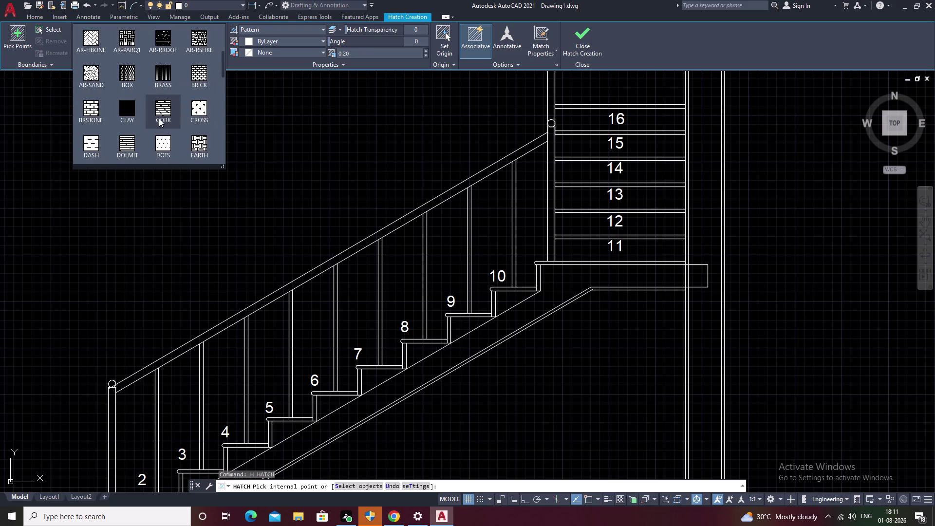
Abandon the hatch in the section without applying any pattern, ending the HATCH command.
scroll(up, 3)
scroll(down, 3)
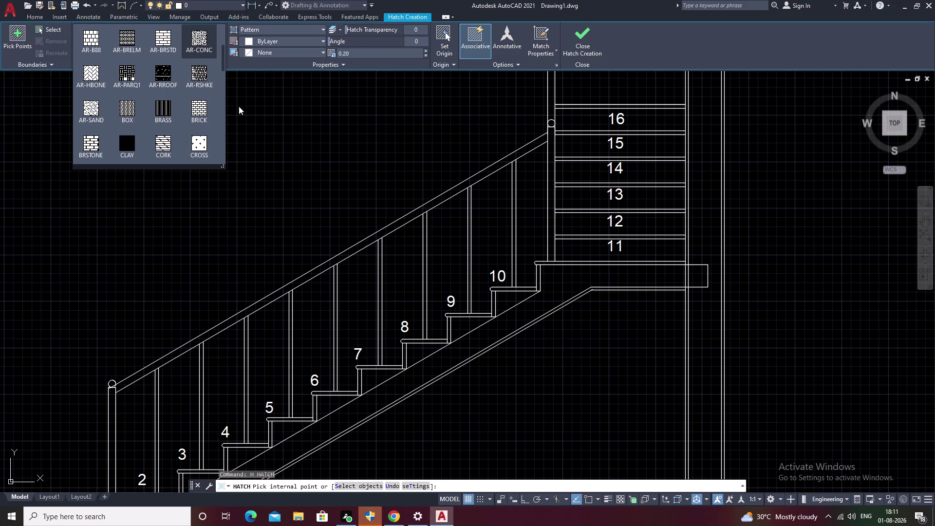
scroll(up, 3)
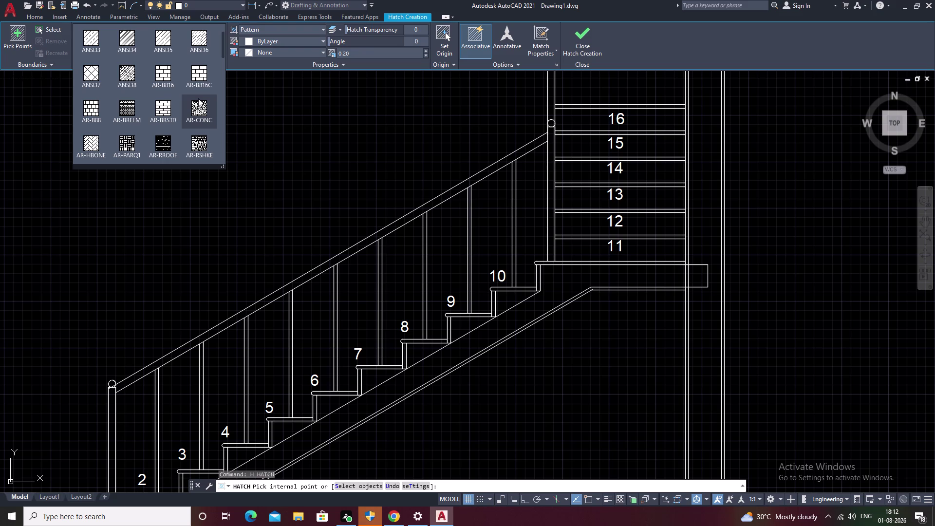
key(Escape)
scroll(down, 3)
scroll(down, 3)
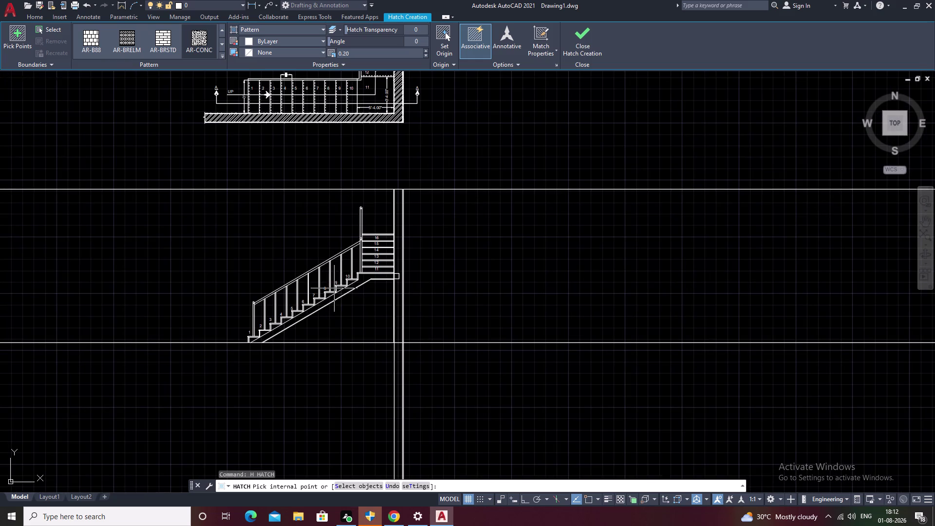
middle_drag(374, 273, 378, 302)
key(Escape)
Trim the wall line out of the landing slab with a TR fence cut.
scroll(up, 3)
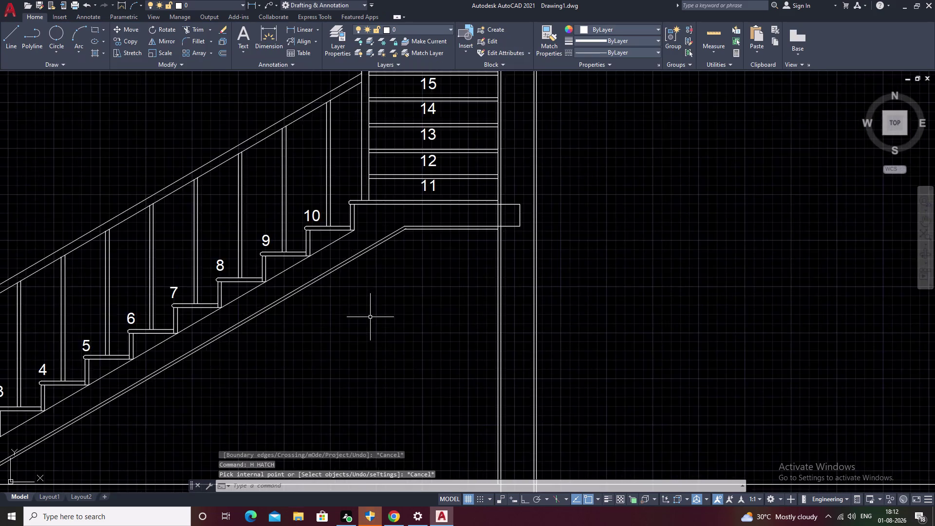
scroll(up, 3)
middle_drag(263, 328, 514, 330)
scroll(down, 3)
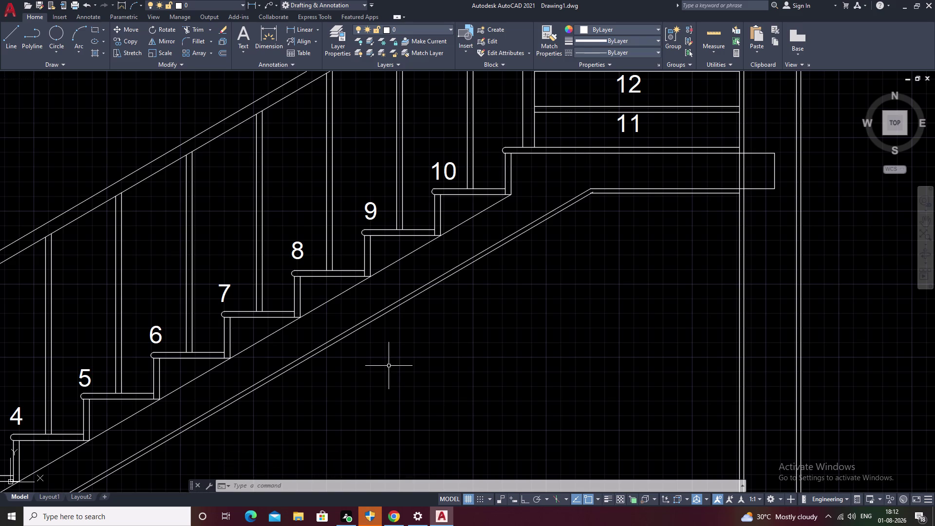
key(Escape)
middle_drag(505, 334, 336, 421)
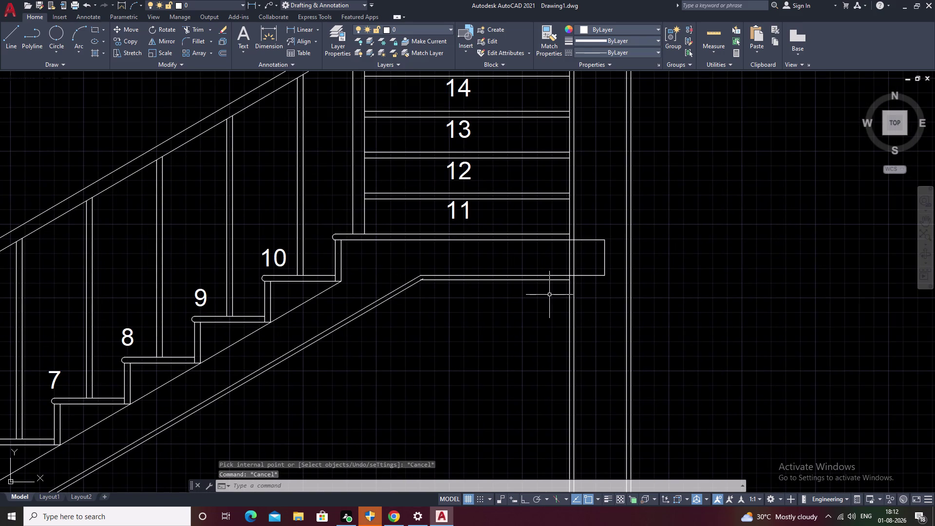
scroll(up, 3)
text(TR)
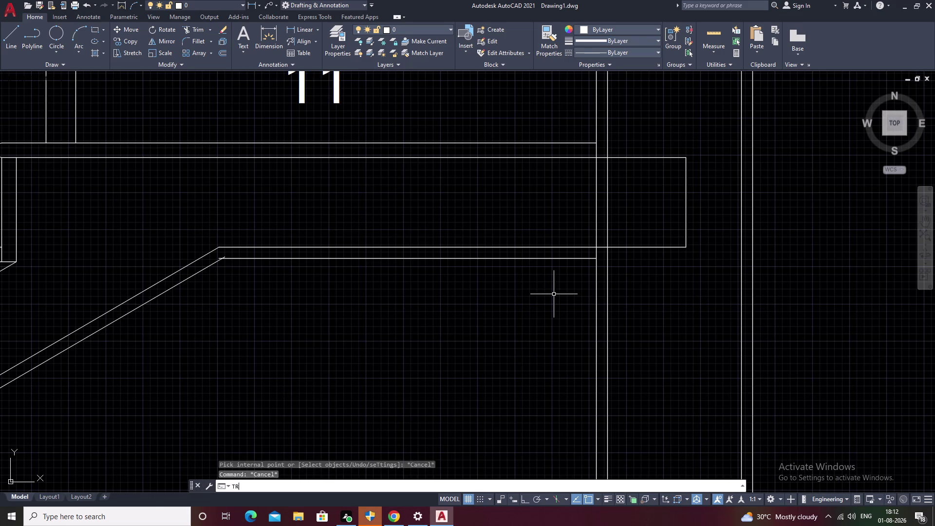
key(space)
drag(645, 197, 499, 208)
scroll(down, 3)
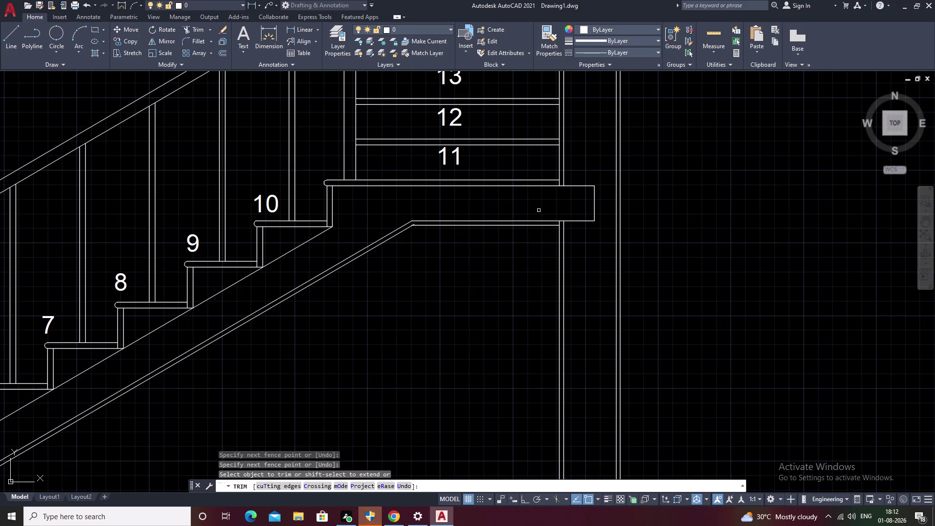
key(Escape)
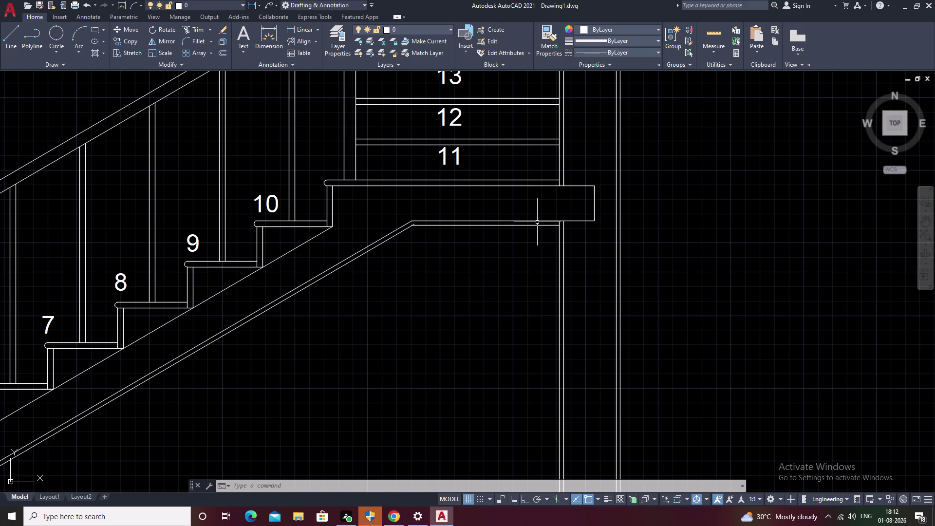
scroll(down, 3)
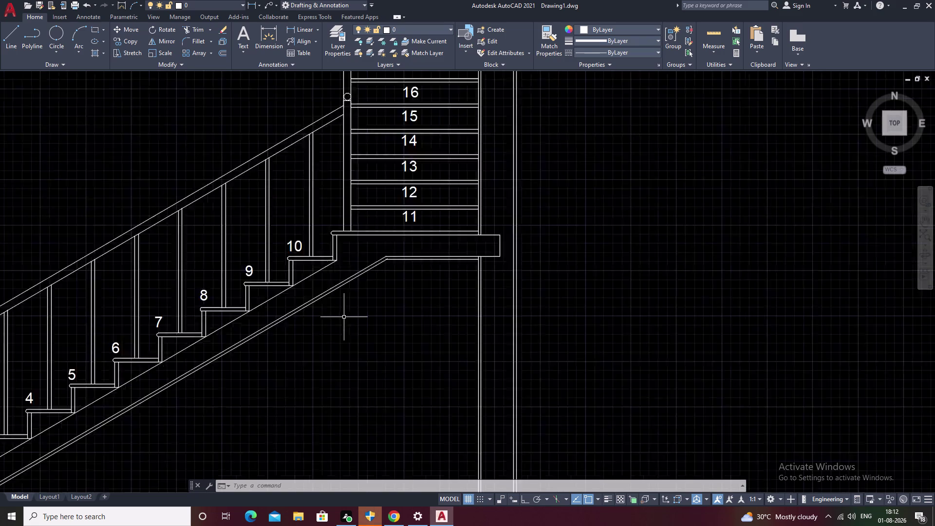
middle_drag(439, 315, 508, 313)
key(Escape)
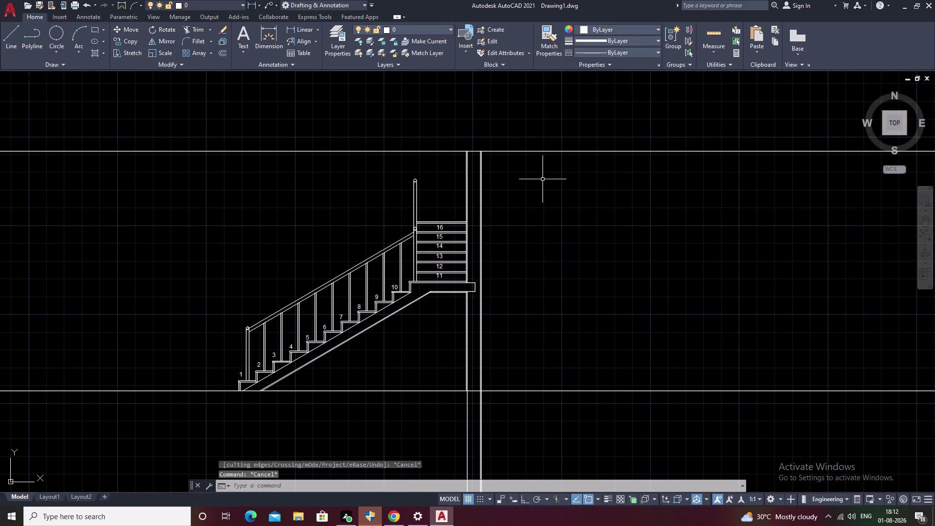
Trim the overhead construction line beyond the wall and the wall lines below the floor.
text(TR)
key(space)
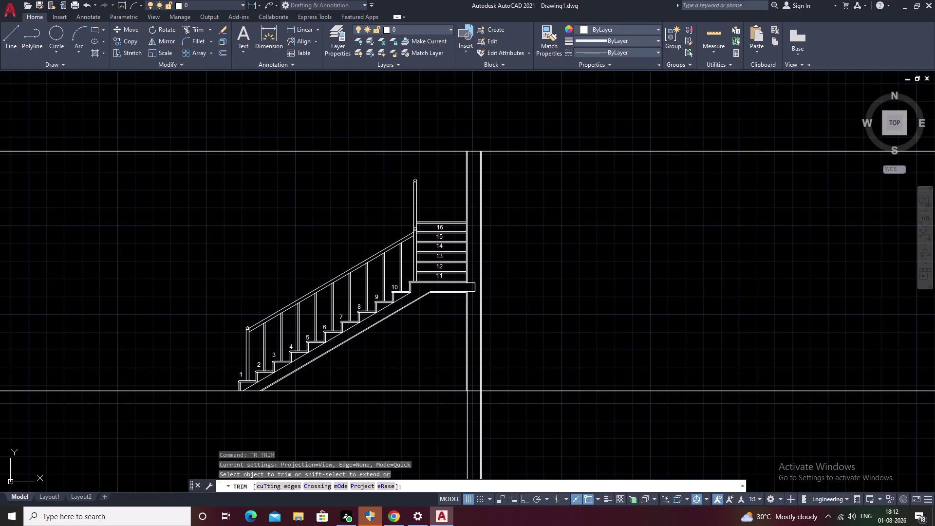
drag(360, 125, 334, 155)
drag(614, 131, 610, 207)
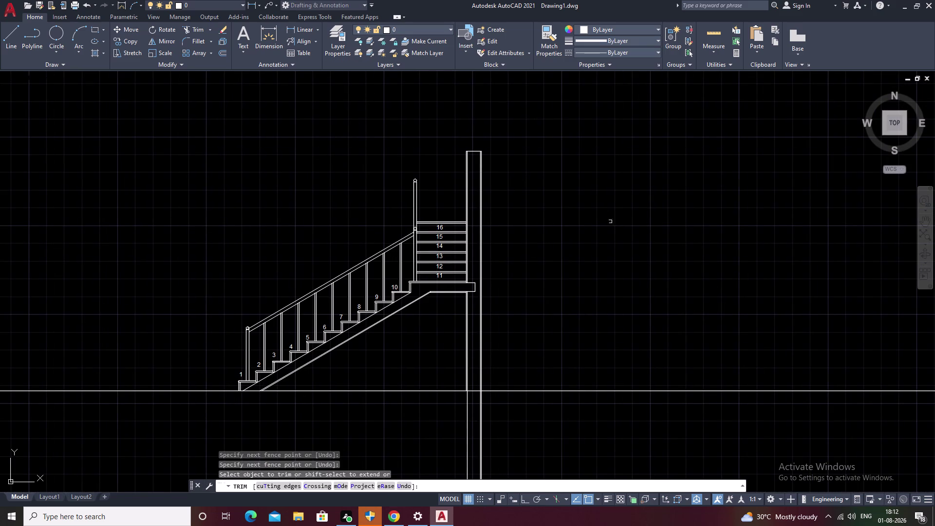
drag(394, 447, 402, 442)
drag(422, 436, 525, 428)
drag(655, 425, 281, 413)
key(Escape)
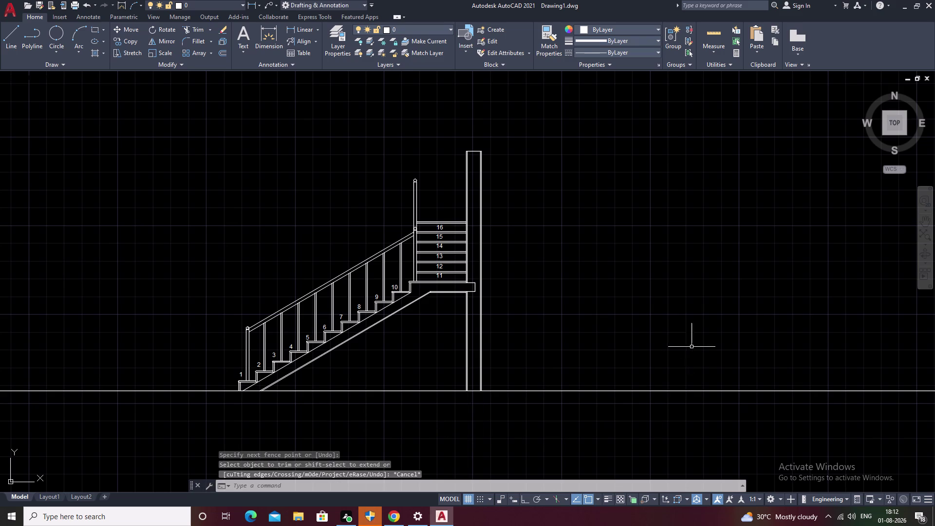
Start and cancel another TRIM and a LINE command.
text(TR)
key(space)
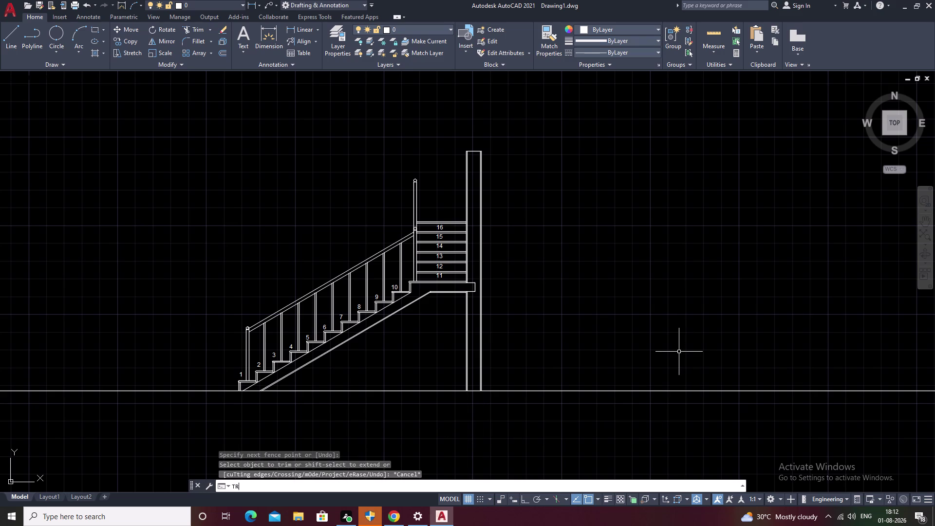
key(Escape)
text(L)
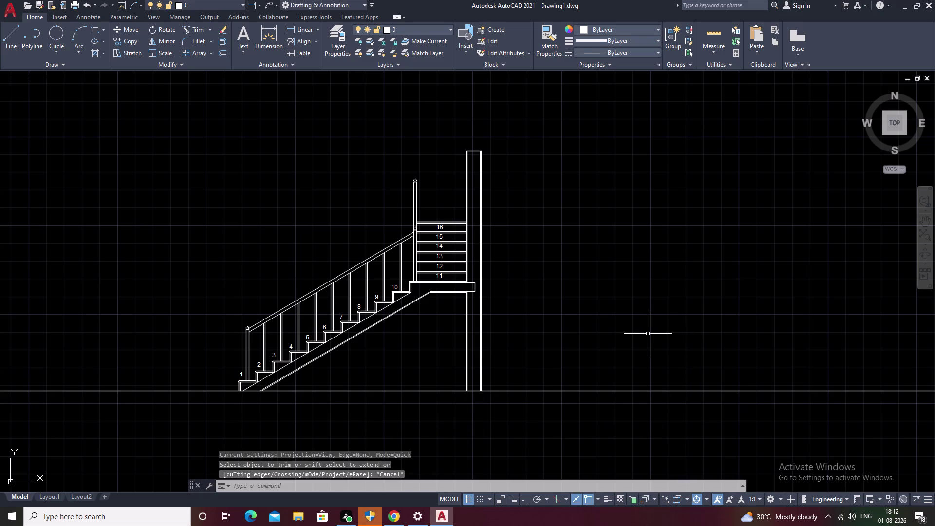
key(space)
key(Escape)
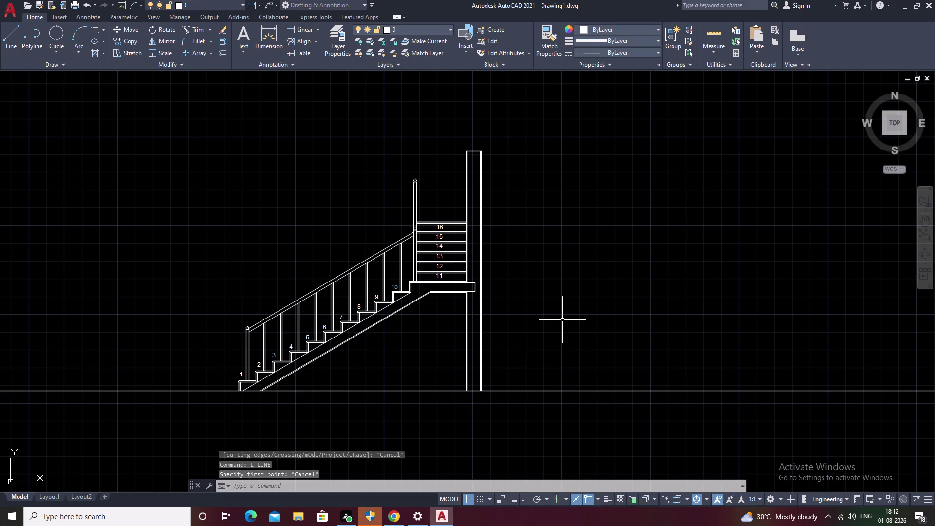
Place vertical construction lines just left of the stair and right of the wall.
text(XL V)
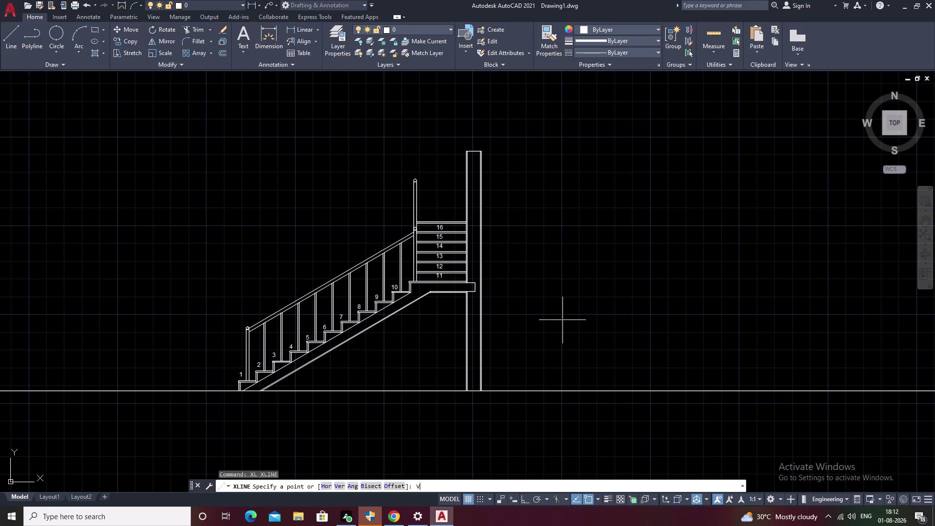
key(space)
click(562, 379)
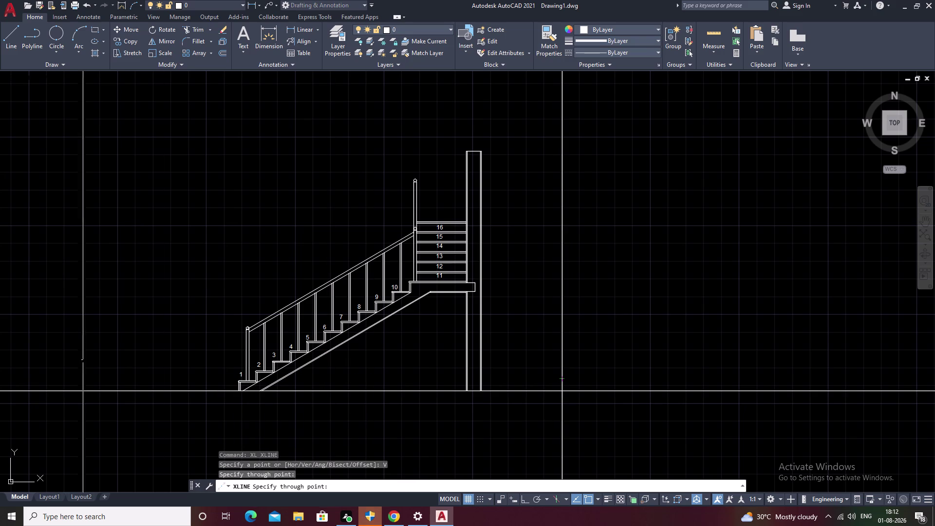
click(158, 362)
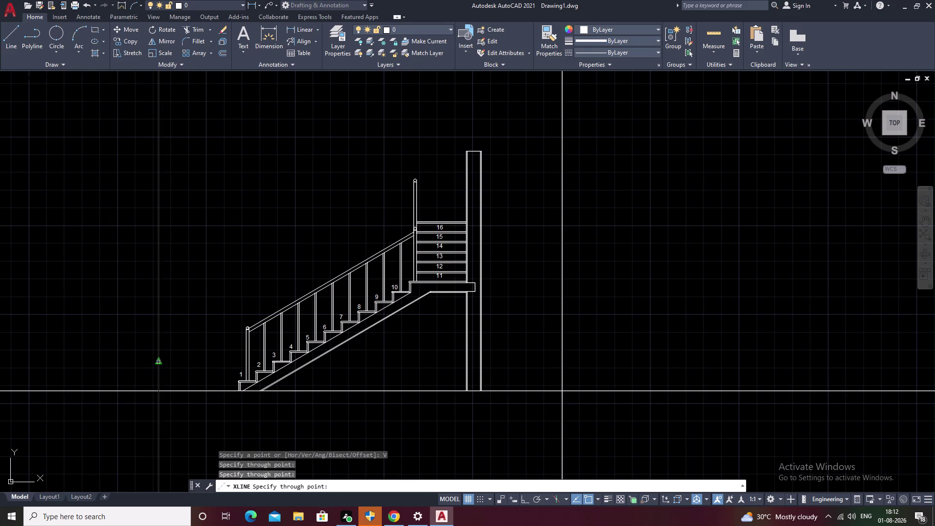
key(Escape)
Trim the floor line at both guides and remove the two vertical guides.
text(TR)
key(space)
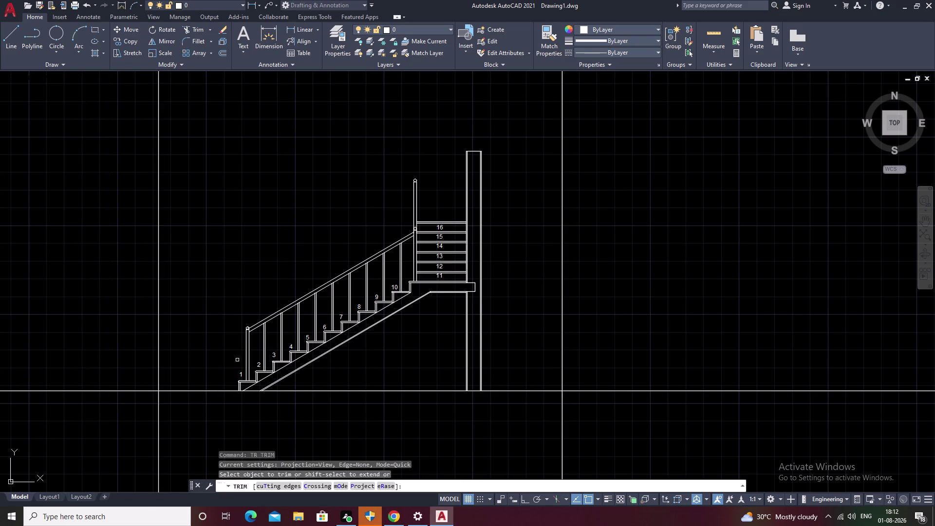
drag(190, 329, 99, 344)
drag(92, 356, 180, 438)
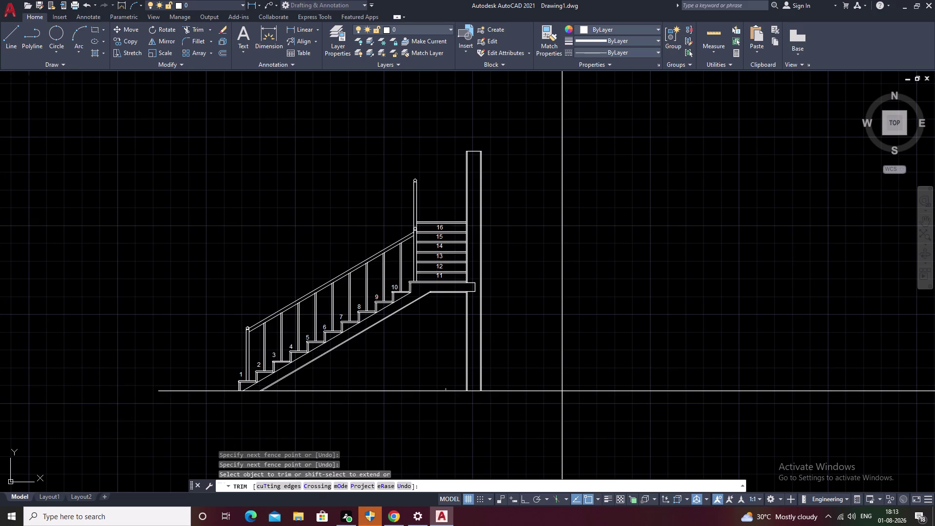
drag(598, 338, 558, 464)
drag(585, 345, 530, 347)
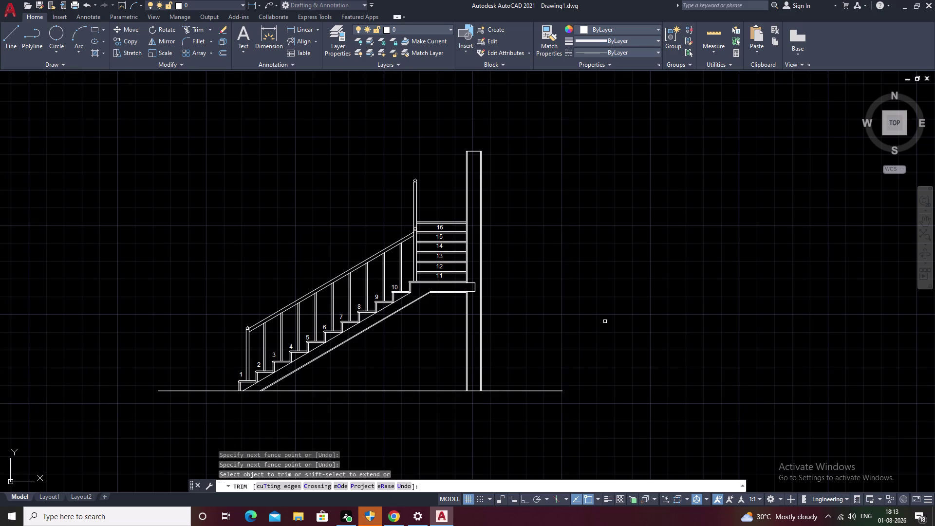
scroll(down, 3)
key(Escape)
Pan and zoom across the plan and section to review the shortened floor line.
middle_drag(598, 314, 565, 350)
scroll(up, 3)
middle_drag(476, 297, 480, 290)
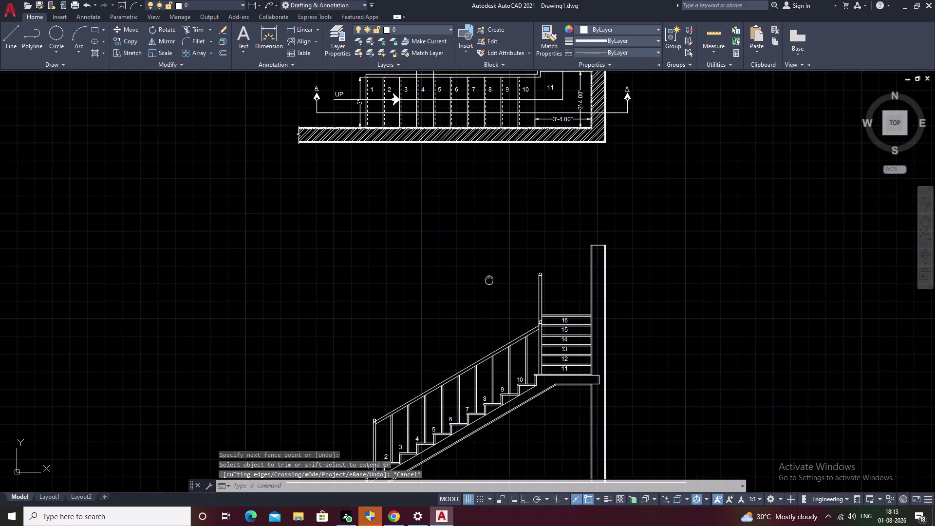
middle_drag(480, 290, 533, 235)
scroll(up, 3)
middle_drag(492, 279, 522, 207)
middle_drag(485, 248, 511, 186)
middle_drag(496, 200, 502, 187)
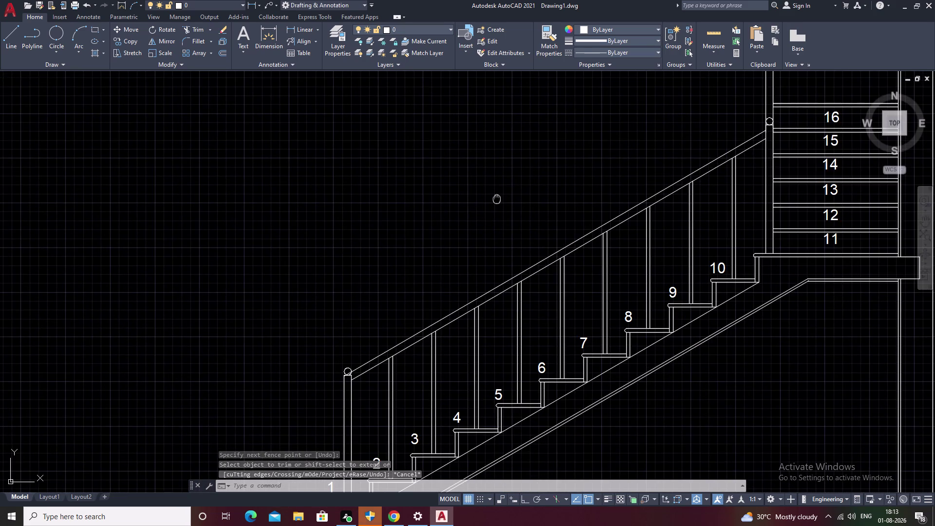
middle_drag(503, 188, 519, 158)
middle_drag(497, 211, 513, 177)
middle_drag(503, 241, 519, 210)
scroll(down, 3)
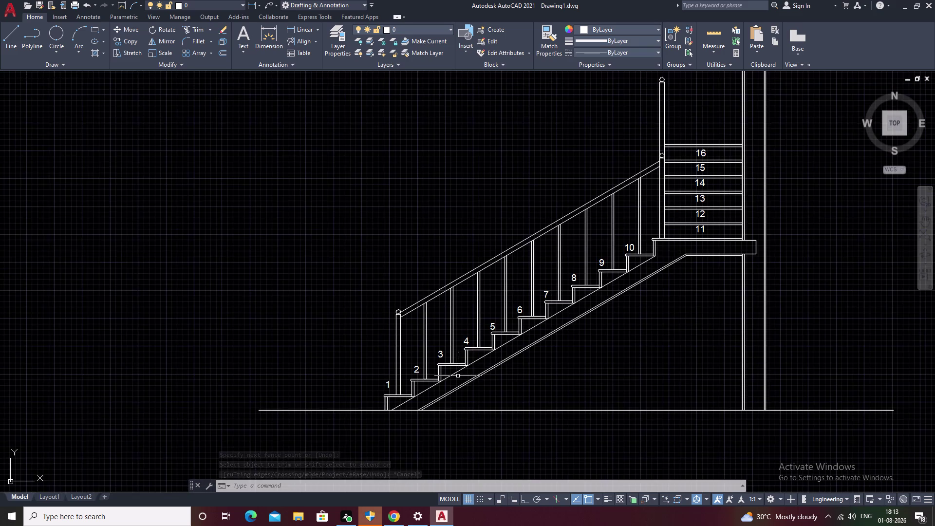
middle_drag(457, 375, 383, 421)
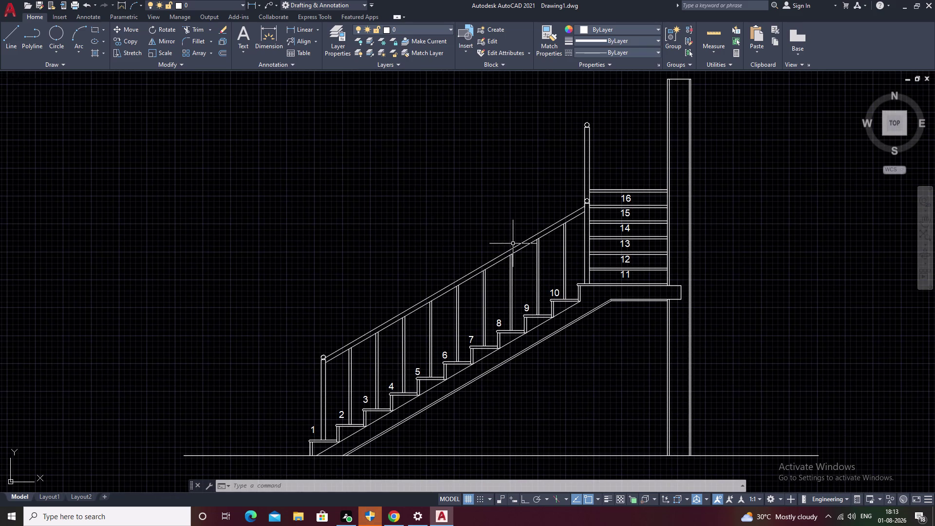
middle_drag(512, 244, 491, 269)
scroll(up, 3)
scroll(down, 3)
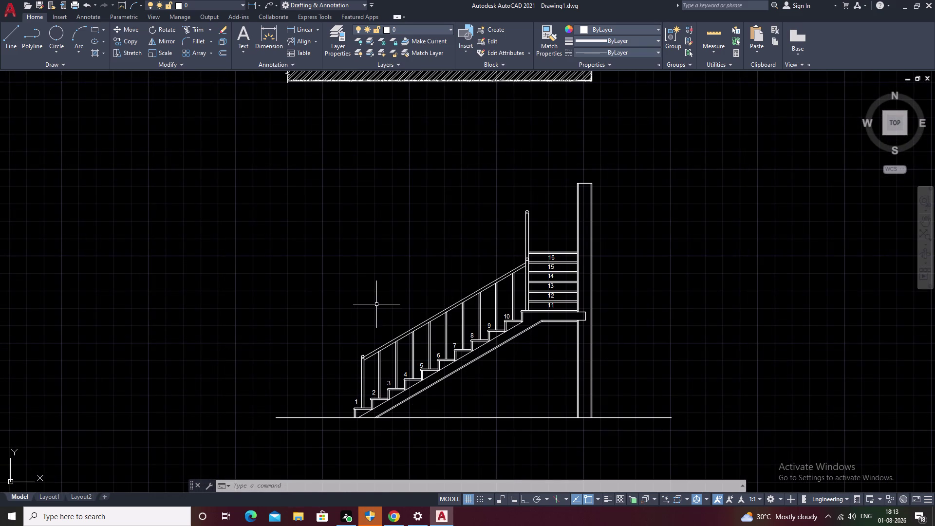
click(317, 17)
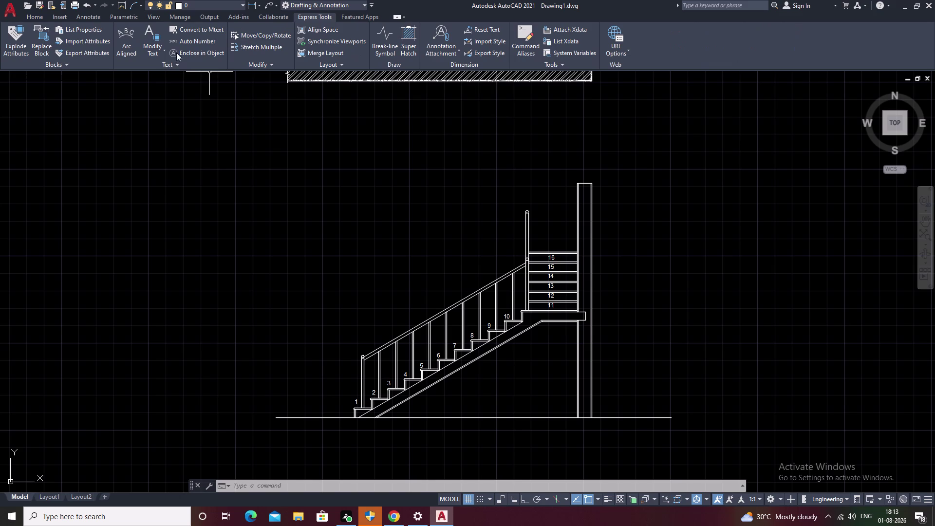
Select step numbers 1 through 5 with Enclose in Object.
click(186, 51)
scroll(up, 3)
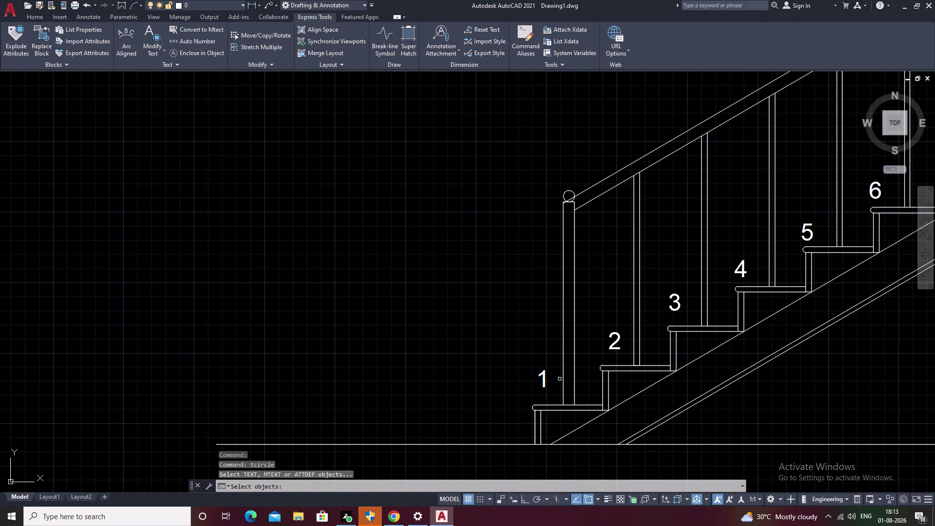
click(543, 378)
click(619, 336)
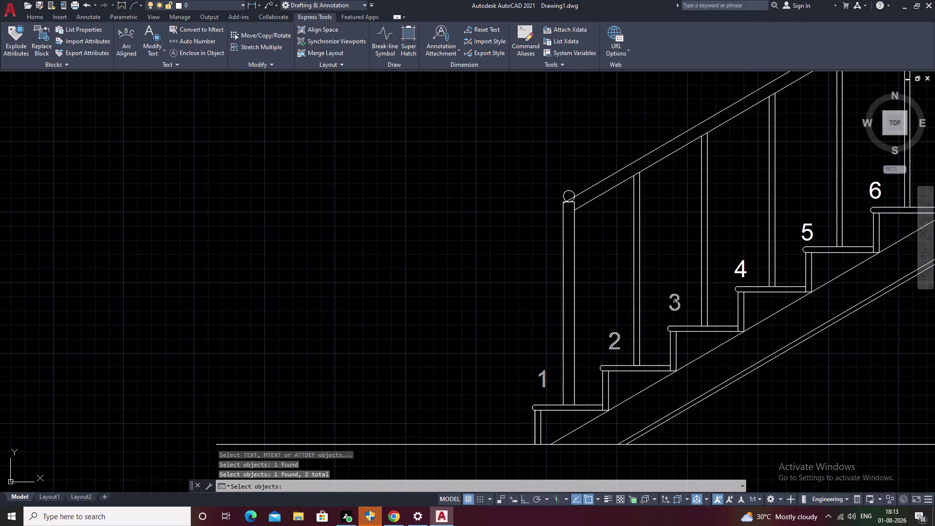
click(679, 298)
middle_drag(679, 298, 416, 404)
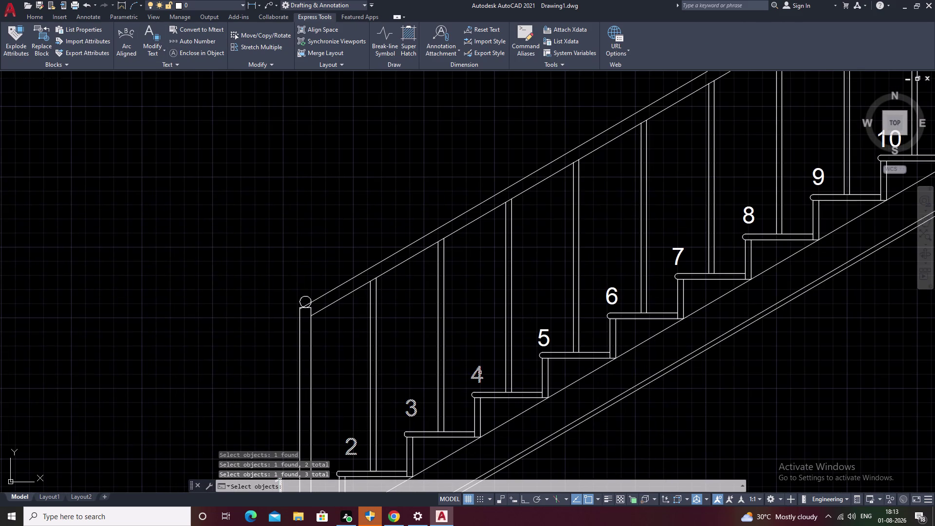
click(480, 373)
click(548, 340)
right_click(547, 339)
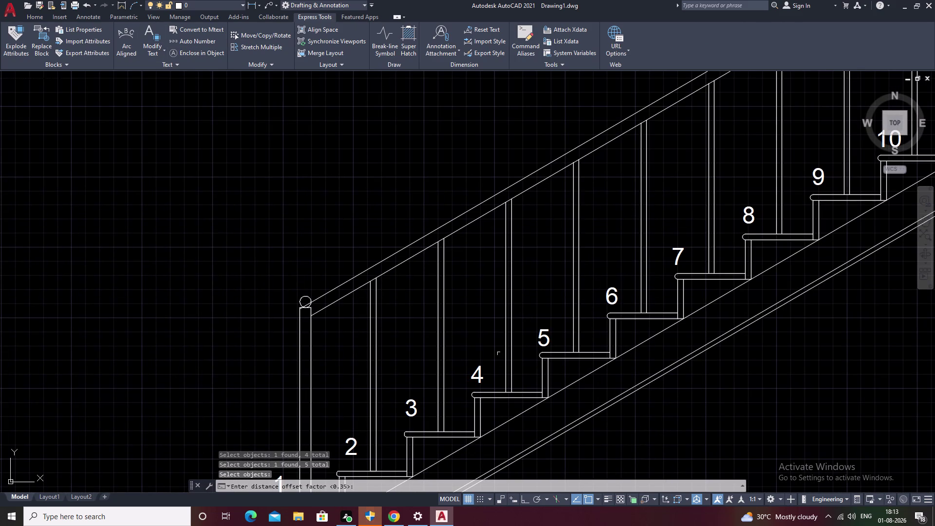
Enclose the picked numbers in variable-size circles at the default offset and view them.
key(space)
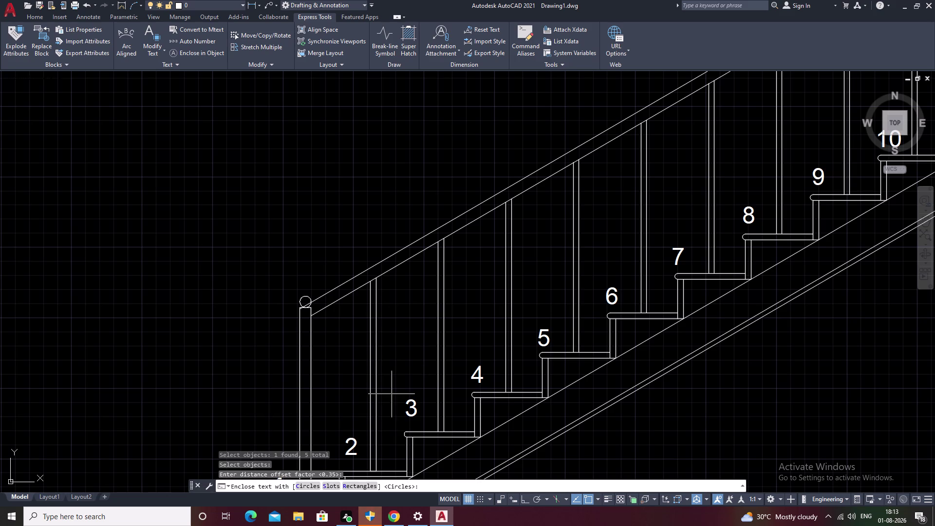
text(C)
key(space)
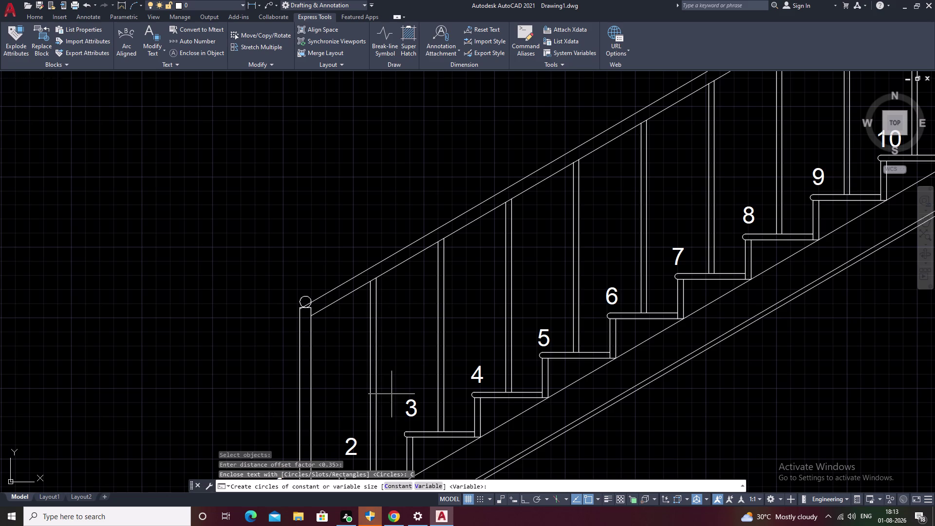
text(V)
key(space)
middle_drag(391, 394, 167, 472)
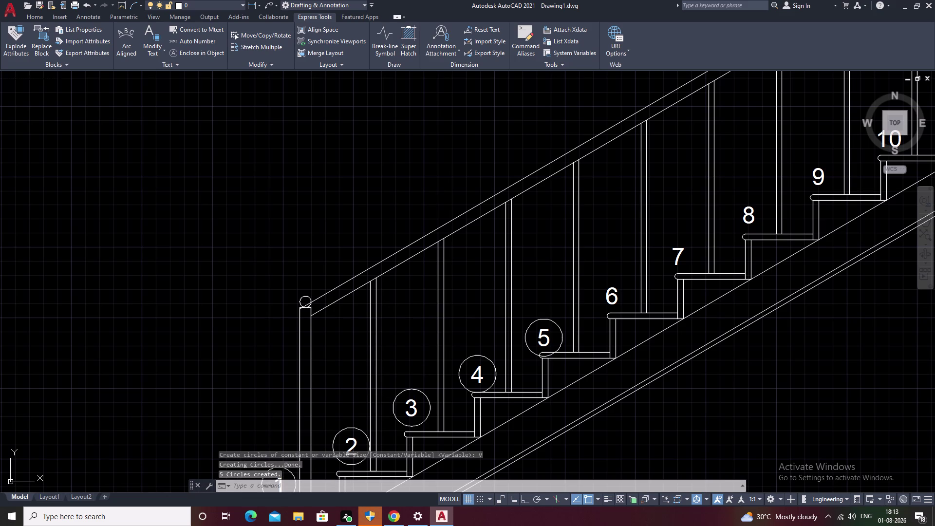
middle_drag(166, 472, 155, 475)
middle_drag(574, 367, 456, 381)
scroll(up, 3)
middle_drag(429, 343, 435, 333)
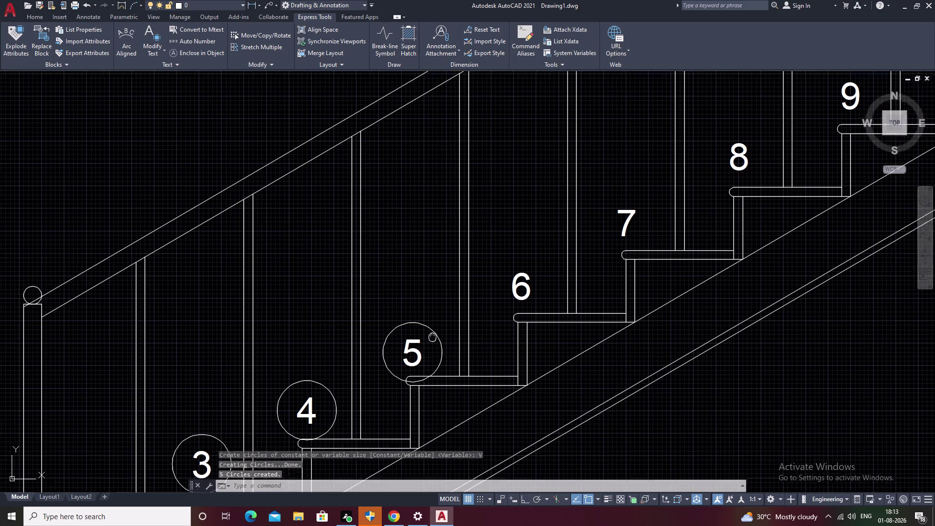
middle_drag(434, 333, 477, 253)
scroll(down, 3)
middle_drag(381, 344, 291, 392)
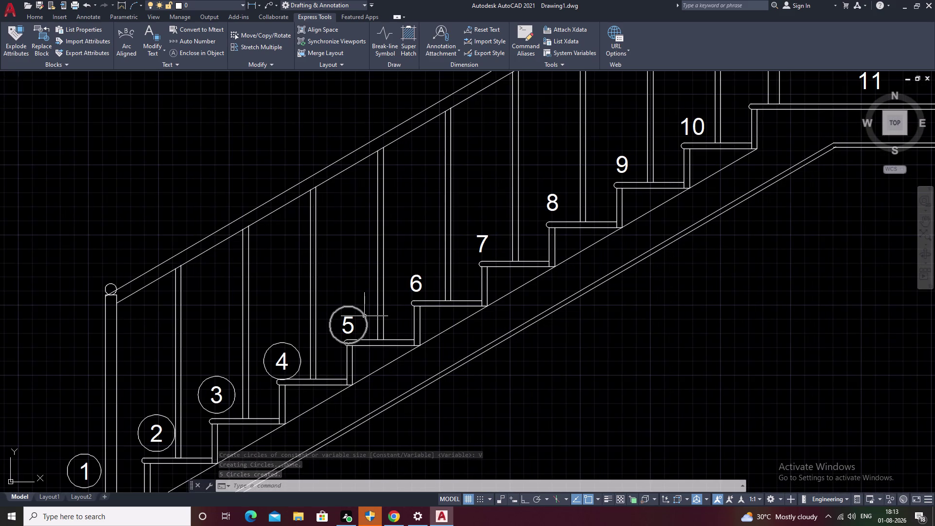
key(Escape)
drag(366, 304, 345, 325)
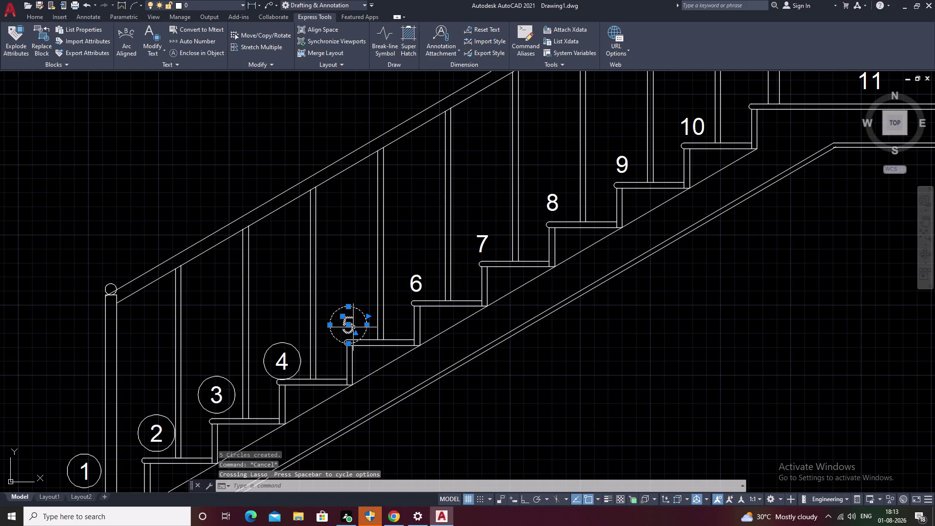
text(M)
key(space)
click(348, 327)
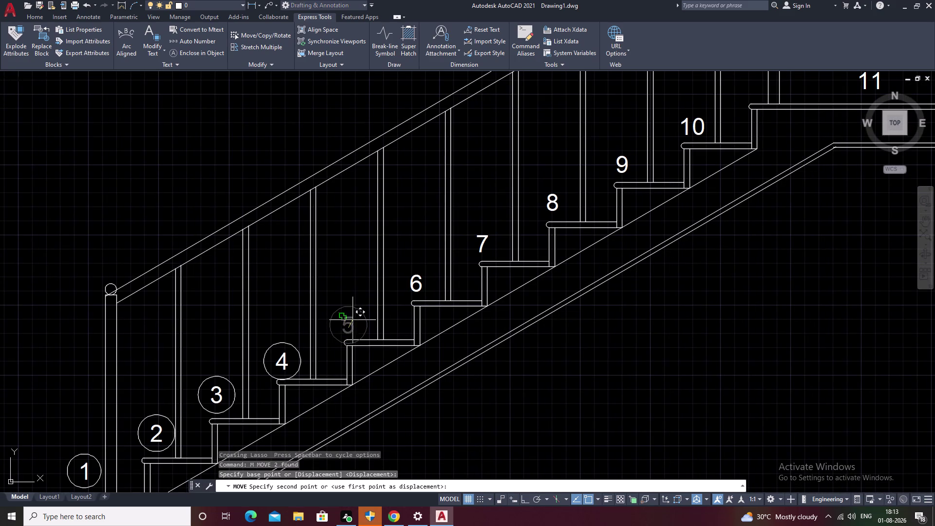
click(352, 319)
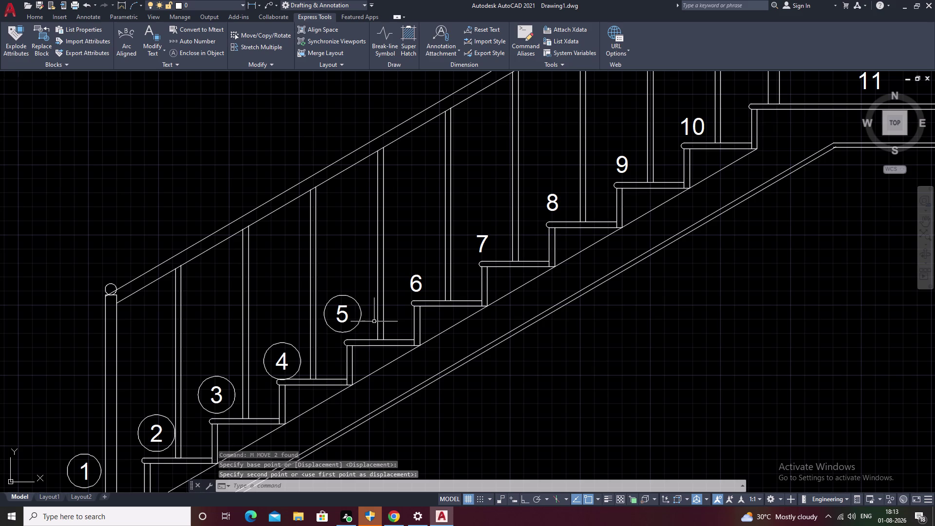
click(355, 318)
drag(361, 289, 337, 323)
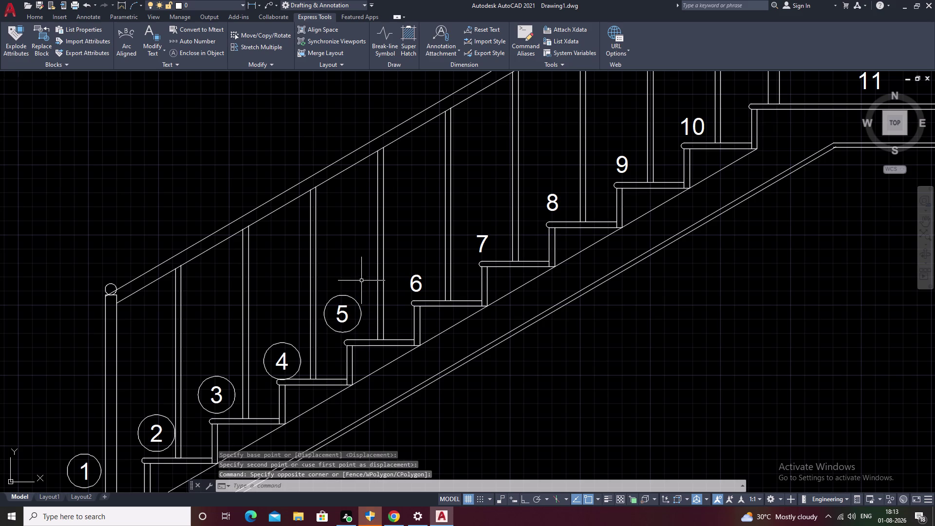
drag(361, 280, 332, 318)
text(M)
key(space)
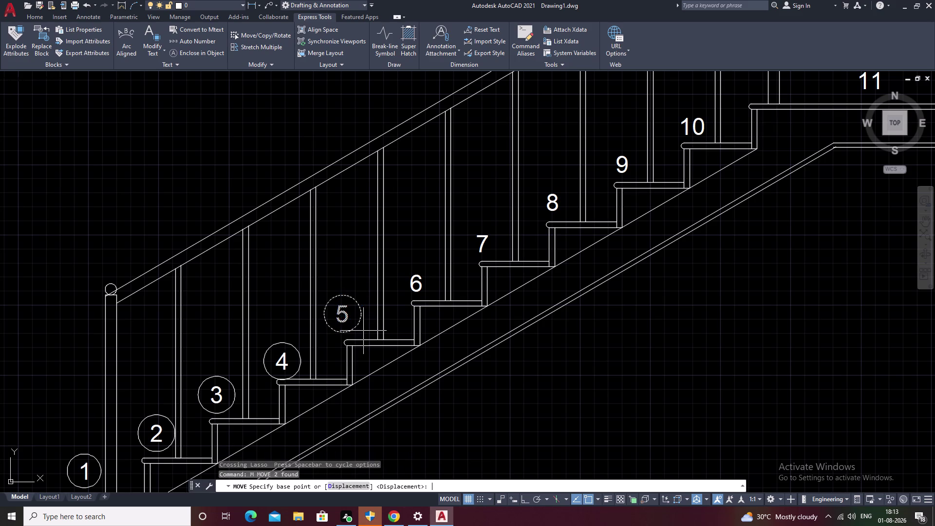
key(F8)
click(344, 316)
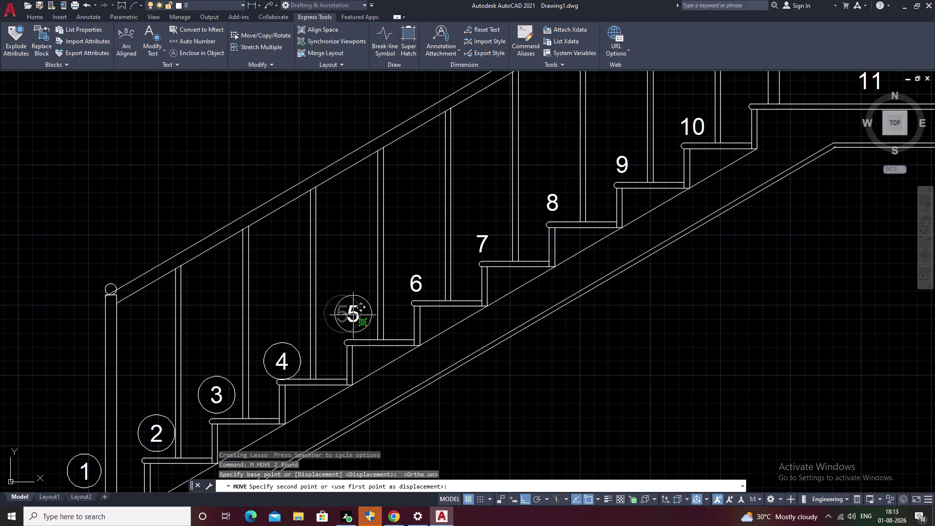
click(353, 315)
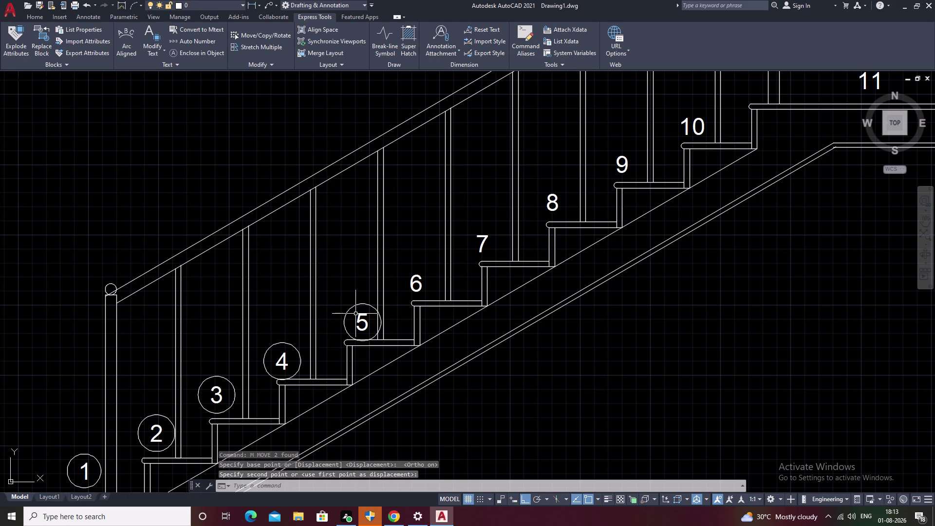
key(ctrl+z)
key(ctrl+z)
Undo the last action, then attempt picking step numbers 6–10 and cancel the failed selection.
key(ctrl+z)
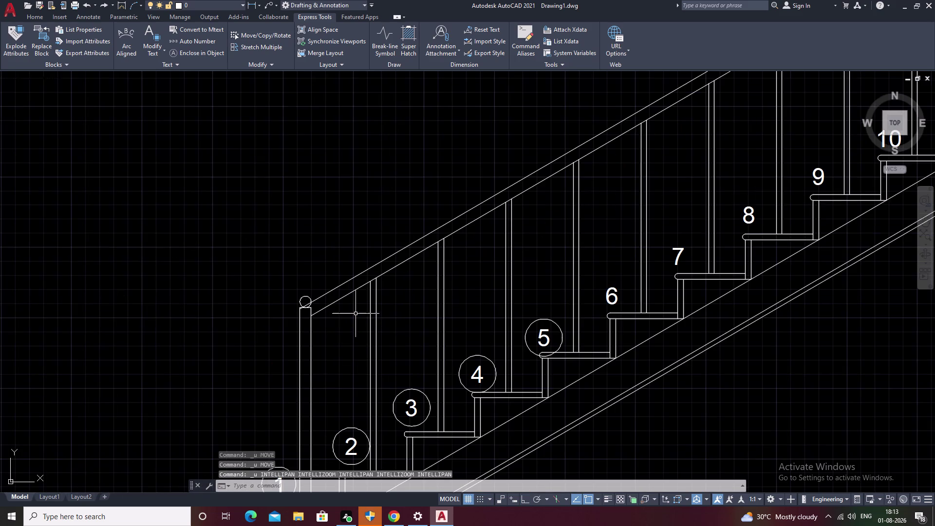
scroll(down, 3)
middle_drag(408, 332, 312, 402)
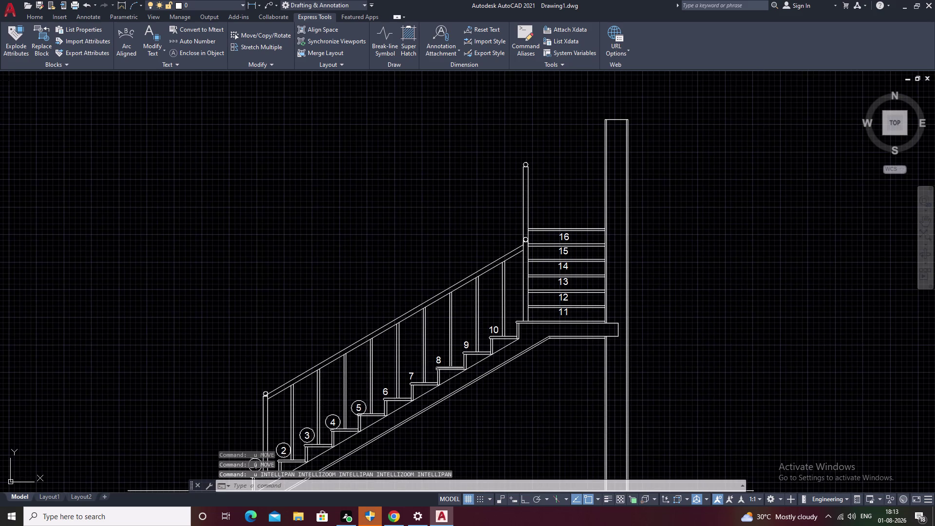
key(Escape)
scroll(up, 3)
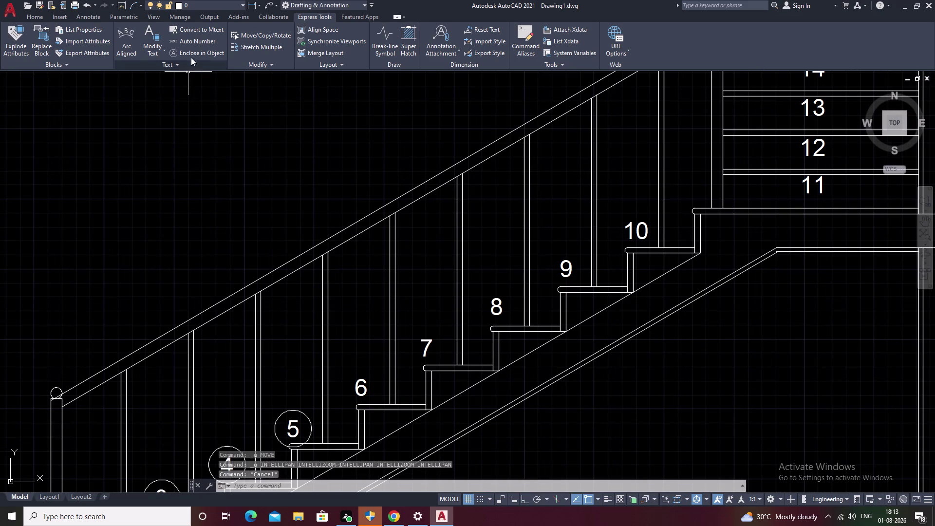
click(195, 51)
click(360, 384)
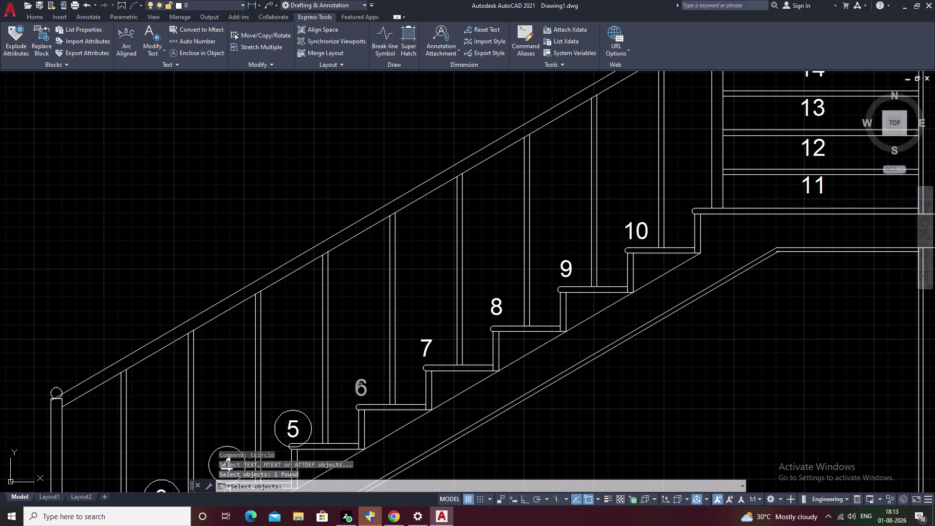
click(424, 348)
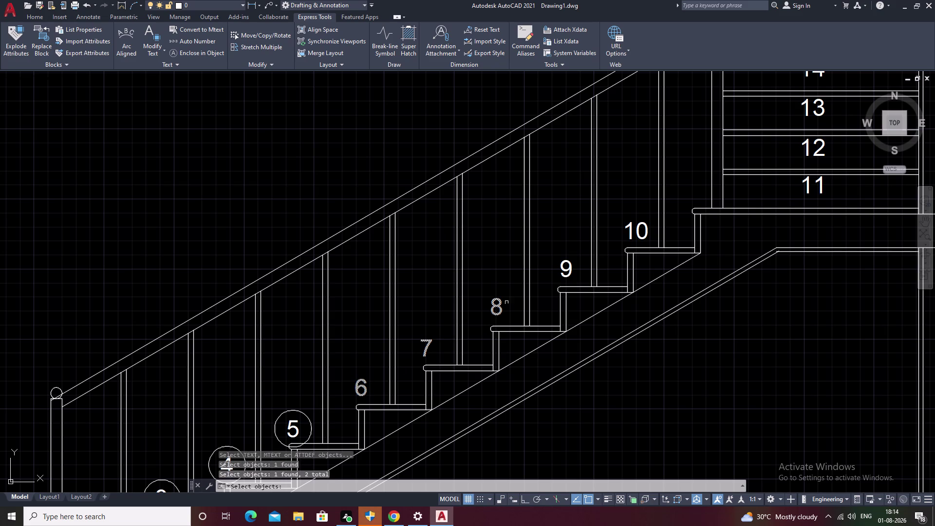
click(500, 302)
click(568, 265)
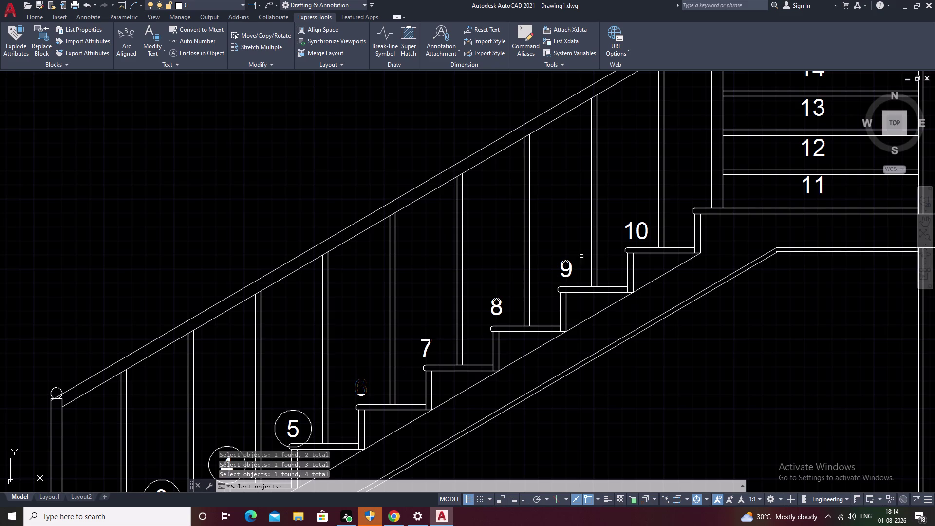
click(634, 228)
key(space)
key(space)
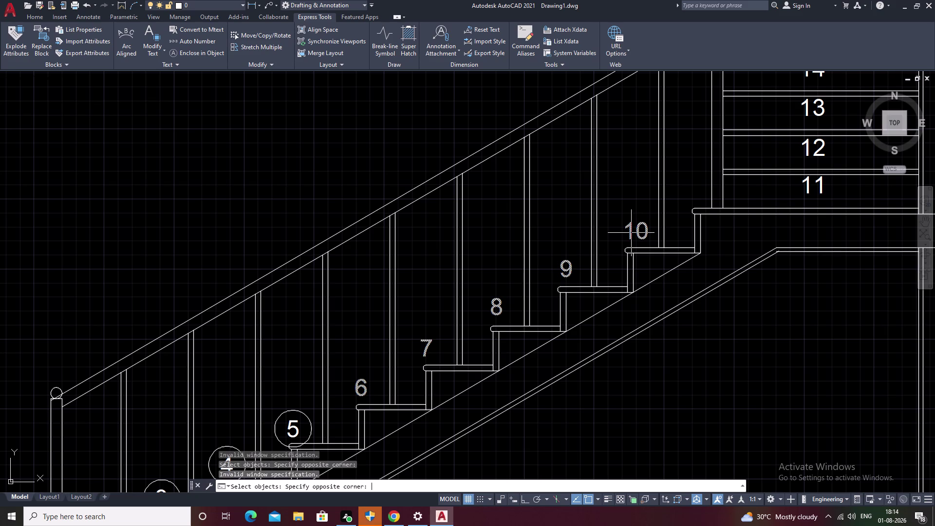
key(Escape)
Restart Enclose in Object and select step numbers 6 through 13 and 16.
middle_drag(518, 322, 416, 367)
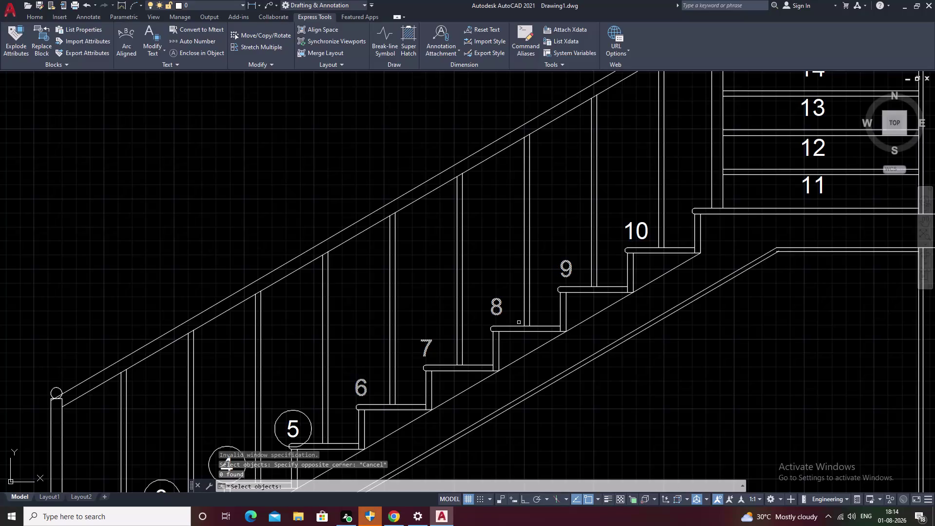
click(204, 55)
middle_drag(311, 354, 335, 280)
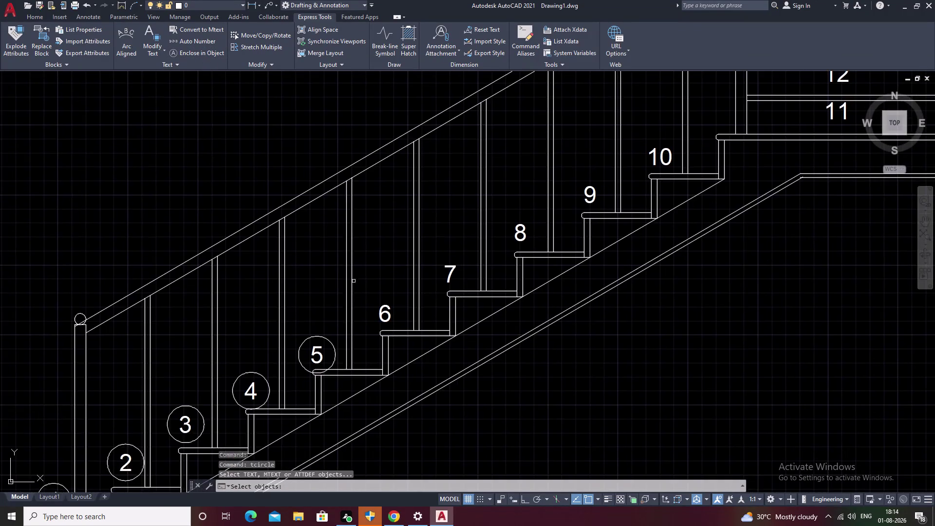
scroll(down, 3)
click(374, 299)
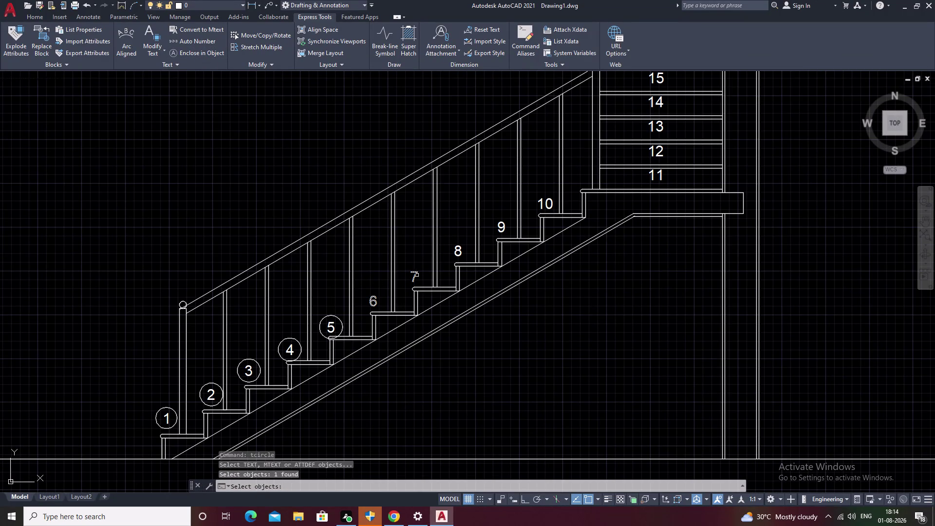
click(416, 274)
click(460, 251)
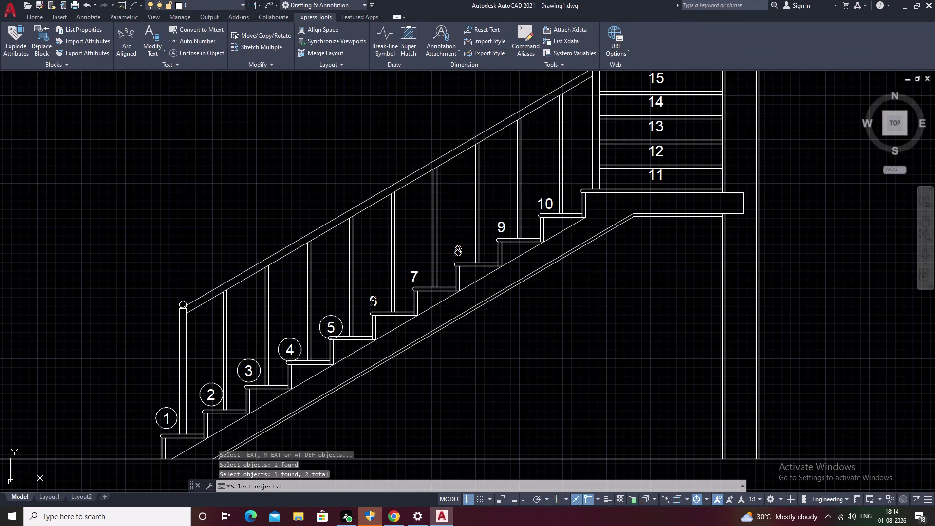
click(500, 227)
click(551, 199)
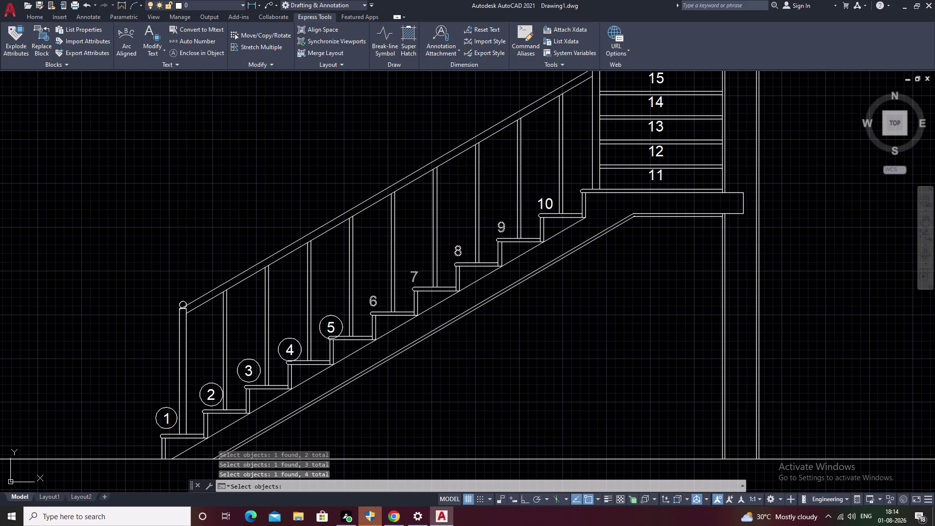
middle_drag(551, 199, 413, 287)
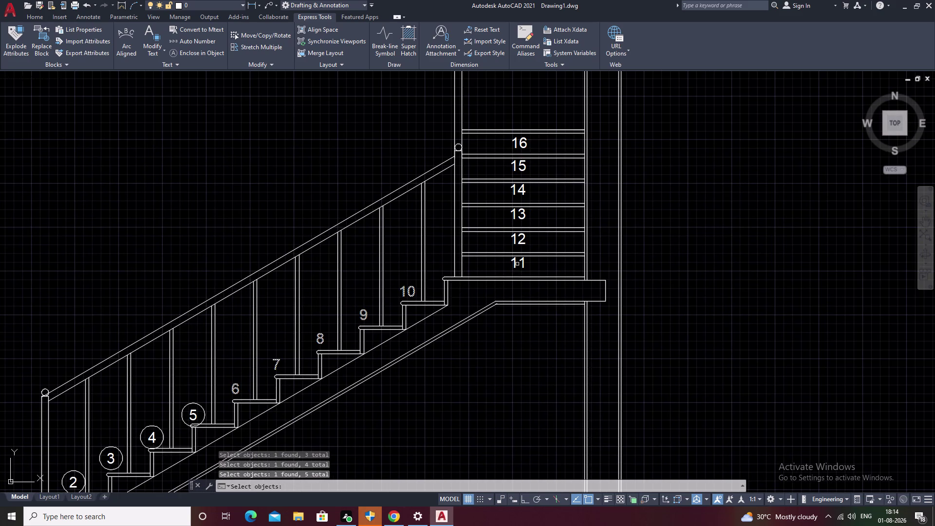
click(516, 265)
click(521, 240)
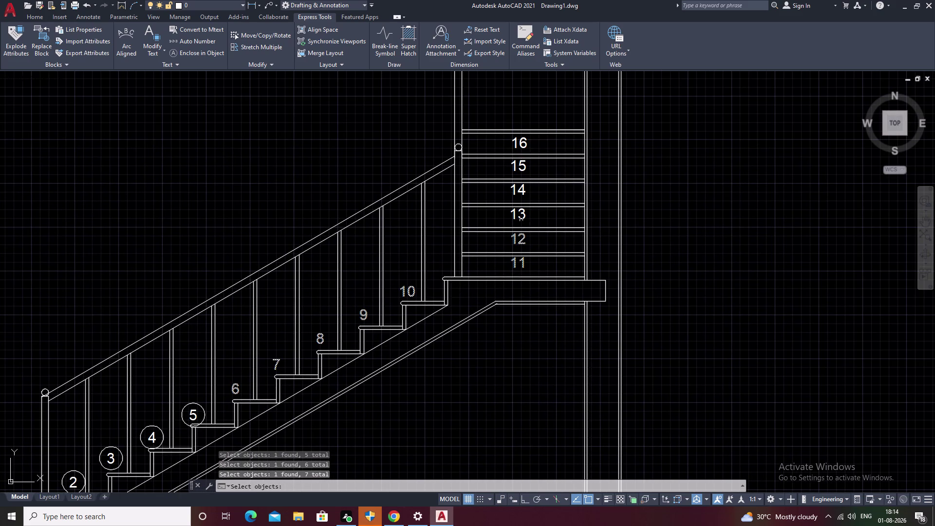
click(521, 216)
click(522, 144)
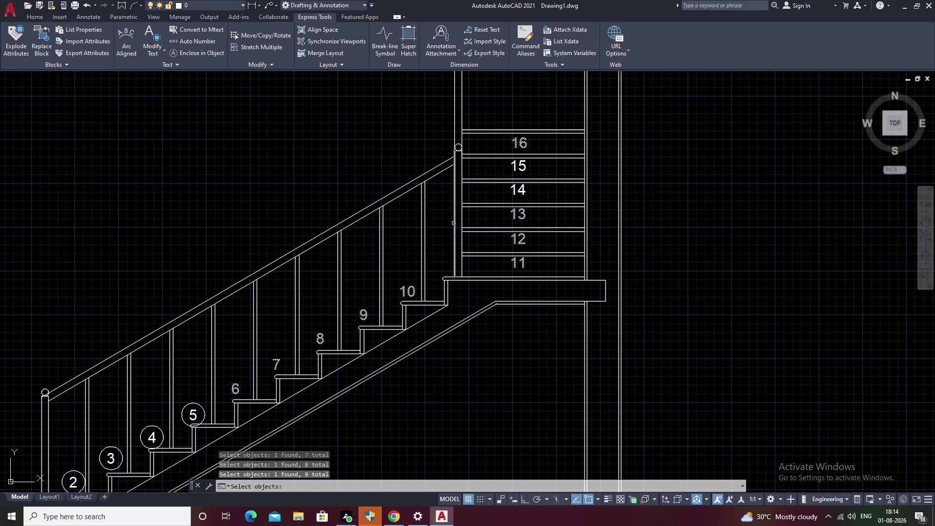
right_click(453, 223)
Enclose the selected numbers in variable-size circles at the default offset.
key(space)
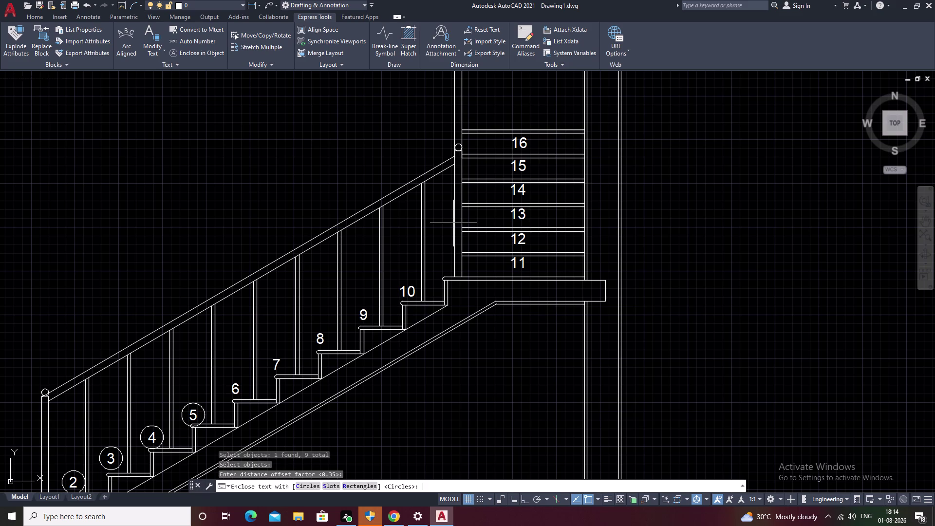
text(C)
key(space)
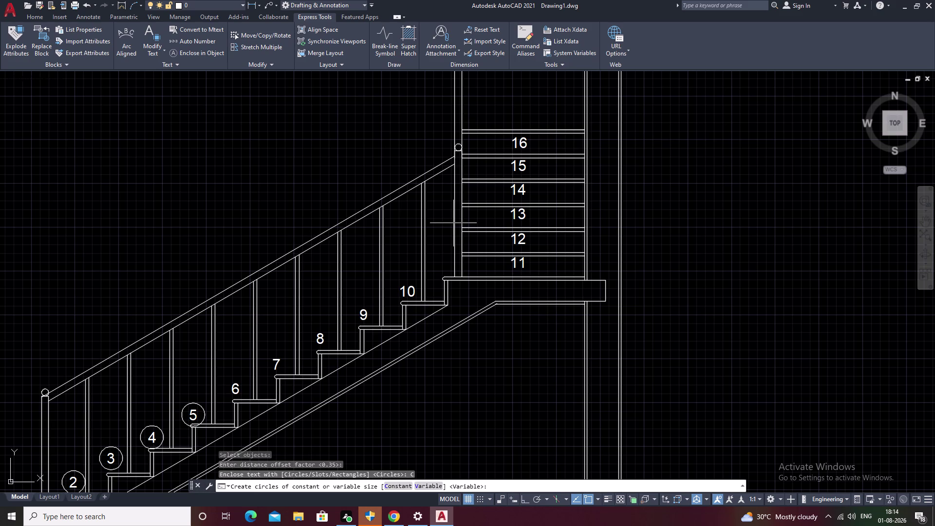
key(b)
key(BackSpace)
text(V)
key(space)
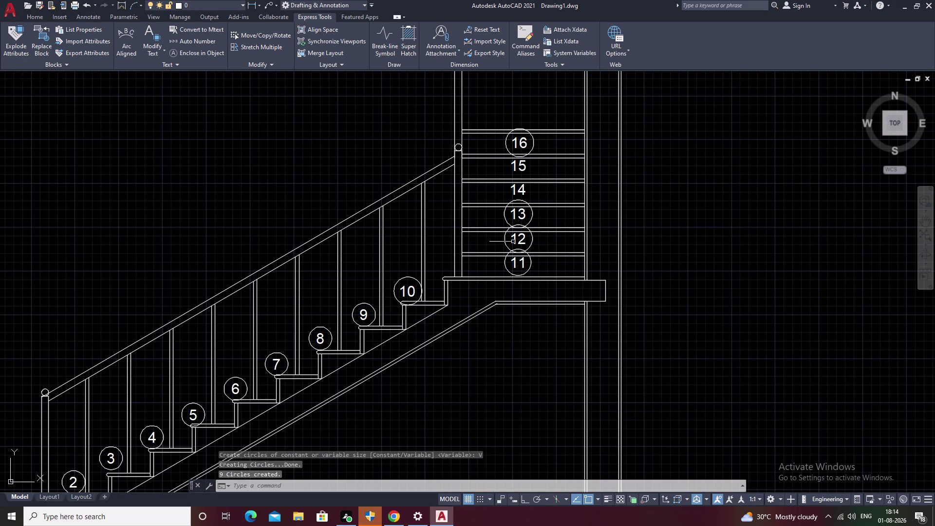
Undo the circles drawn around the staircase step numbers, leaving plain numbers.
scroll(up, 3)
scroll(up, 3)
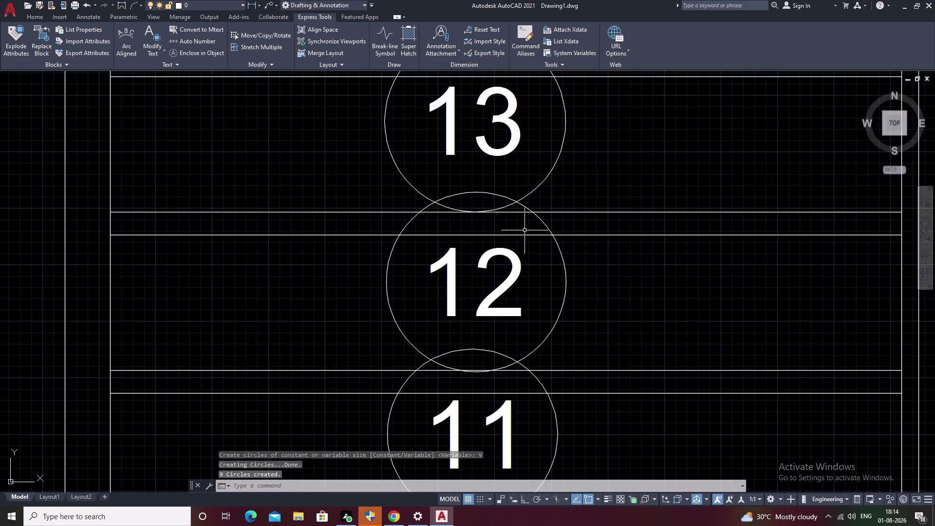
scroll(down, 3)
scroll(down, 3)
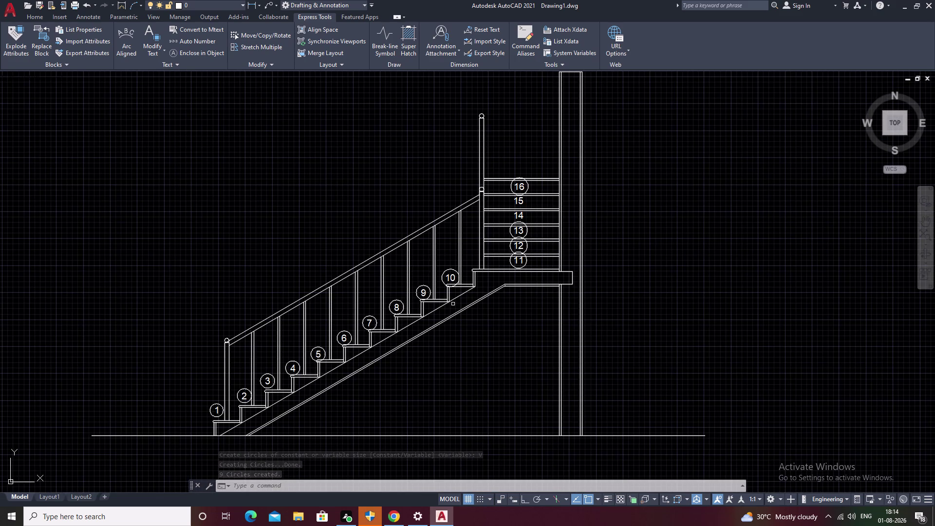
scroll(up, 3)
middle_drag(510, 187, 501, 218)
key(ctrl+z)
key(ctrl+z)
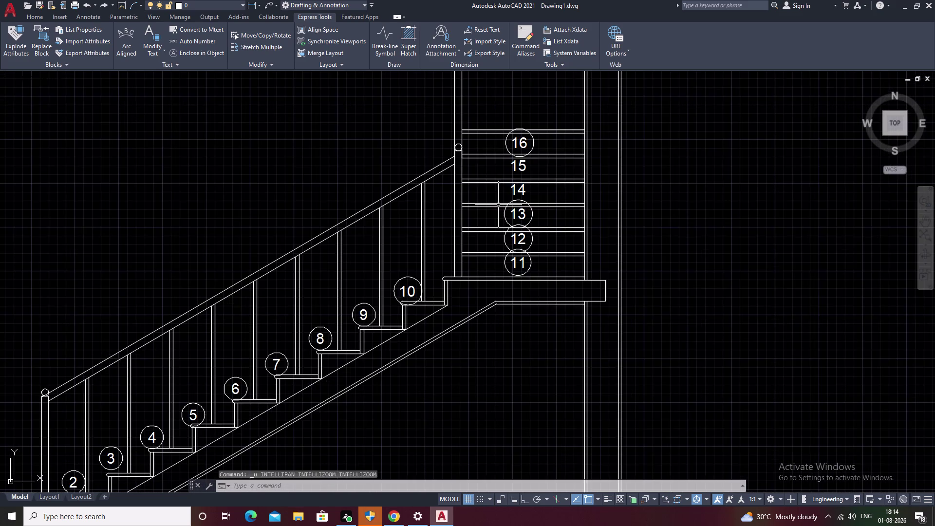
key(ctrl+z)
key(ctrl+z)
key(ctrl+z)
Pan and zoom the section to bring step numbers 11–16 into view.
scroll(up, 3)
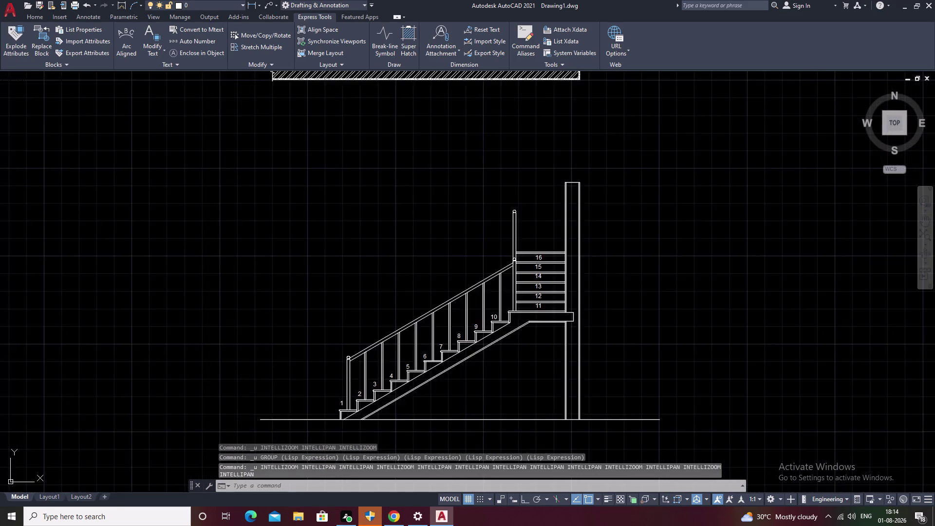
scroll(up, 3)
middle_drag(445, 346, 598, 304)
scroll(down, 3)
middle_drag(589, 311, 554, 382)
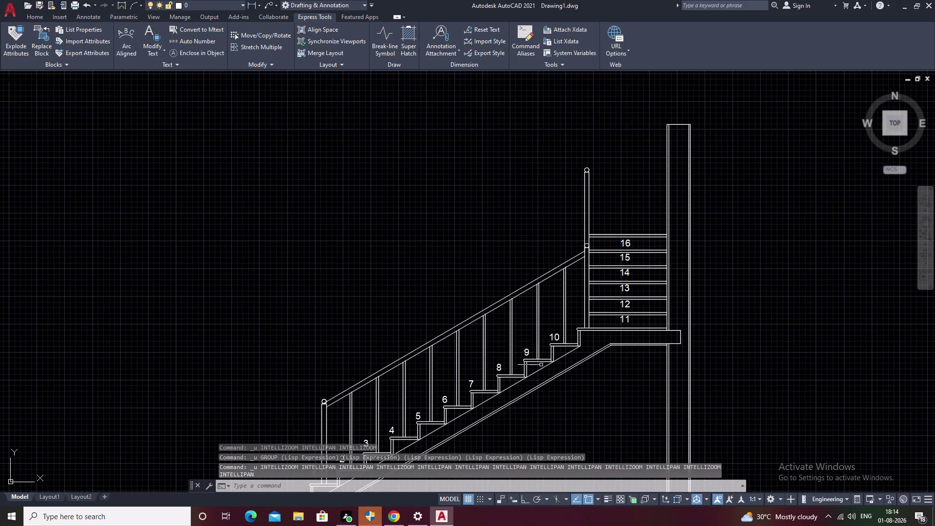
scroll(up, 3)
middle_drag(760, 288, 575, 375)
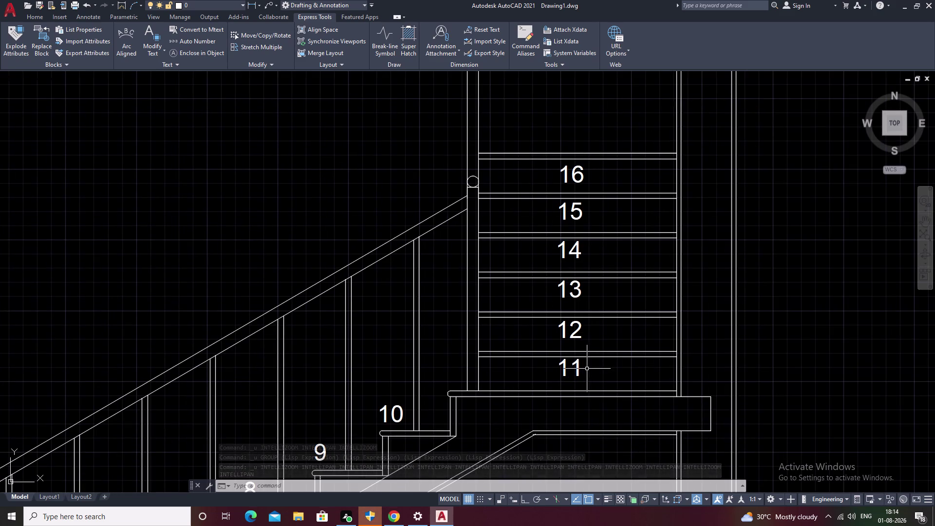
Select step numbers 11–16 and start a move, then cancel it and undo.
click(576, 368)
click(572, 329)
click(580, 326)
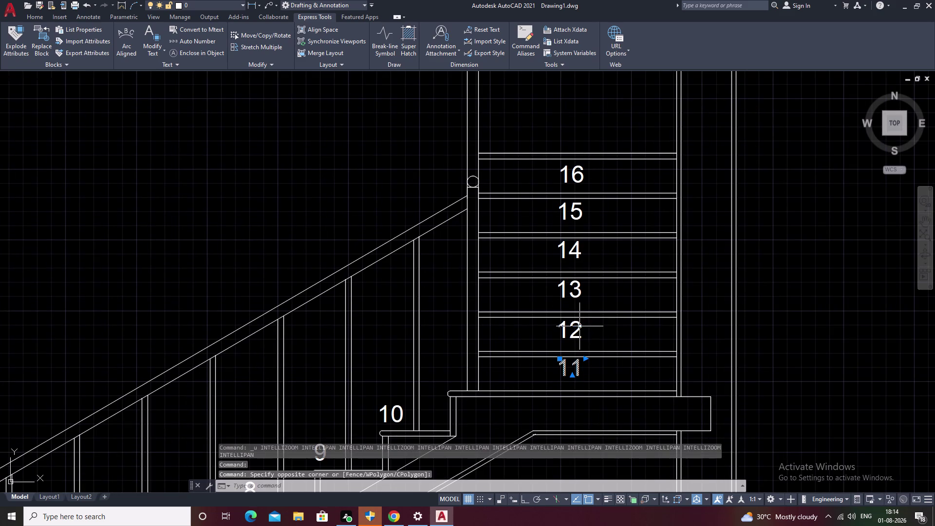
click(579, 325)
click(580, 290)
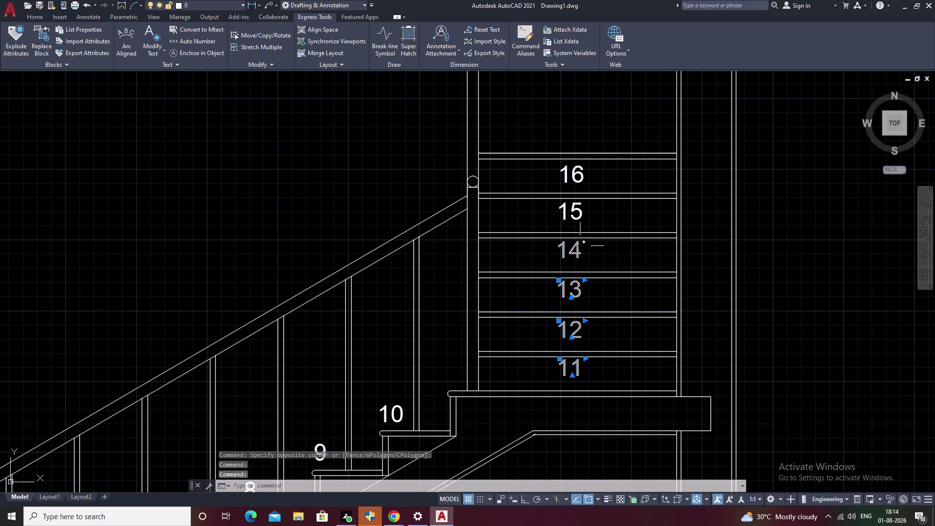
click(577, 253)
click(579, 215)
click(579, 180)
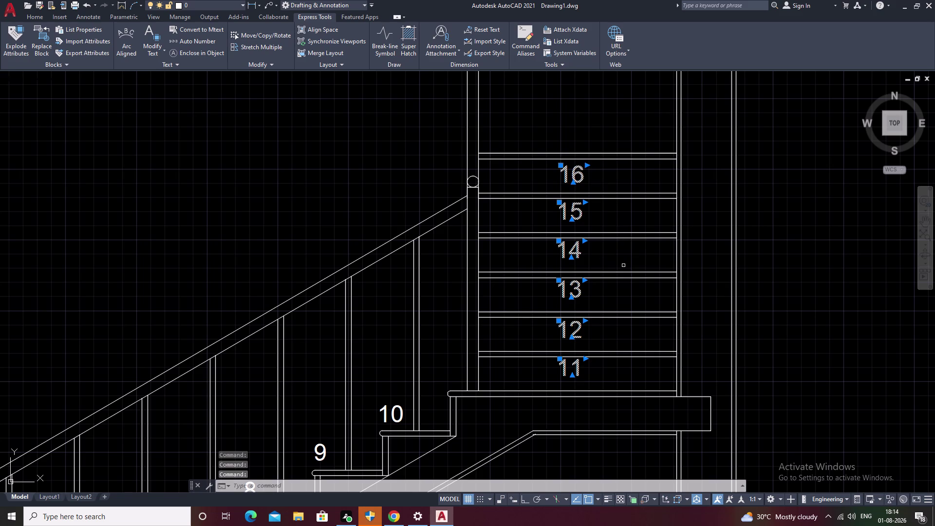
right_click(623, 270)
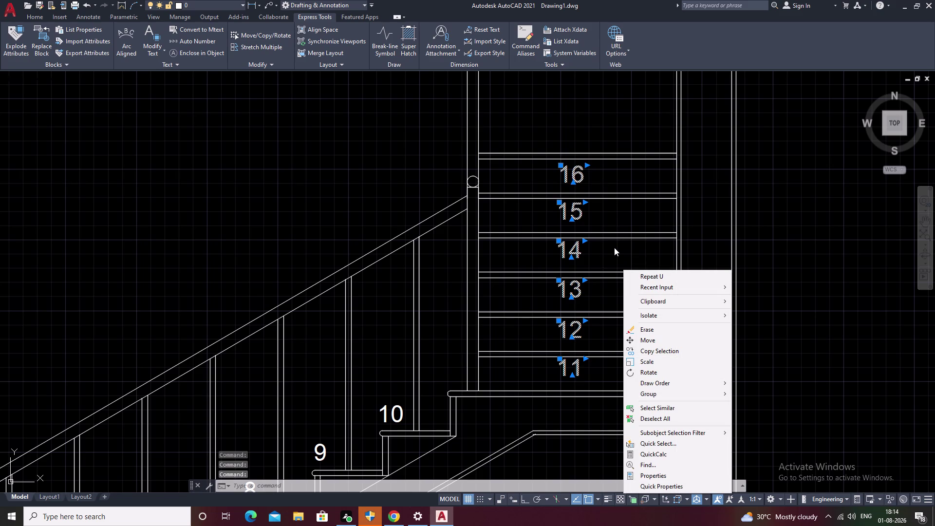
text(M)
key(space)
click(574, 307)
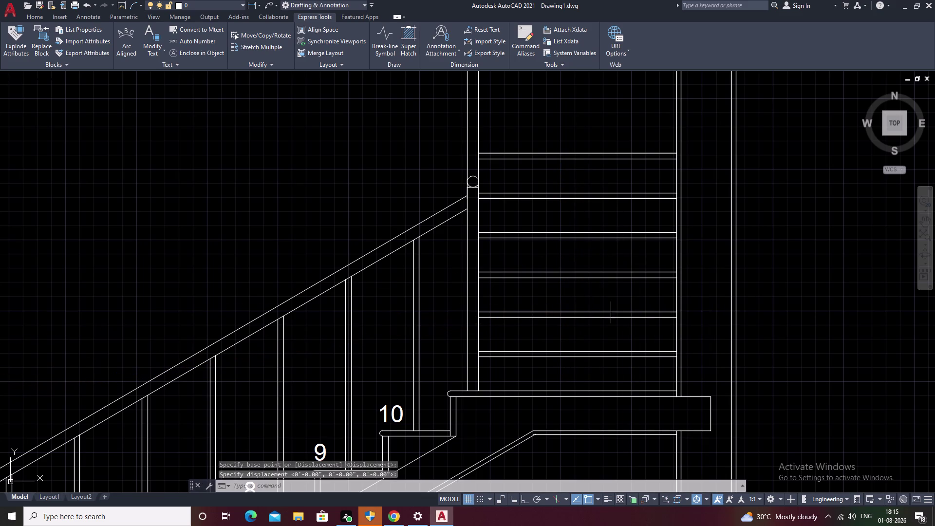
key(Escape)
scroll(down, 3)
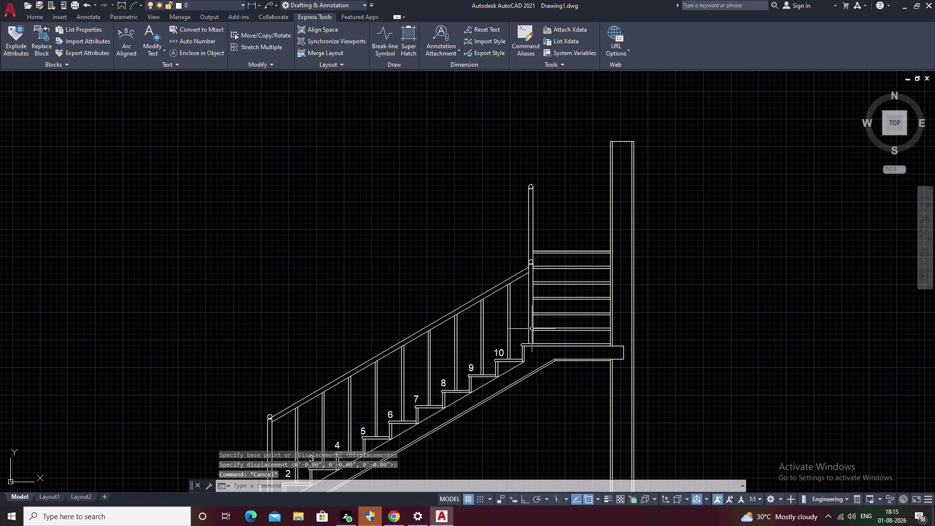
key(ctrl+z)
key(ctrl+z)
Move step numbers 11–16 slightly to the right with the M command.
click(579, 370)
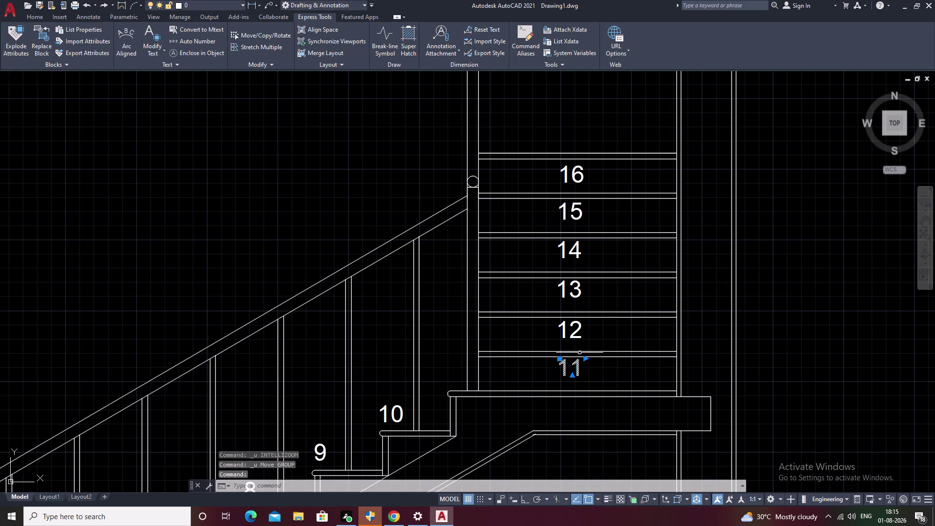
click(576, 330)
click(578, 285)
click(577, 255)
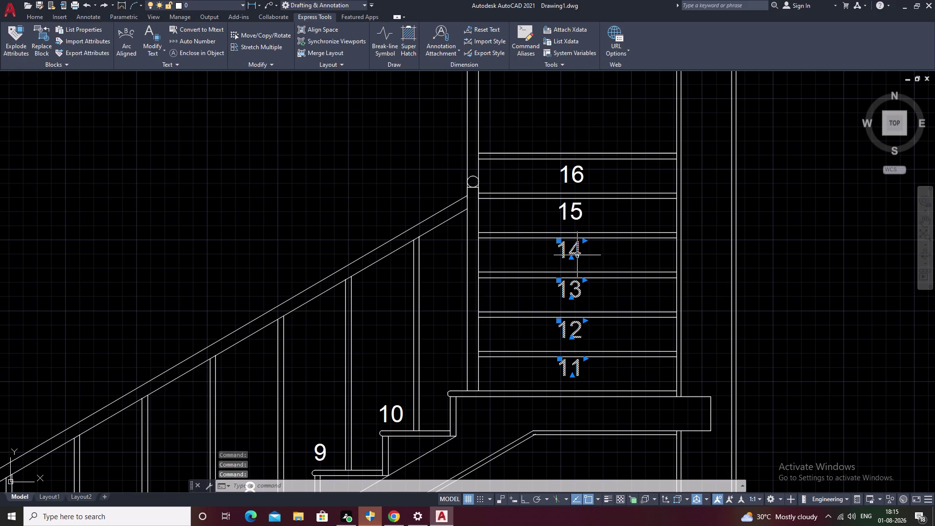
click(578, 216)
click(572, 170)
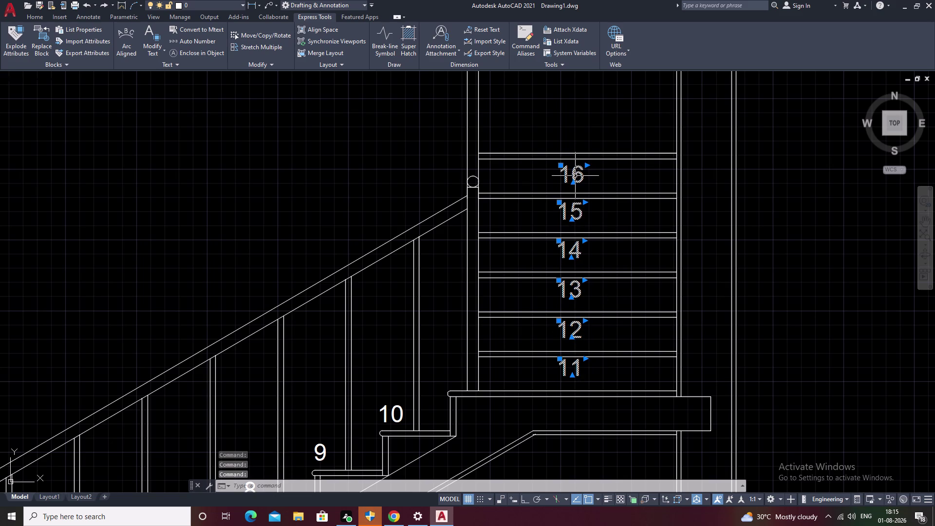
text(M)
key(space)
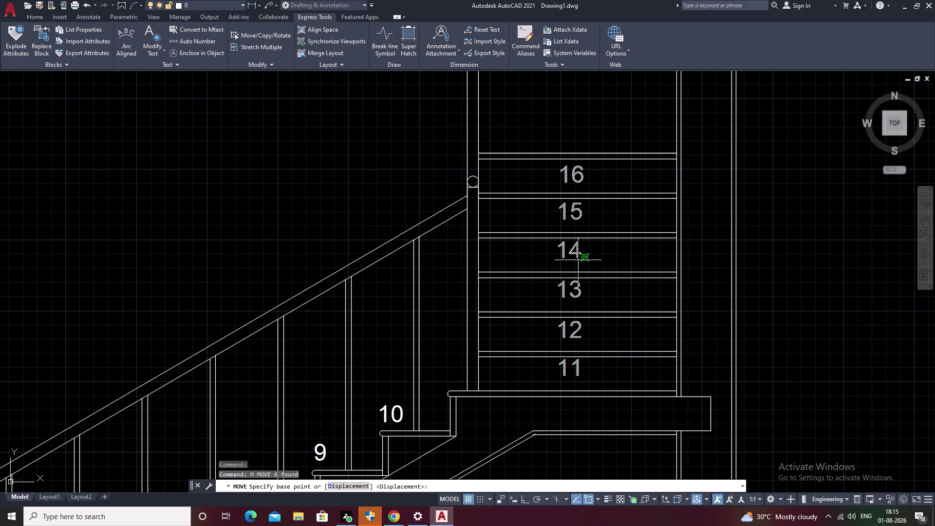
click(573, 304)
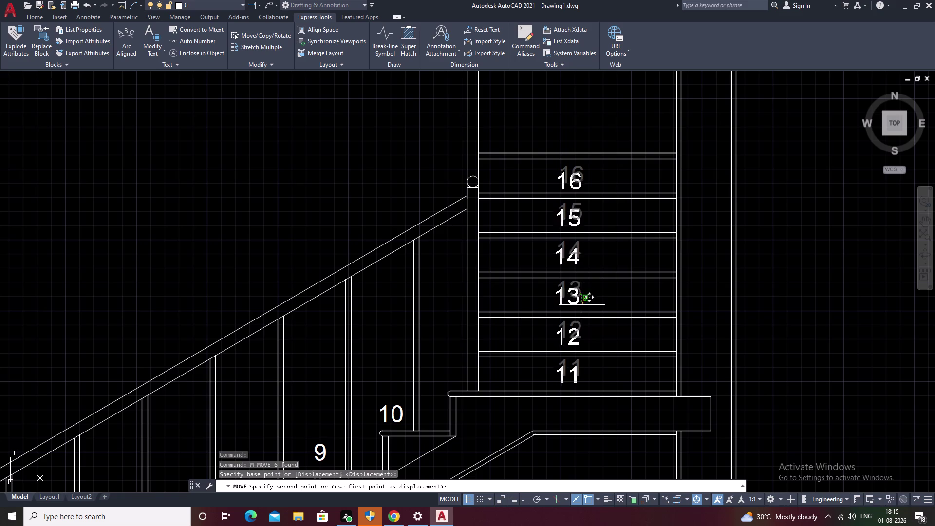
click(586, 304)
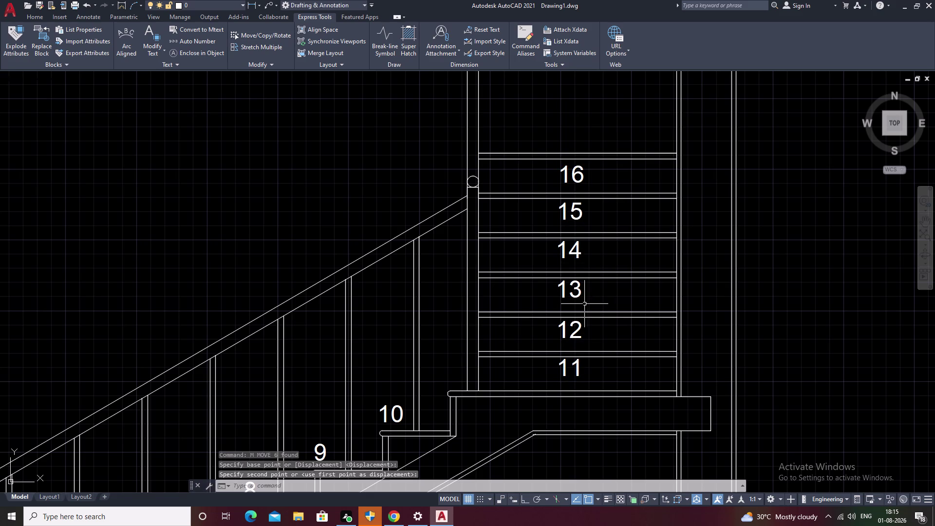
Move numbers 11–16 again, toggling Ortho, so each sits centred in its tread.
key(space)
click(578, 295)
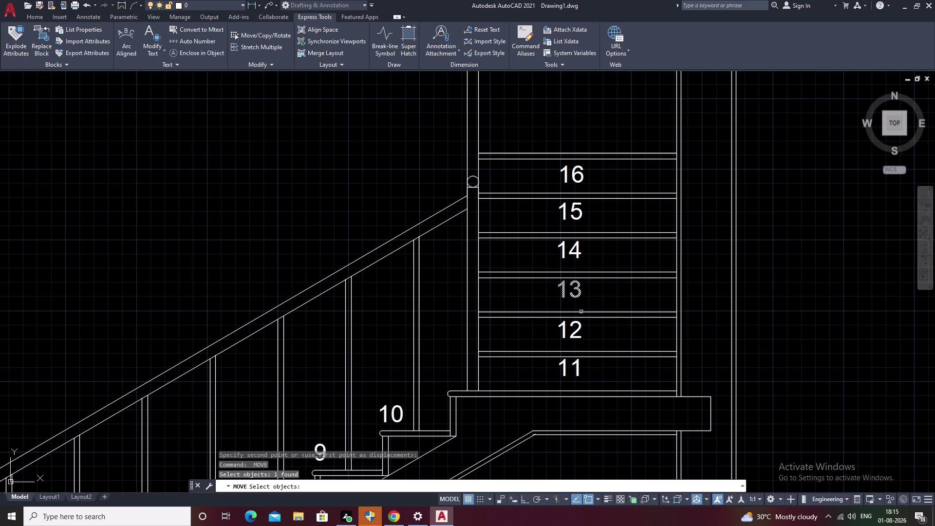
click(579, 329)
click(576, 371)
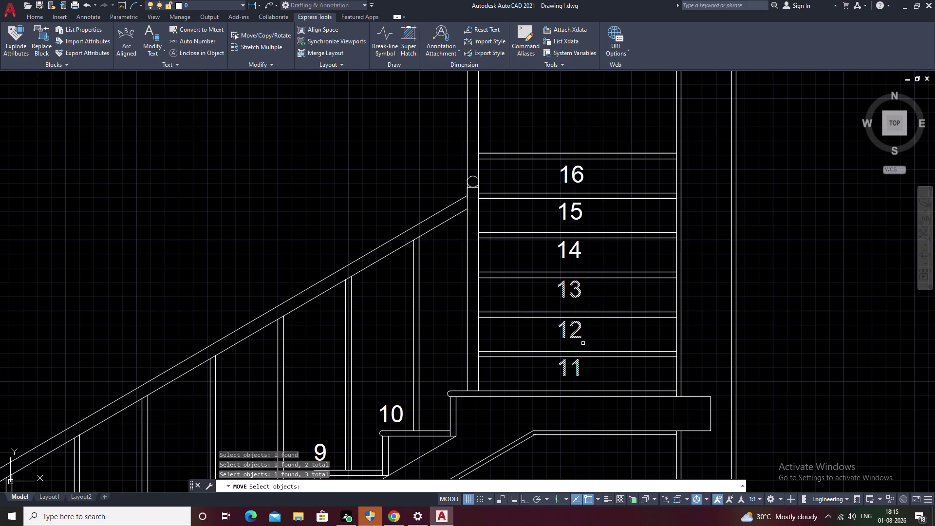
click(577, 256)
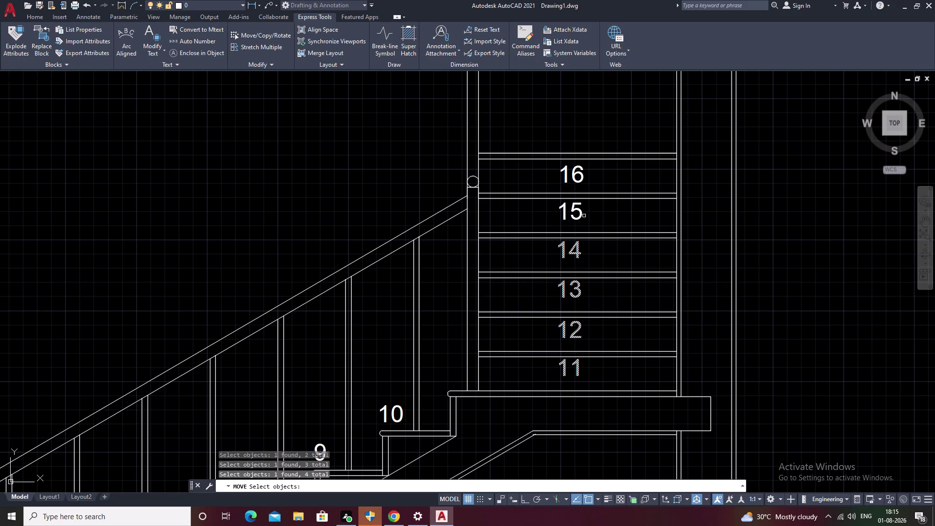
click(582, 216)
click(582, 182)
right_click(604, 223)
click(571, 296)
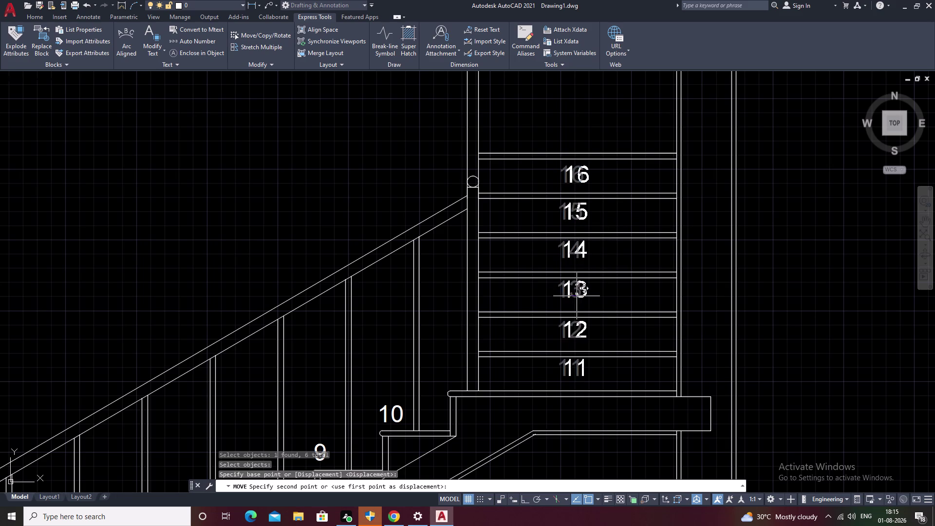
key(F8)
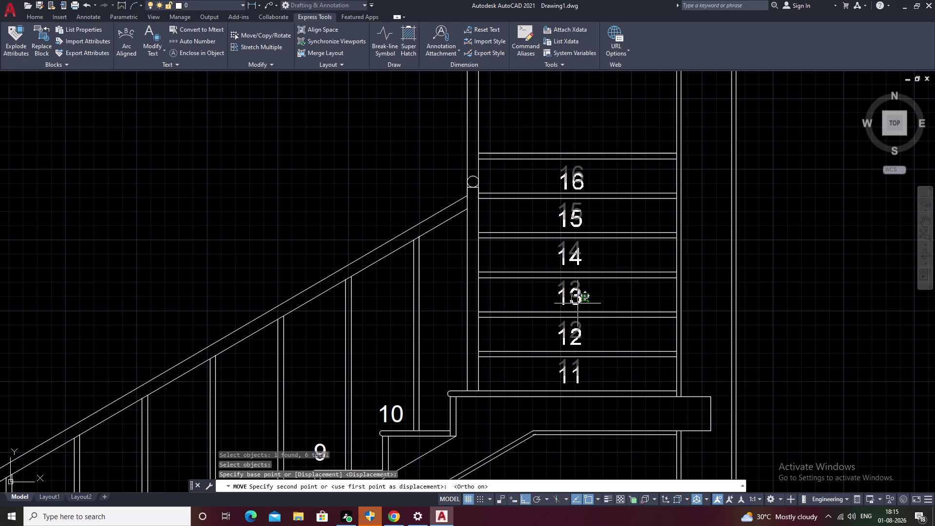
key(F8)
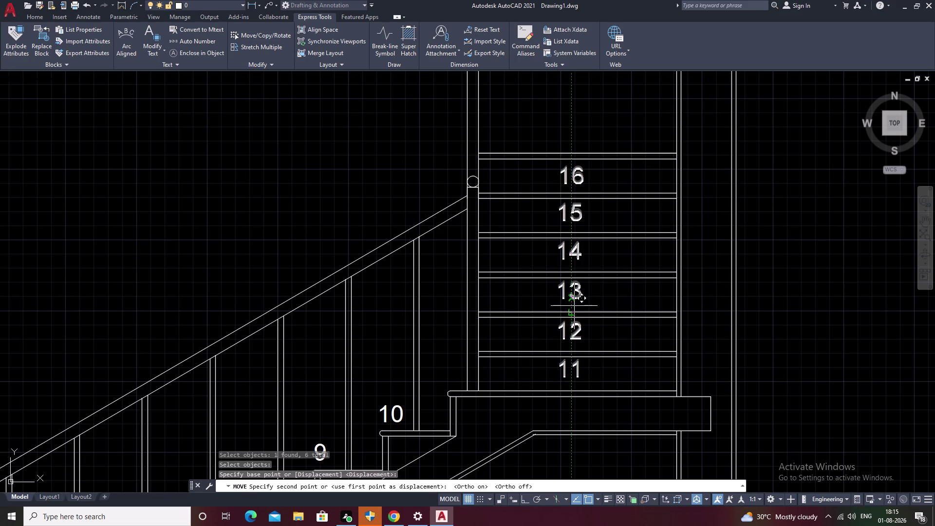
click(574, 306)
Pan out across the section to centre the wall beside the stairs.
middle_drag(594, 316, 723, 318)
scroll(down, 3)
middle_drag(557, 398, 569, 377)
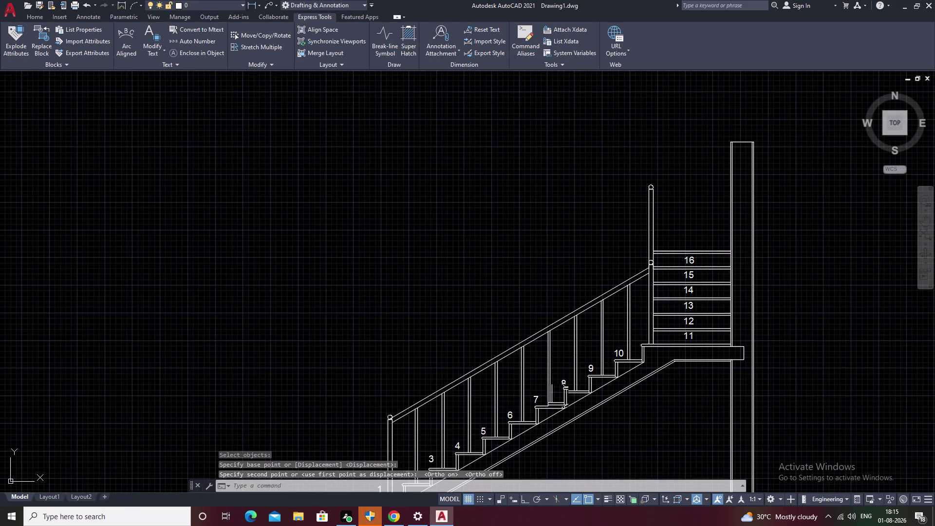
middle_drag(569, 377, 611, 324)
middle_drag(598, 345, 593, 305)
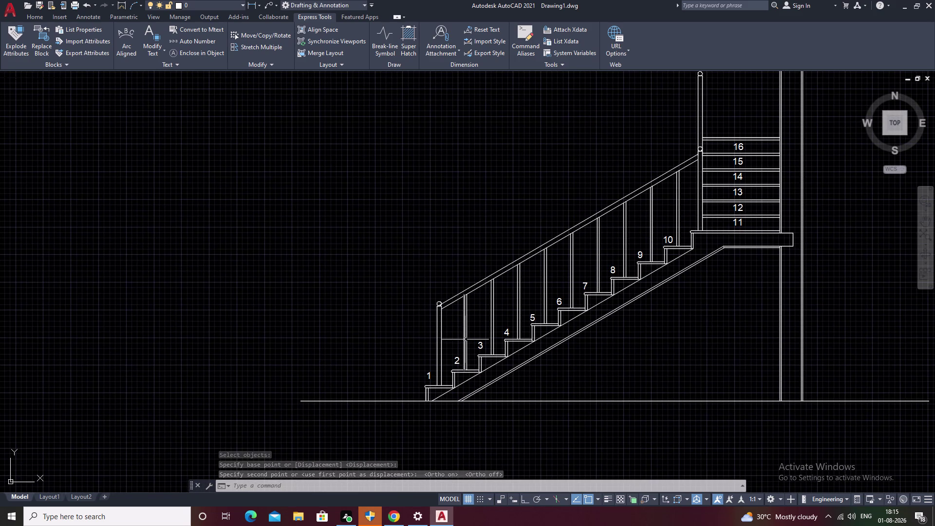
middle_drag(671, 356, 339, 502)
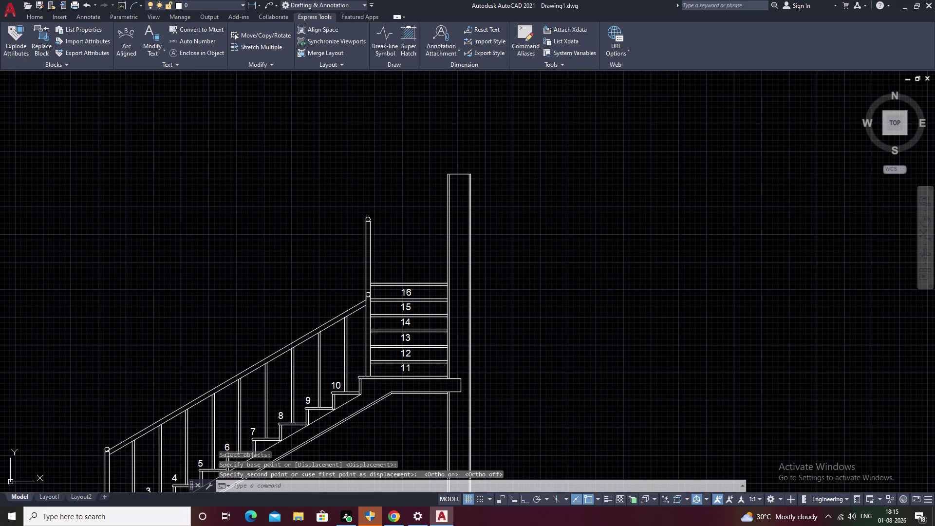
Start the hatch command and choose the diagonal hatch pattern.
text(H)
key(space)
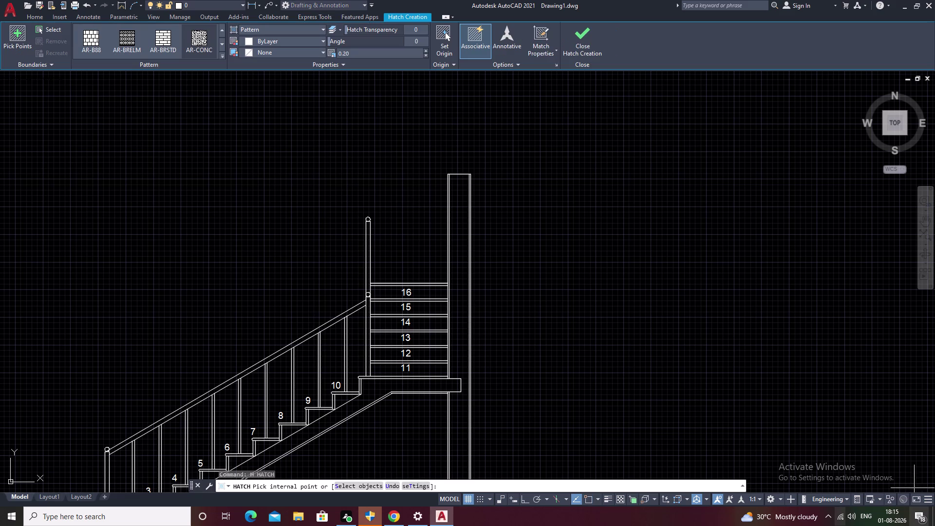
click(220, 28)
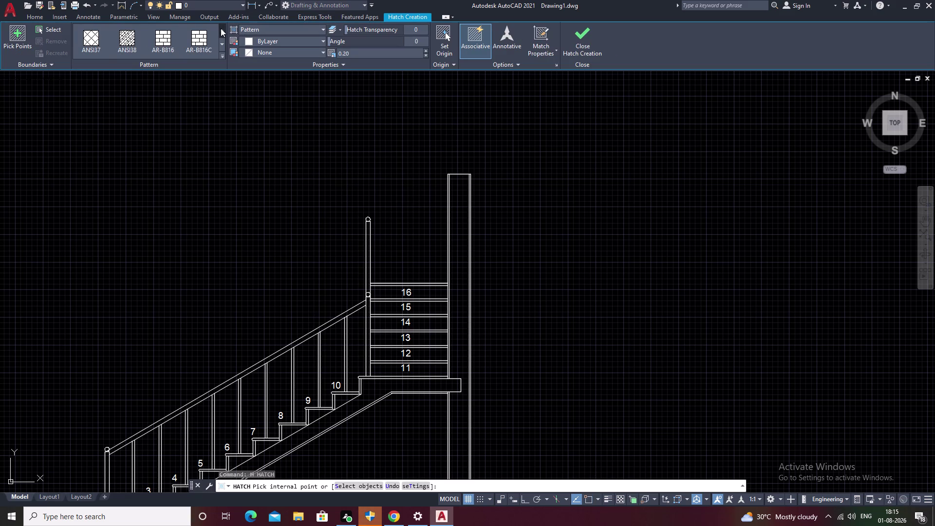
click(202, 40)
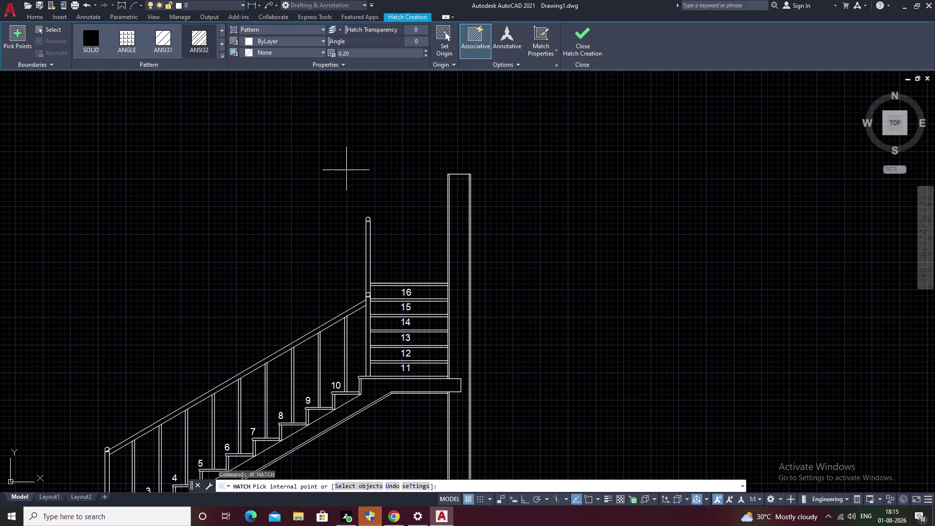
click(457, 214)
scroll(down, 3)
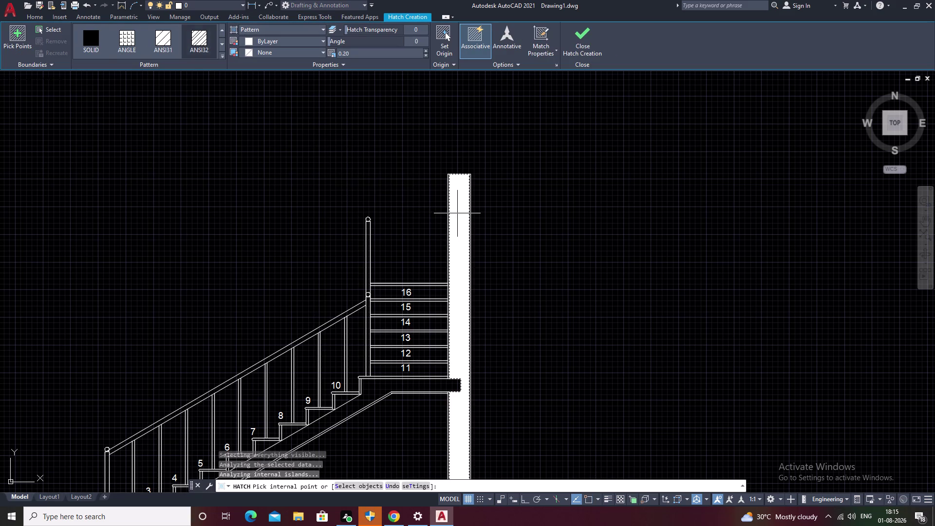
click(387, 52)
Set the hatch scale to 8 and fill the wall beside the stairs.
drag(387, 53, 340, 55)
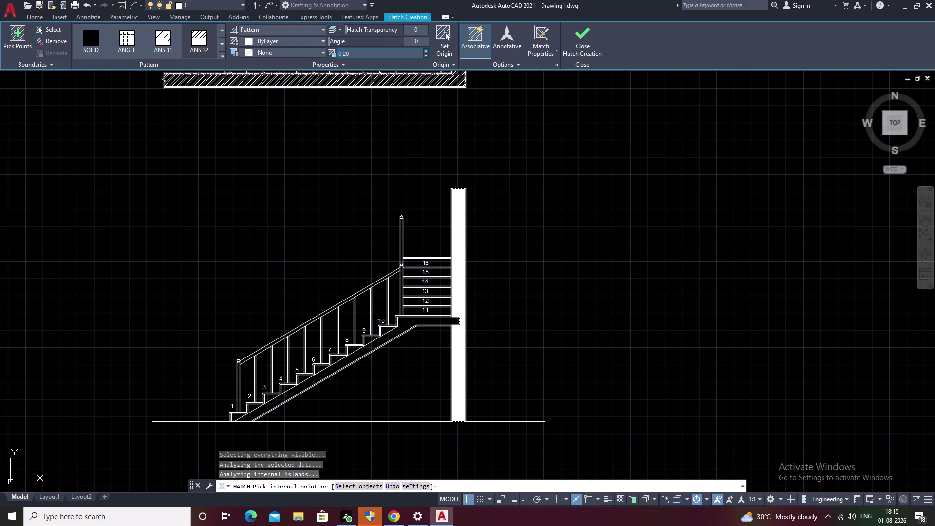
click(352, 49)
right_click(352, 49)
click(354, 53)
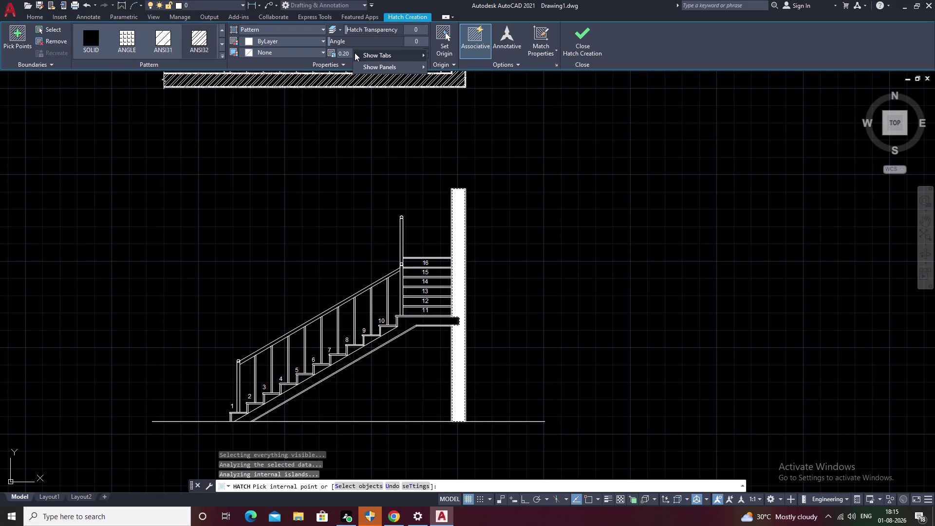
double_click(351, 53)
key(BackSpace)
key(BackSpace)
key(BackSpace)
key(BackSpace)
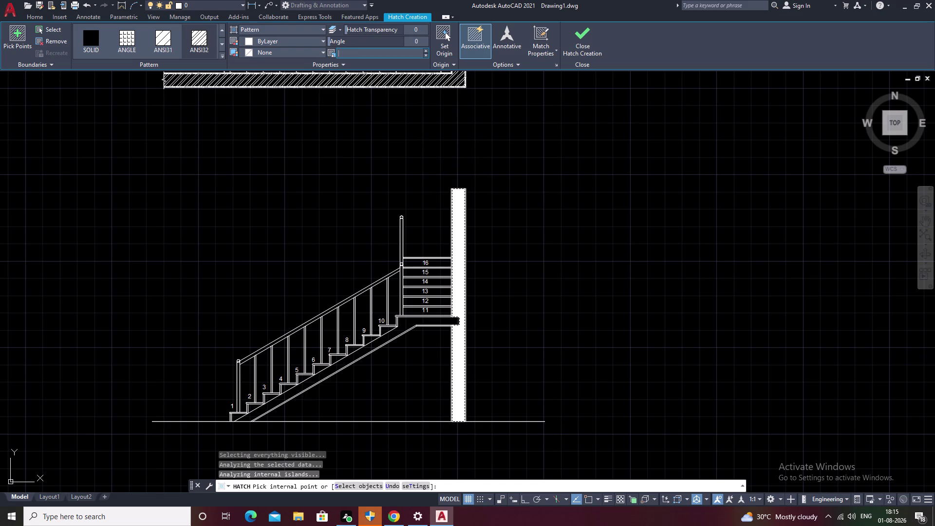
key(8)
click(391, 92)
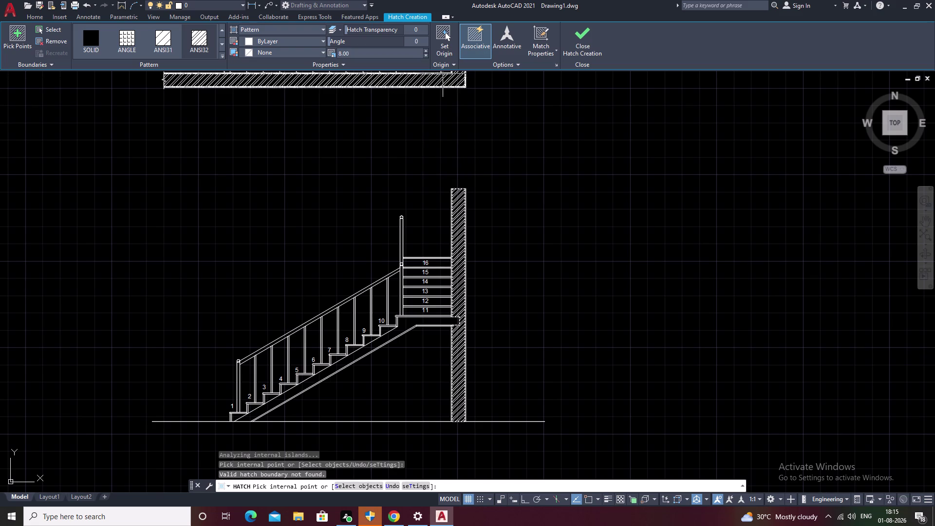
Change the wall hatch scale to 10 and end the hatch command.
click(363, 50)
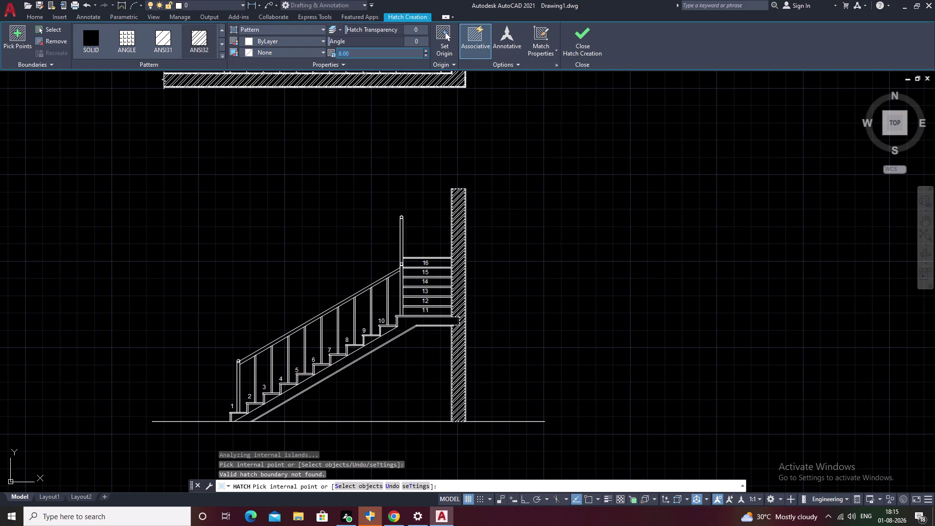
key(BackSpace)
text(10)
click(352, 117)
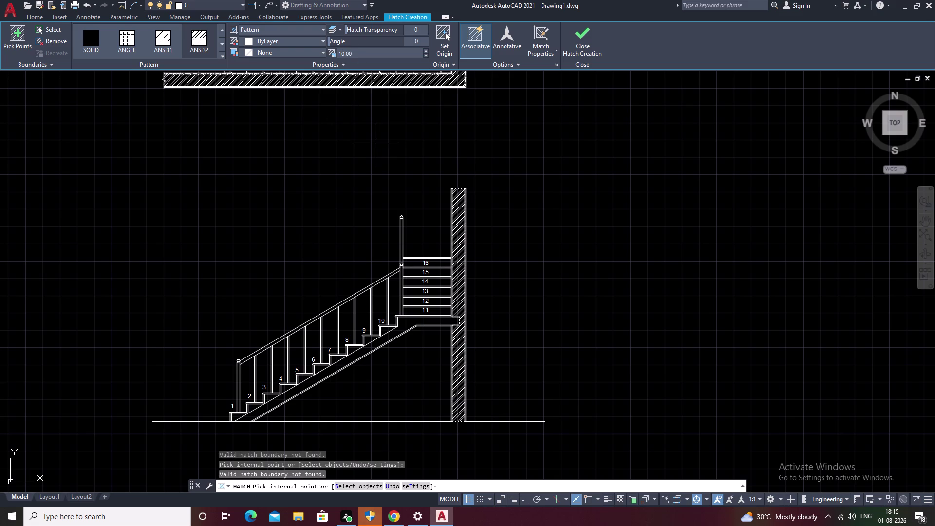
key(Escape)
scroll(down, 3)
middle_drag(392, 167, 413, 141)
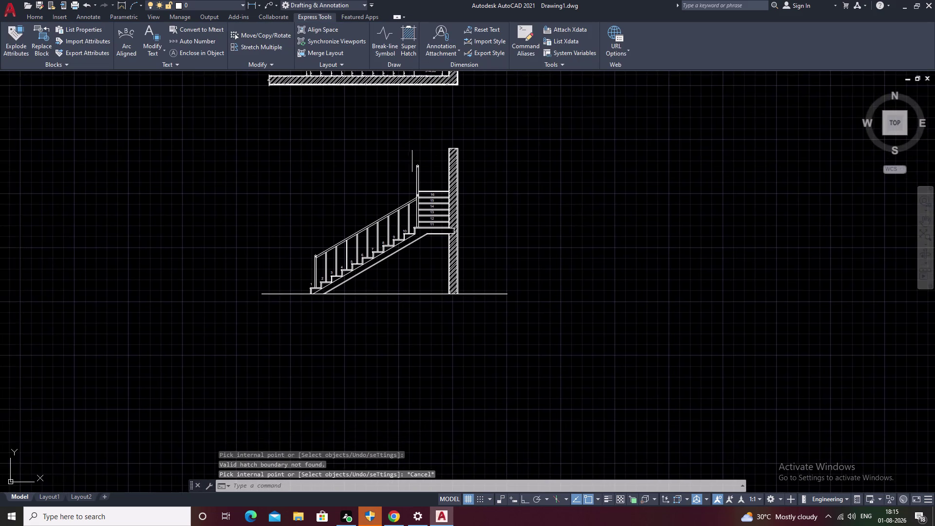
Draw an Express Tools break-line symbol across the top of the wall.
scroll(up, 3)
middle_drag(410, 161, 443, 119)
middle_drag(478, 124, 411, 211)
click(382, 27)
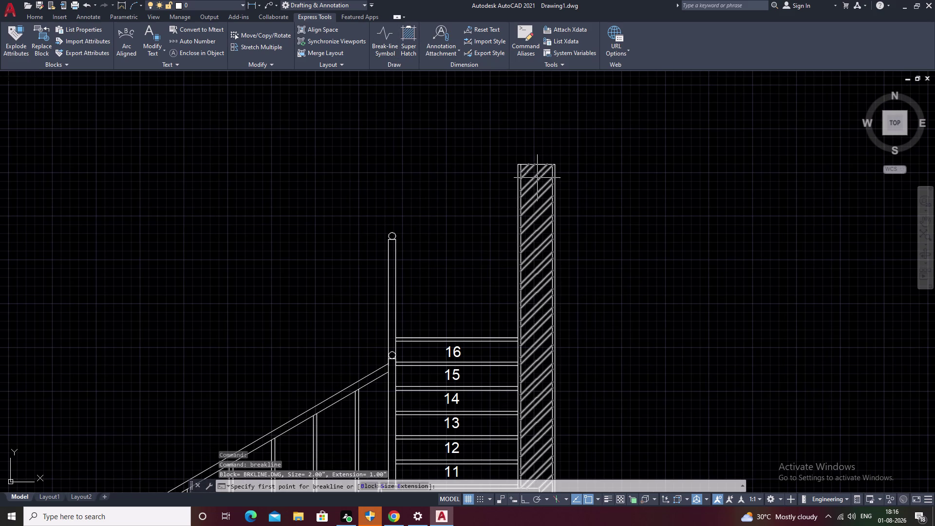
scroll(up, 3)
click(499, 174)
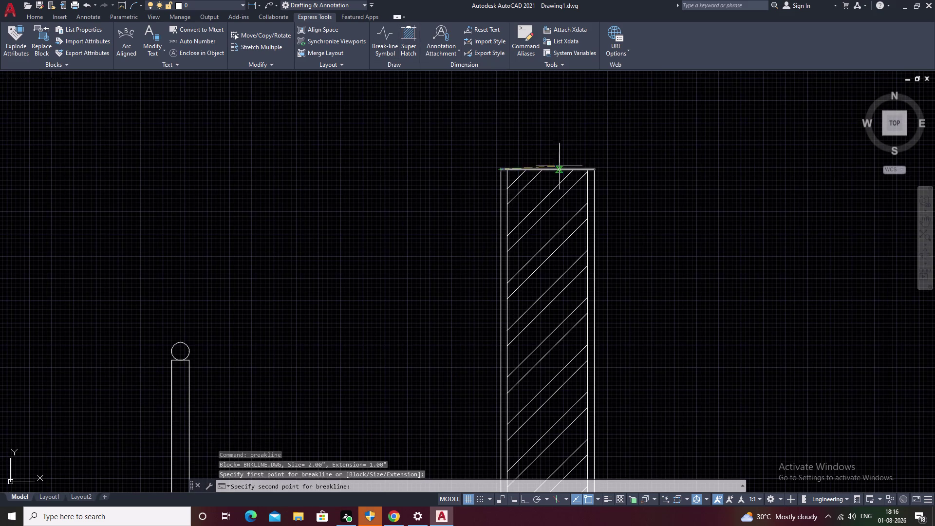
double_click(595, 170)
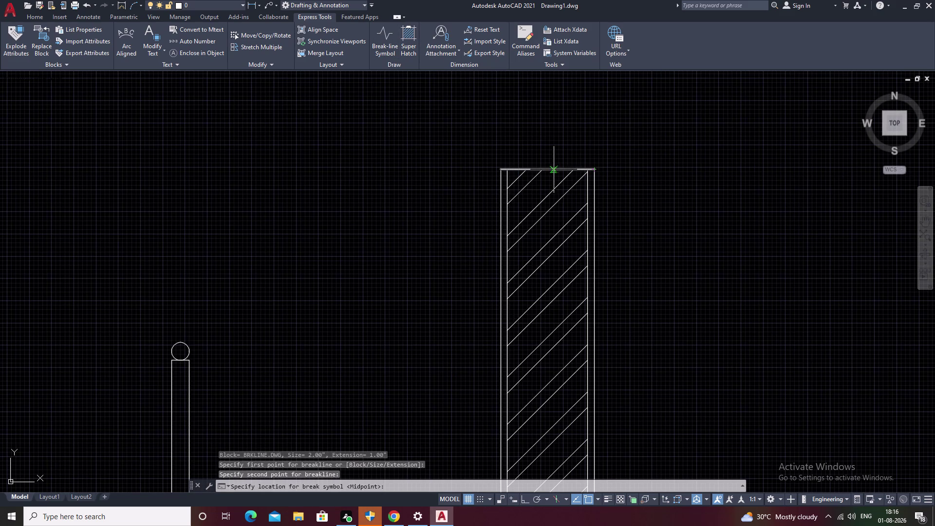
click(548, 170)
key(Escape)
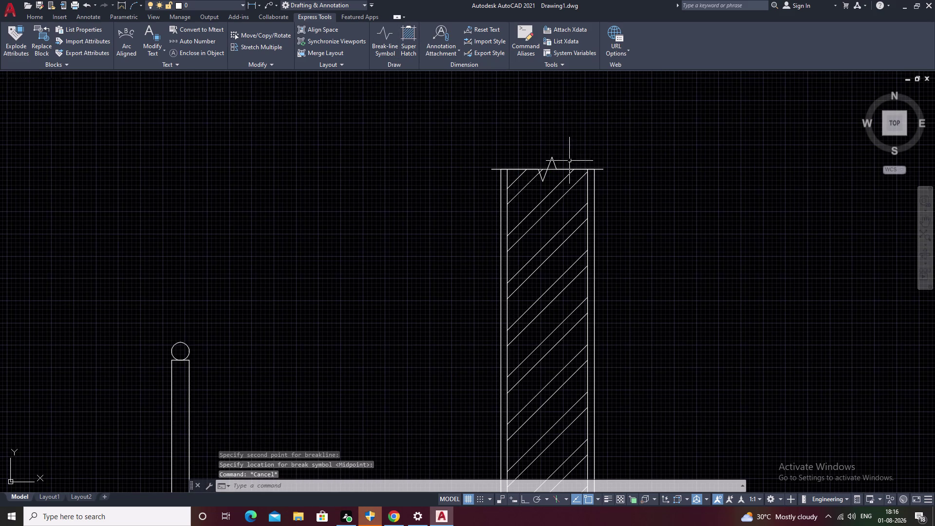
Erase the old top edge line of the wall.
scroll(up, 3)
click(544, 140)
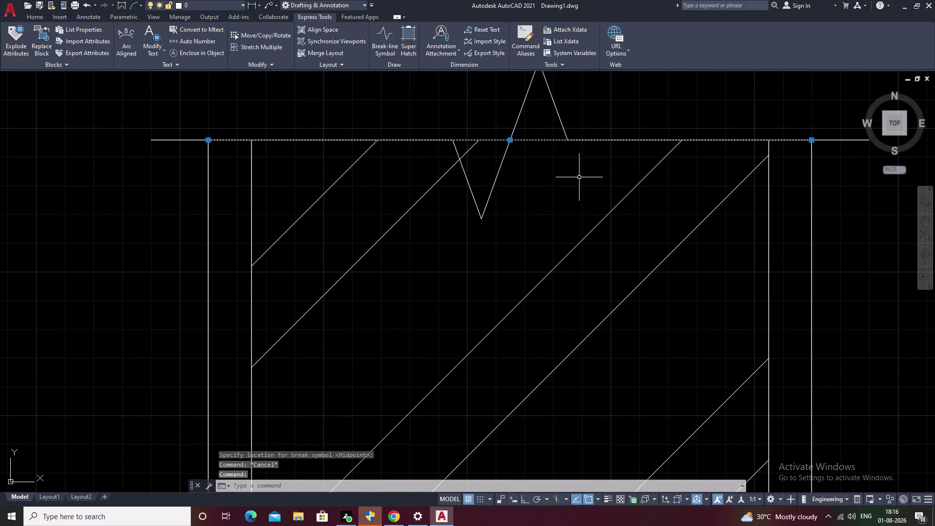
text(E)
key(space)
scroll(down, 3)
middle_drag(560, 223, 564, 204)
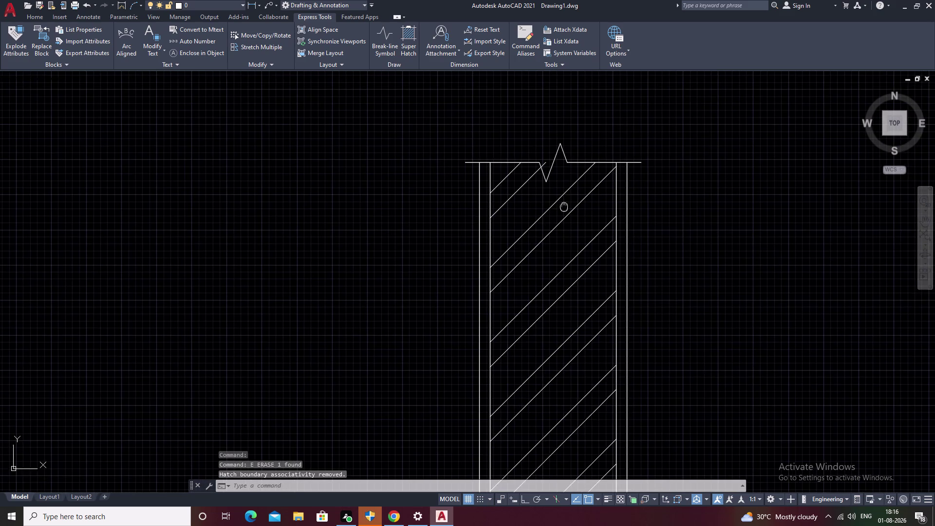
middle_drag(563, 203, 564, 203)
Trim a leftover line near the break, then zoom back out to the whole section.
text(TR)
key(space)
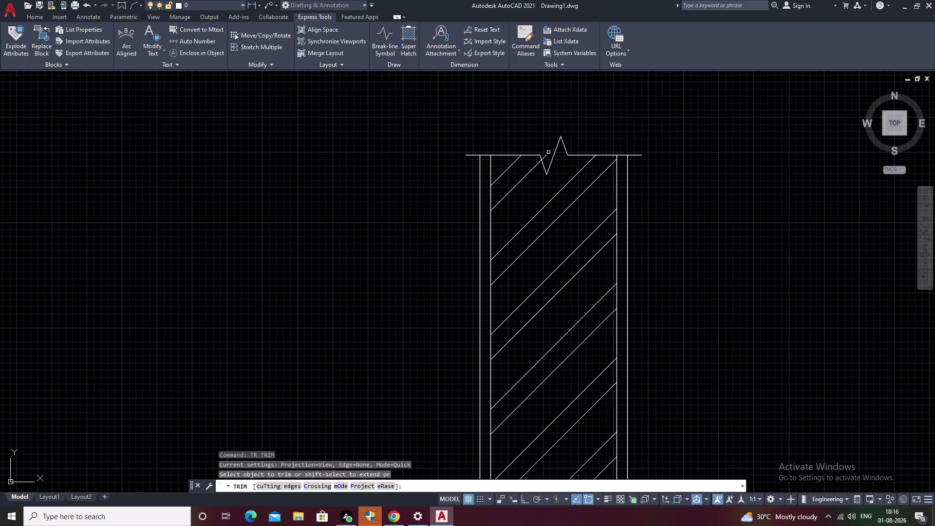
double_click(545, 156)
scroll(down, 3)
key(Escape)
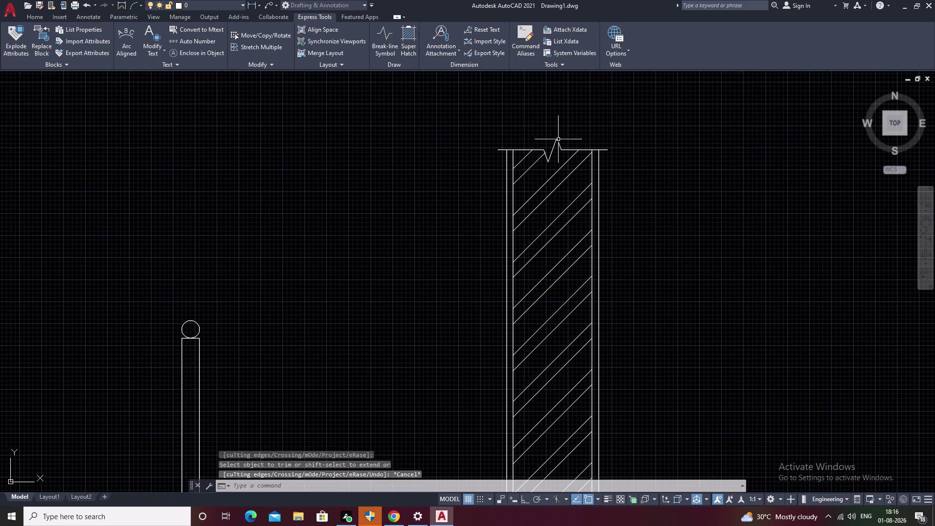
key(Escape)
scroll(down, 3)
middle_drag(642, 224, 639, 137)
middle_drag(613, 205, 632, 168)
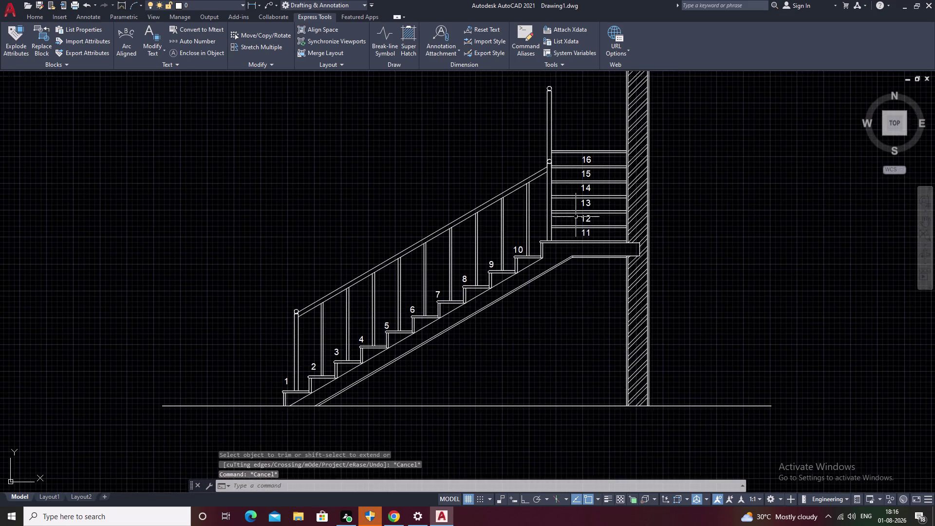
scroll(up, 3)
middle_drag(564, 235, 588, 196)
scroll(down, 3)
middle_drag(556, 307, 507, 278)
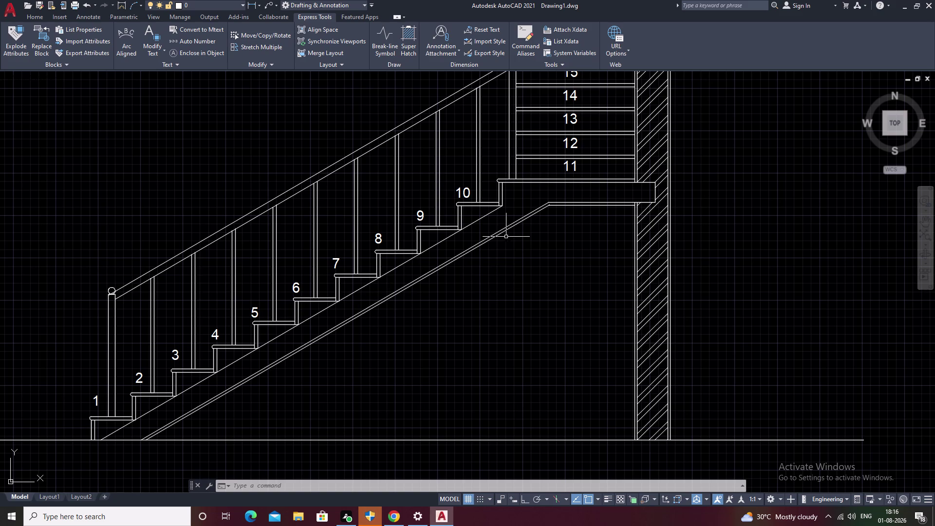
Start HATCH, browse the patterns, and cancel after a failed pick beside the wall.
text(H)
key(space)
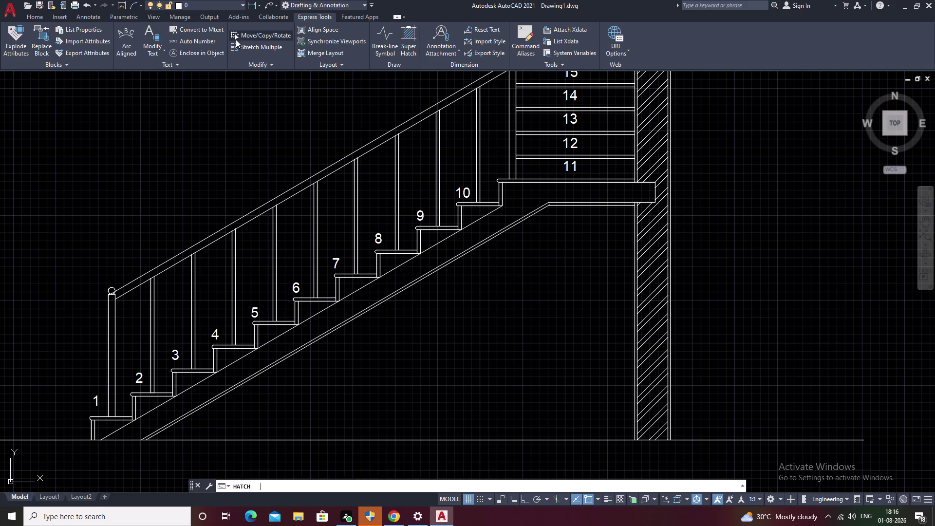
click(225, 57)
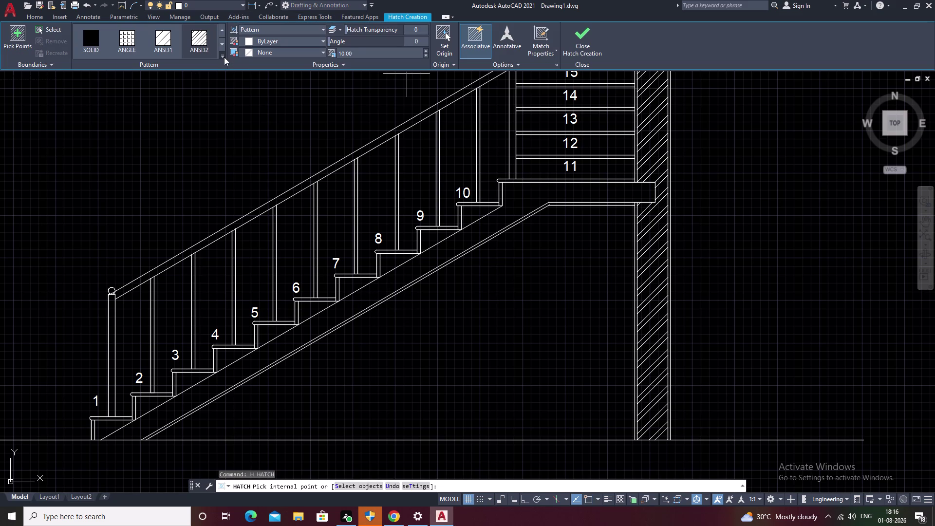
click(222, 57)
click(202, 142)
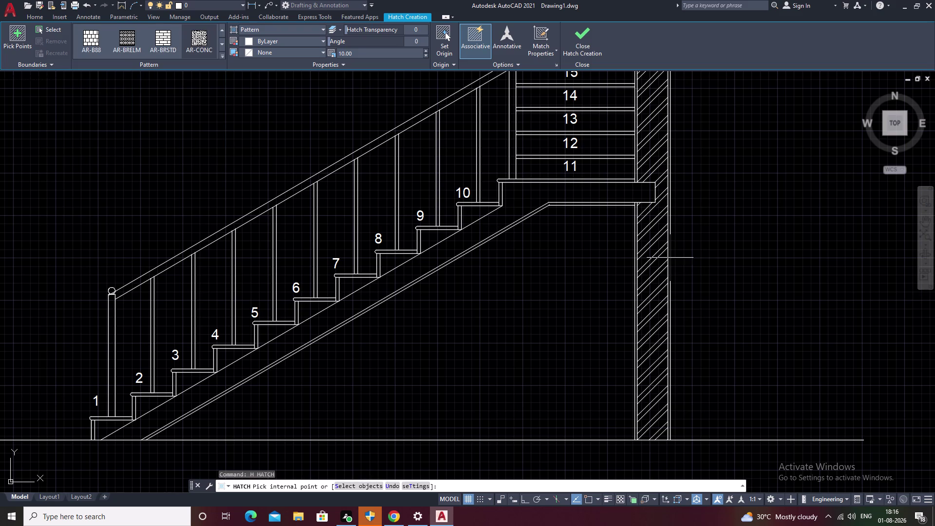
scroll(up, 3)
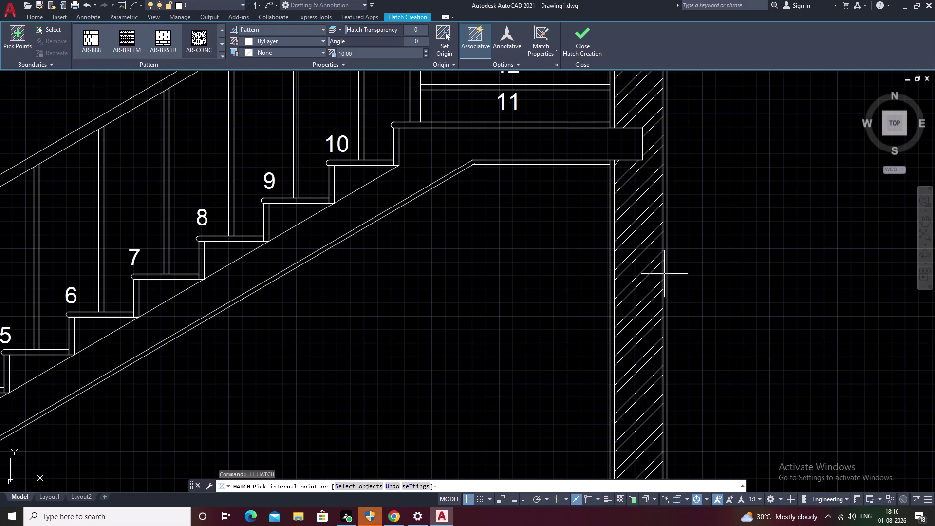
click(667, 272)
key(Escape)
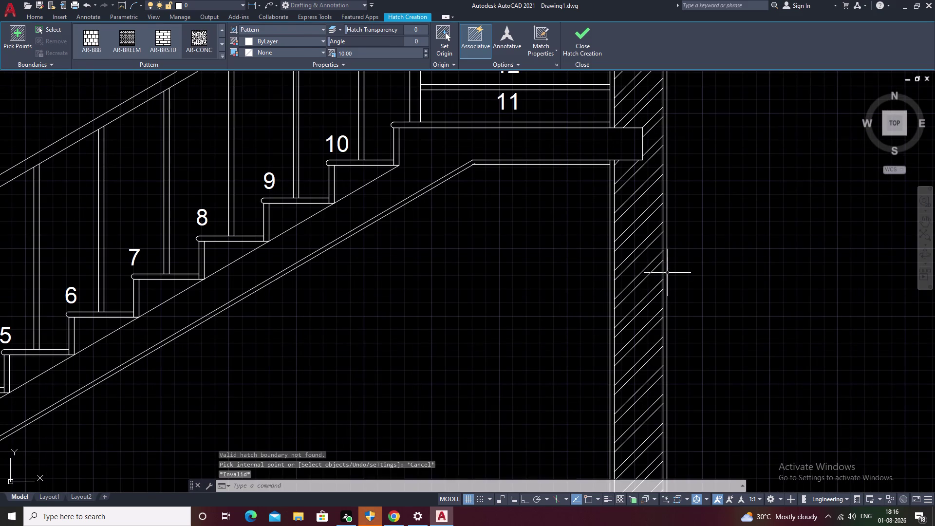
scroll(down, 3)
middle_drag(708, 290, 645, 299)
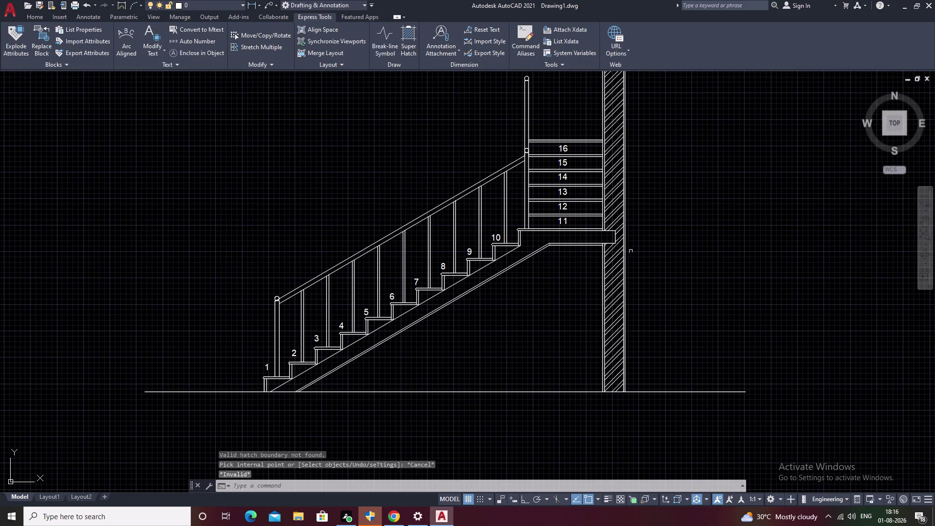
Pick the stair slab and step regions for an AR-CONC concrete fill.
key(space)
click(200, 45)
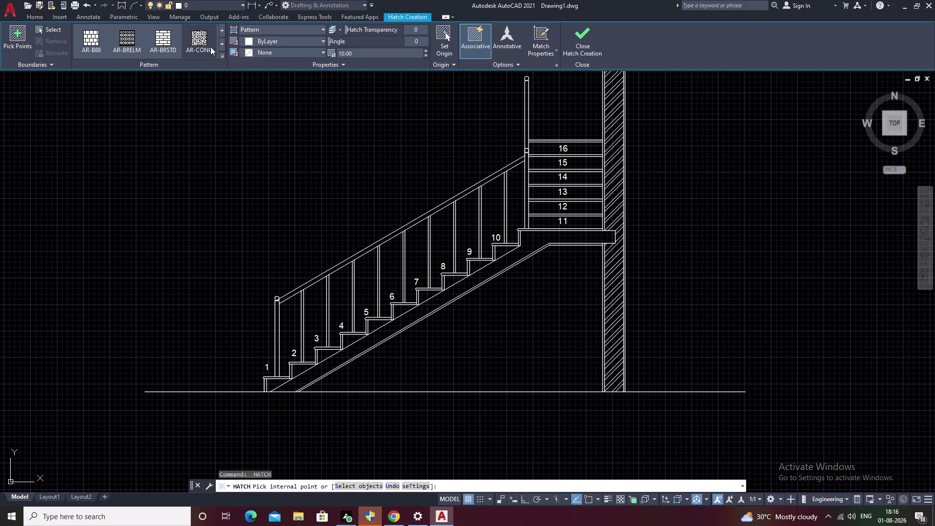
click(480, 276)
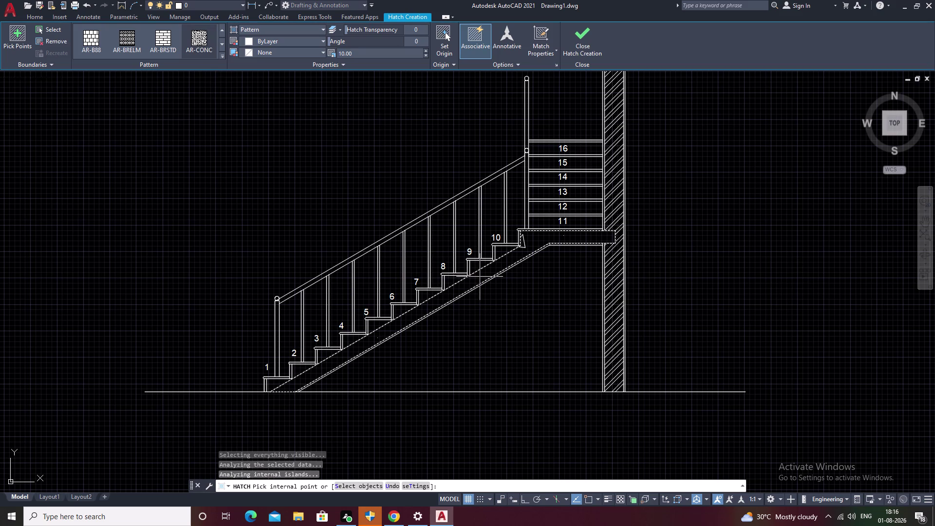
click(477, 265)
click(501, 254)
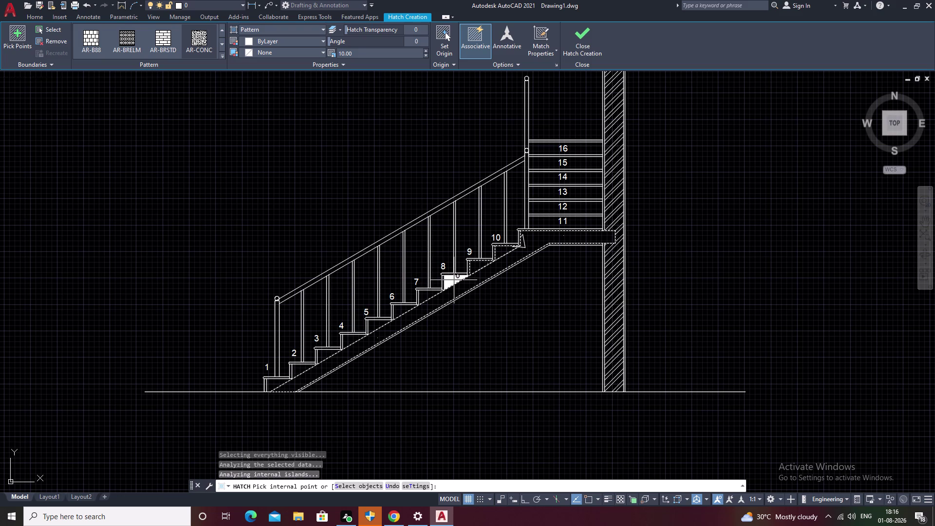
click(453, 279)
click(425, 295)
click(398, 310)
click(369, 328)
click(348, 341)
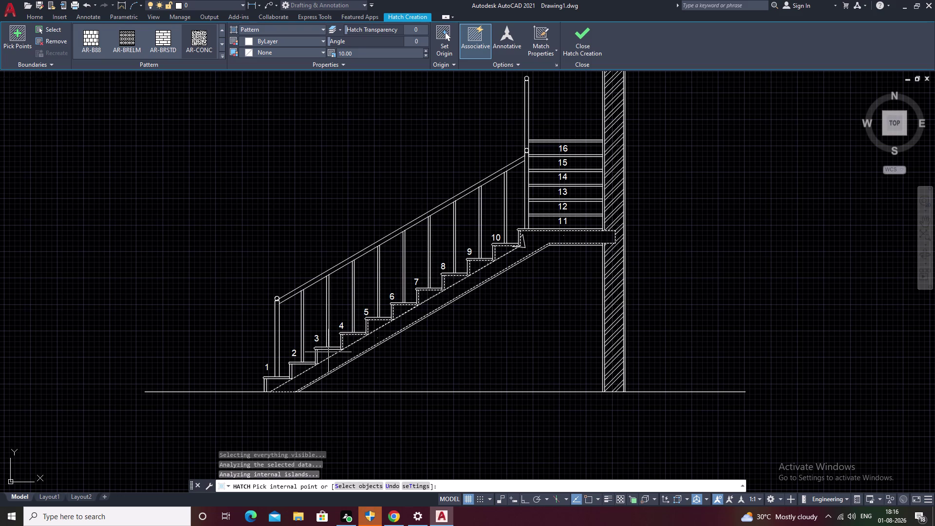
click(324, 357)
click(300, 370)
click(278, 386)
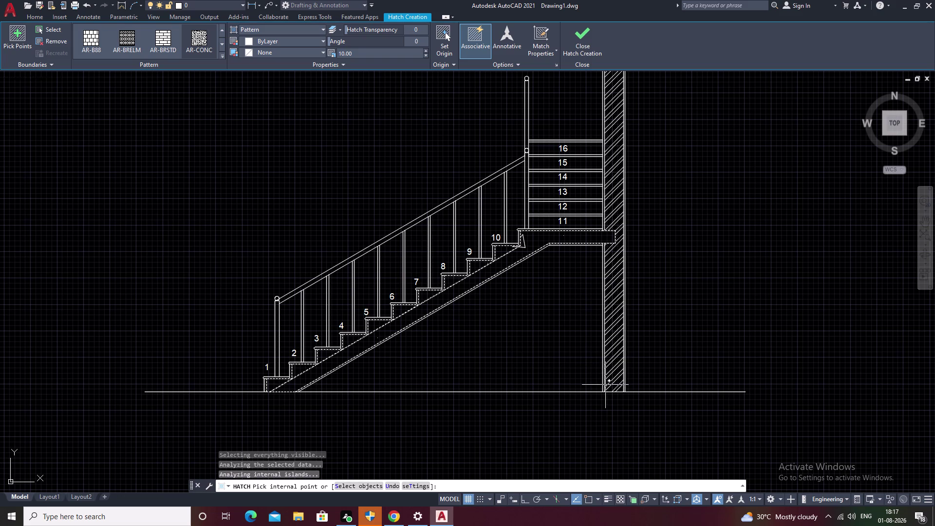
Try picking fill points on the wall, dismissing two pick-point errors.
middle_drag(577, 320, 547, 379)
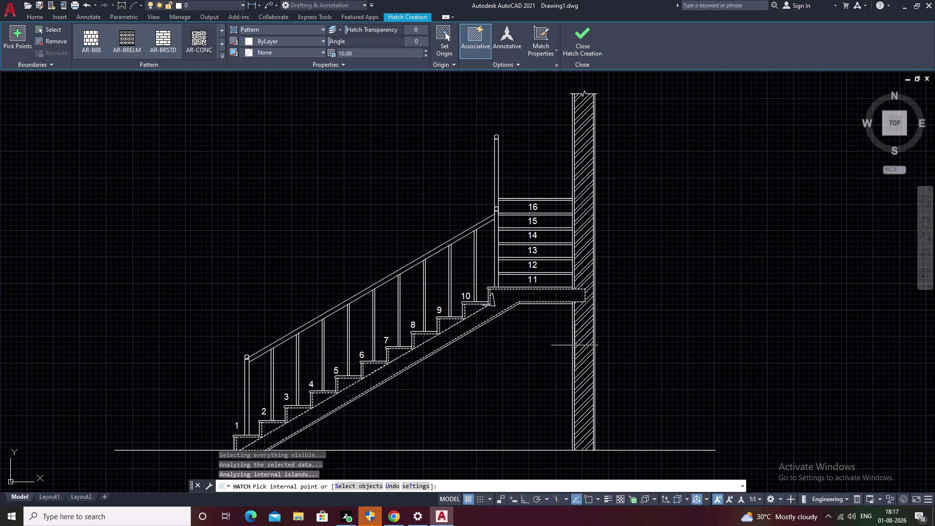
click(573, 348)
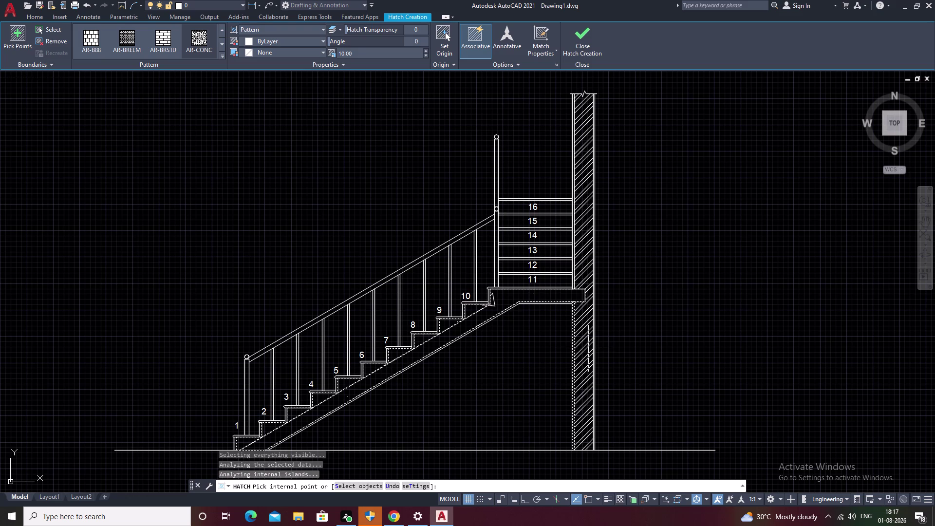
click(594, 349)
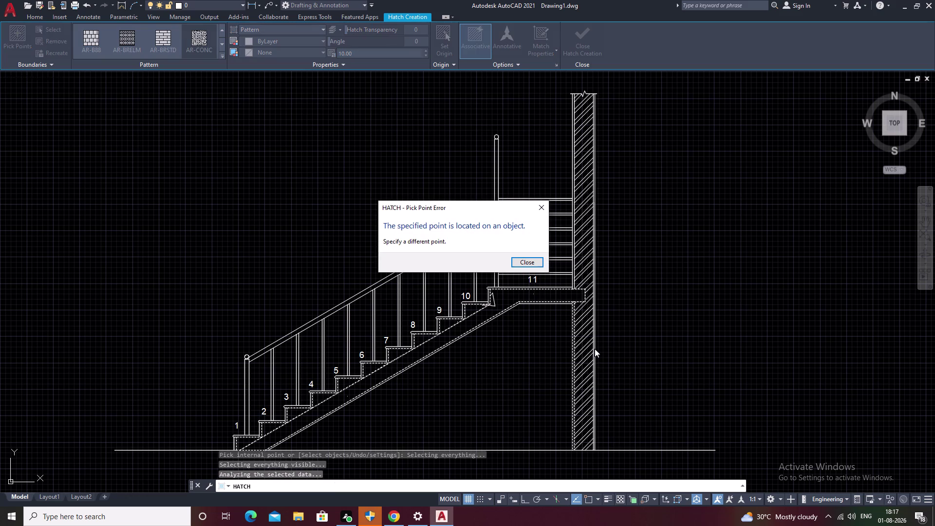
click(532, 260)
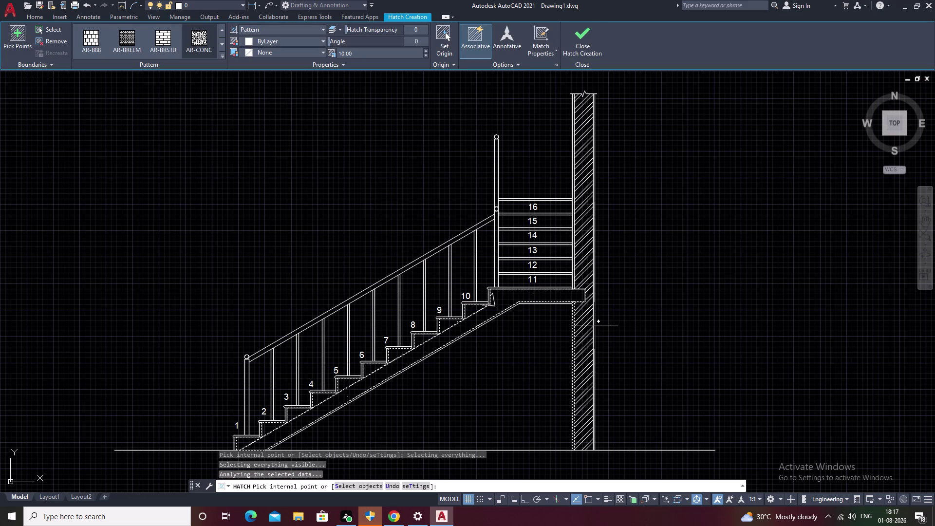
click(595, 325)
click(533, 257)
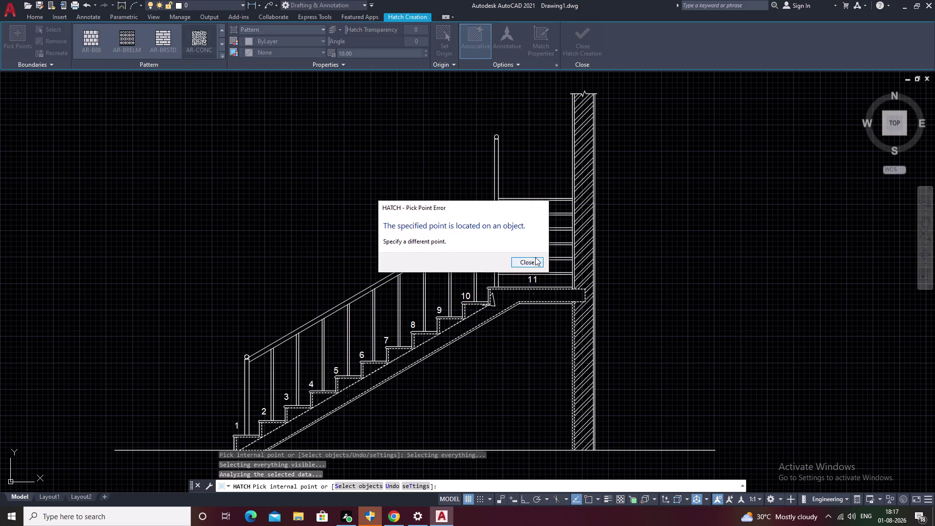
click(572, 153)
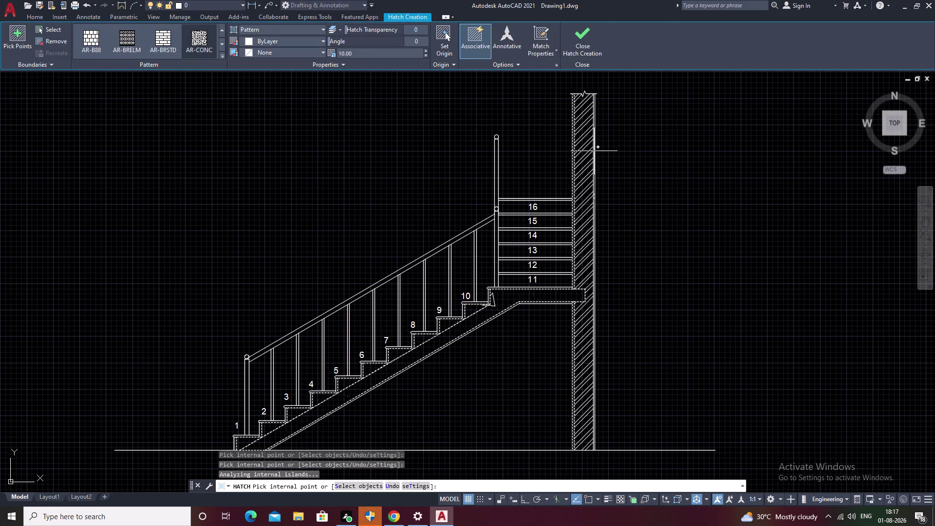
click(594, 151)
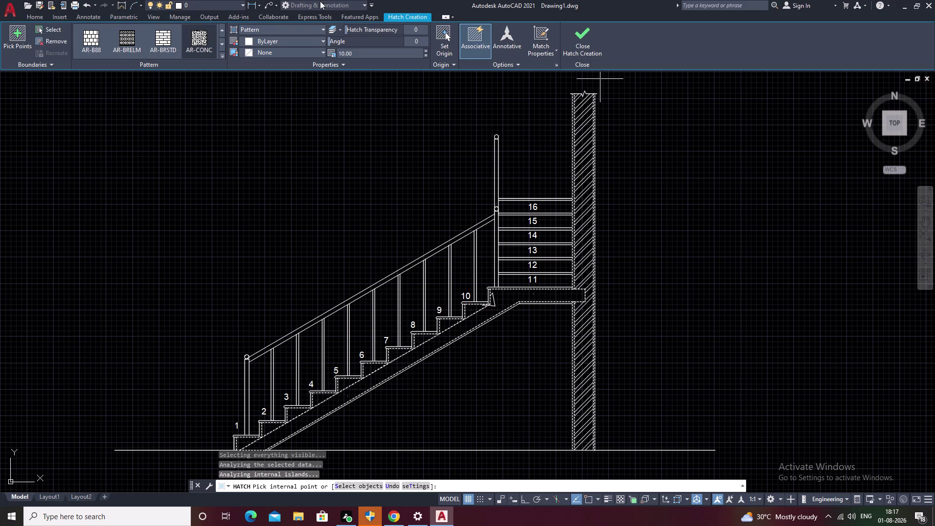
Preview the concrete fill at a hatch pattern scale of 0.01.
click(375, 53)
drag(374, 53, 296, 58)
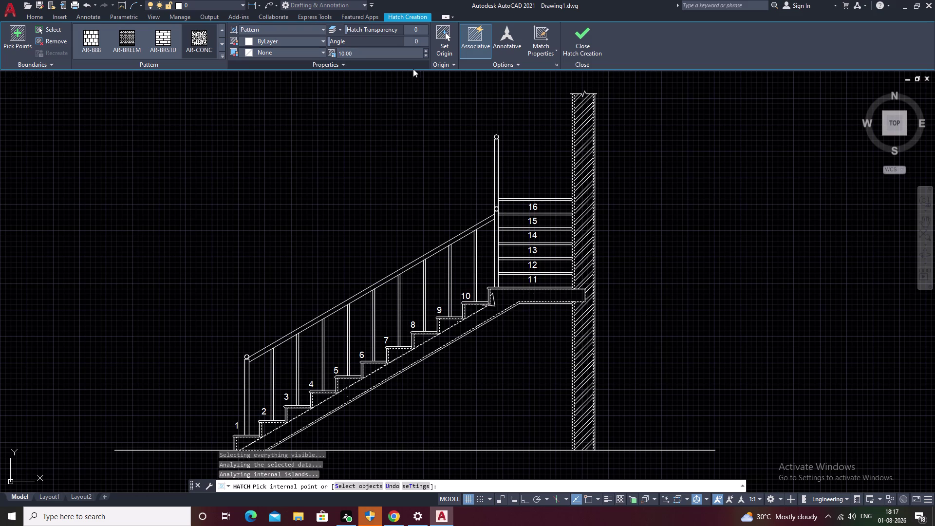
click(373, 48)
click(372, 54)
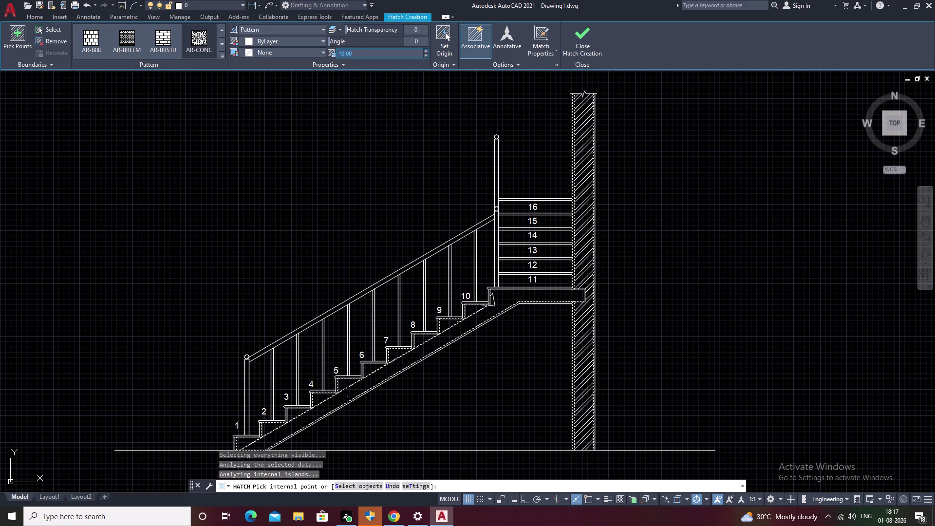
key(BackSpace)
text(.0)
text(1)
click(371, 98)
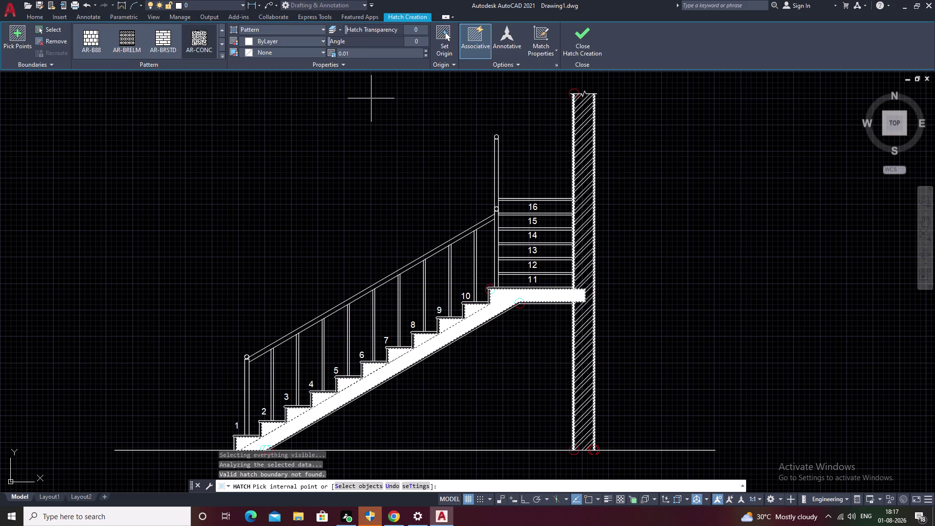
Preview the concrete fill at hatch scales 0.1 and 0.5.
double_click(355, 50)
click(355, 52)
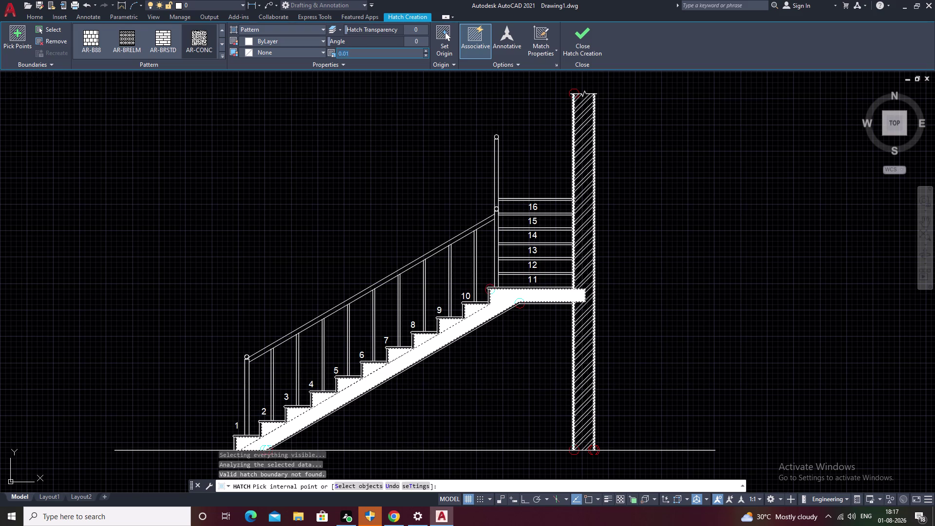
key(BackSpace)
text(.1)
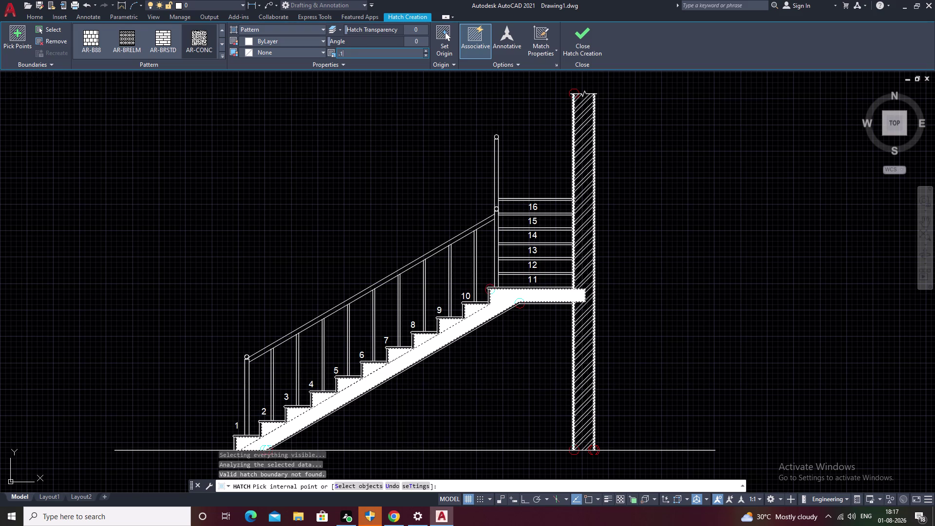
click(372, 91)
click(362, 50)
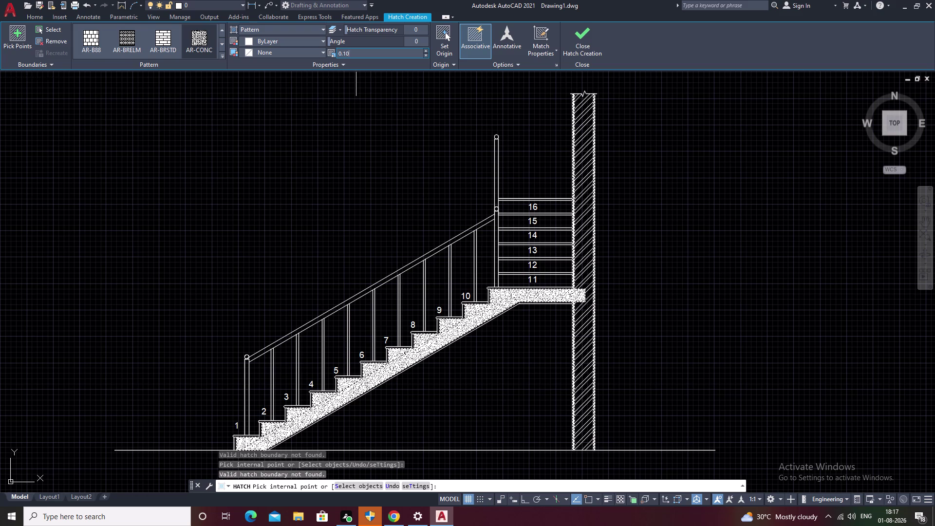
key(BackSpace)
key(period)
key(5)
double_click(369, 107)
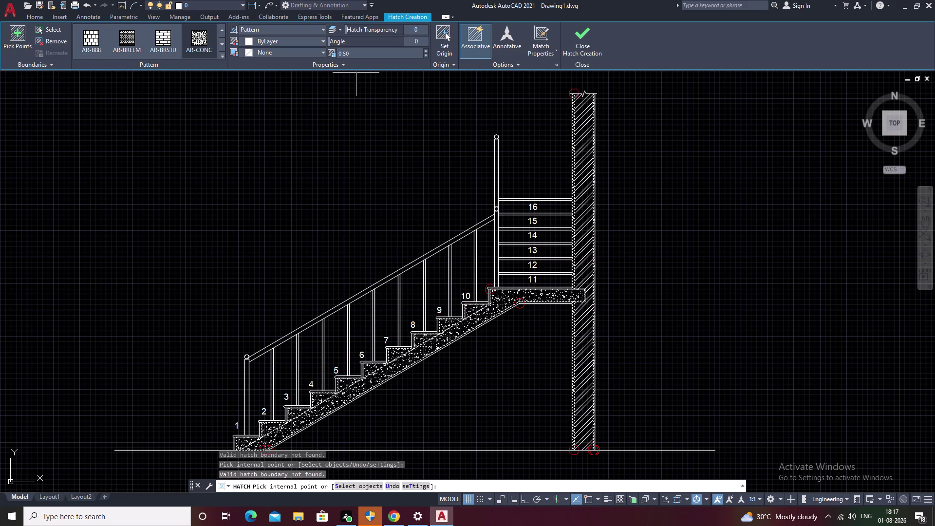
Preview the fill at scales 2 and 5, then cancel the hatch command.
click(375, 53)
key(BackSpace)
key(2)
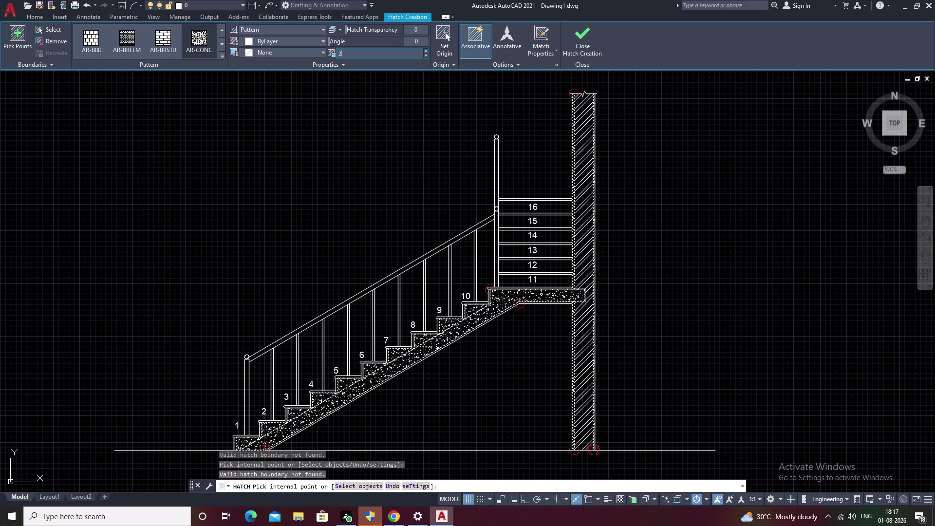
click(401, 79)
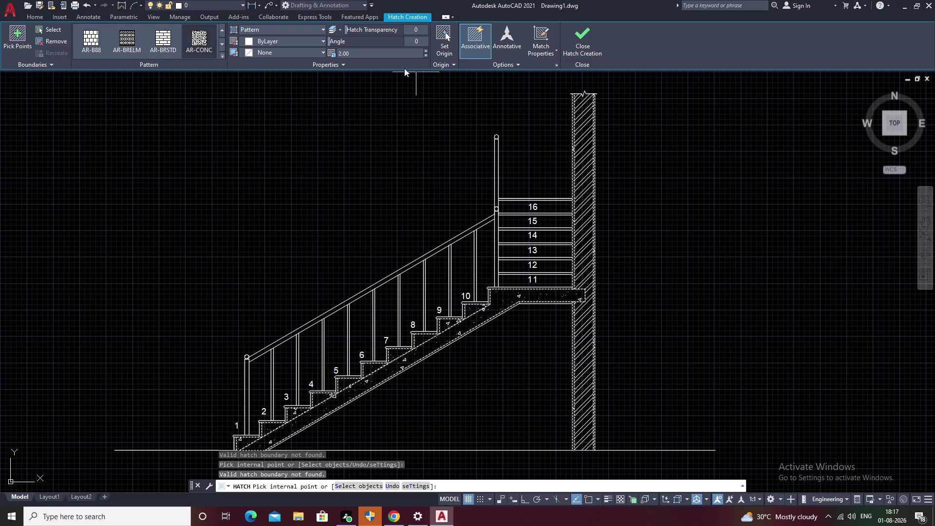
click(367, 50)
key(BackSpace)
key(5)
click(360, 102)
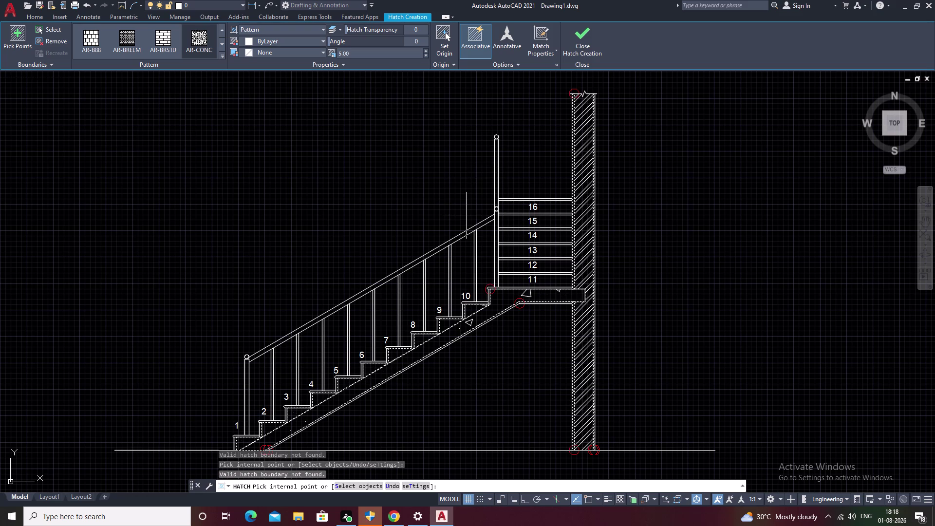
key(Escape)
scroll(down, 3)
key(Escape)
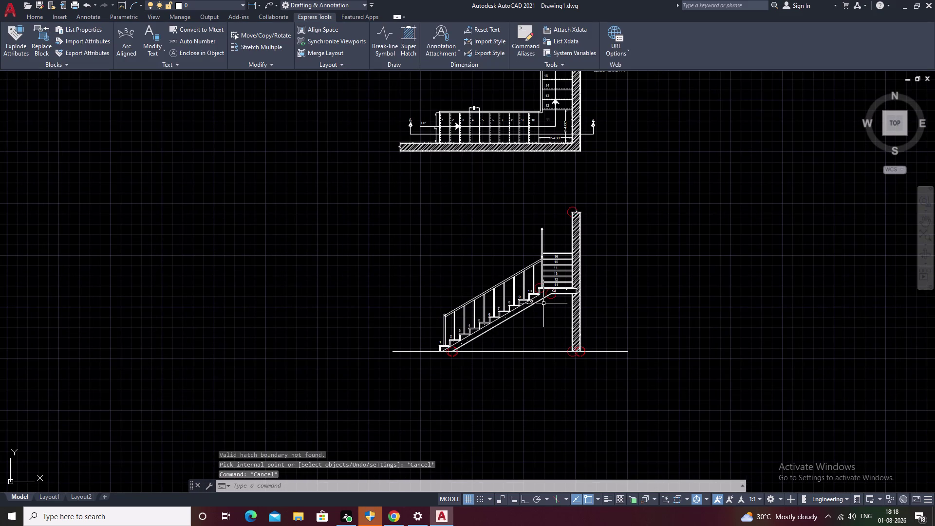
Undo the recent view changes and the concrete fill on the stair slab.
scroll(up, 3)
scroll(up, 3)
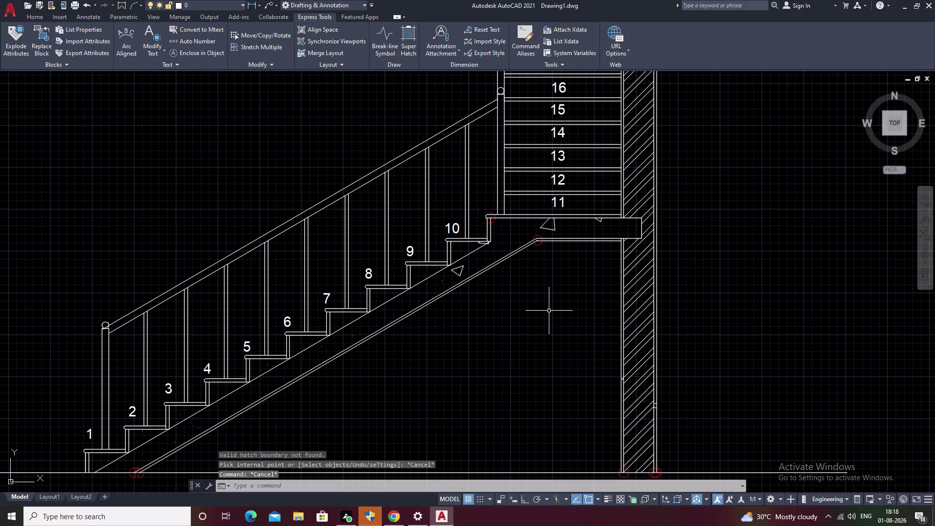
scroll(up, 3)
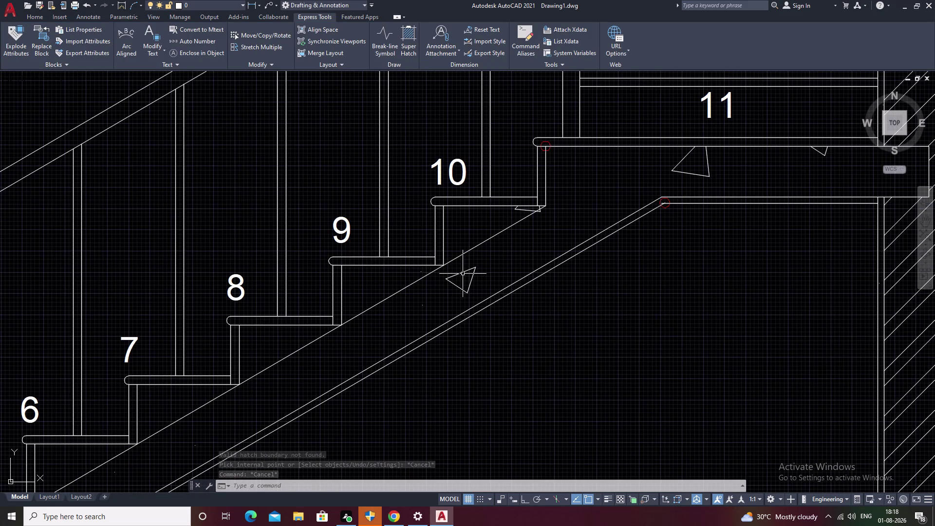
key(ctrl+z)
key(ctrl+z)
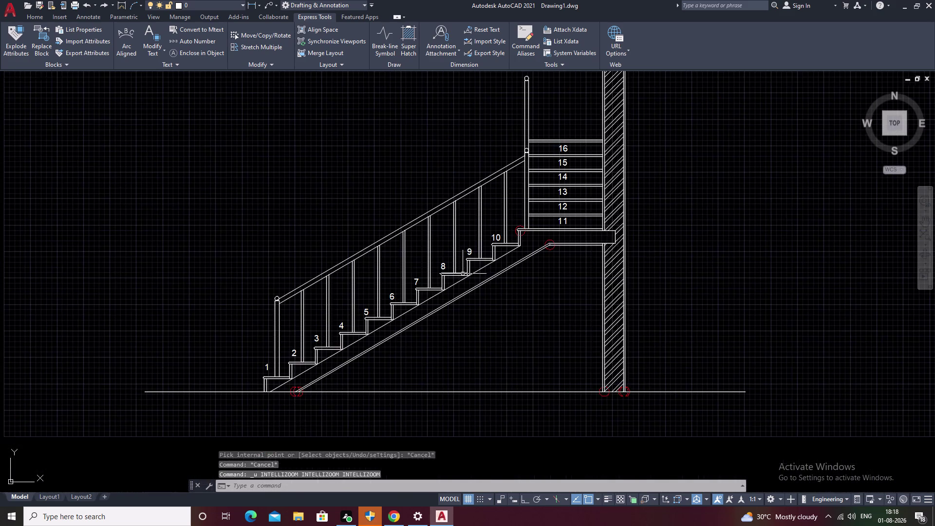
key(ctrl+z)
scroll(down, 3)
scroll(down, 3)
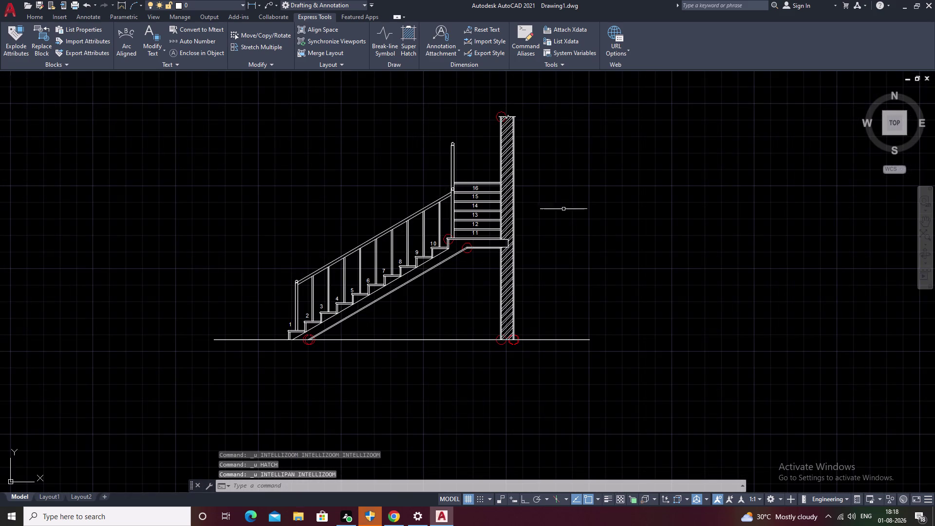
scroll(up, 3)
key(Escape)
Pan and zoom around the section to centre steps 11 to 16.
scroll(up, 3)
scroll(up, 3)
scroll(up, 3)
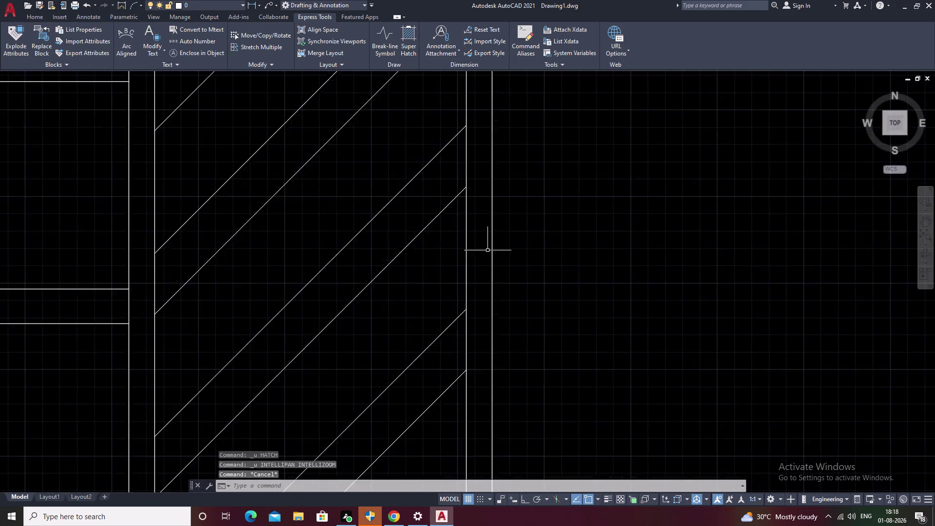
scroll(down, 3)
scroll(down, 3)
middle_drag(652, 256, 610, 270)
key(Escape)
scroll(up, 3)
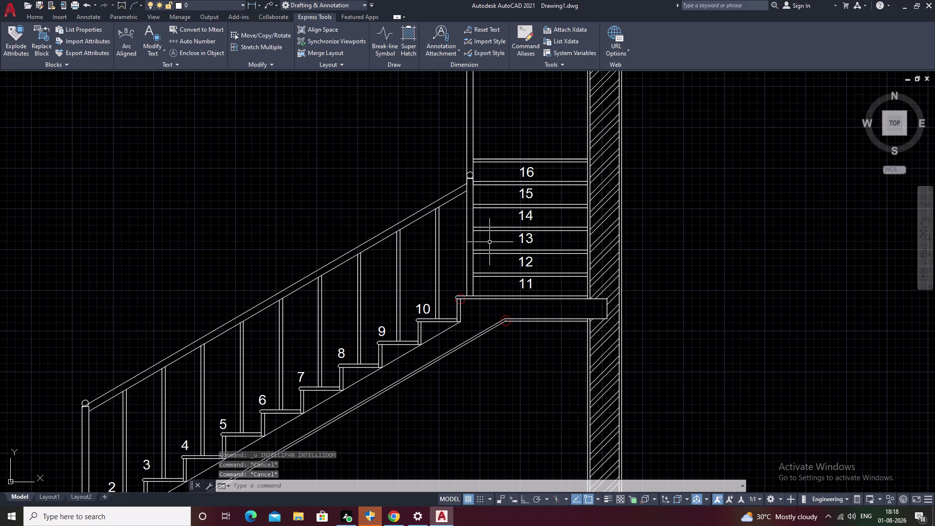
middle_drag(489, 242, 559, 216)
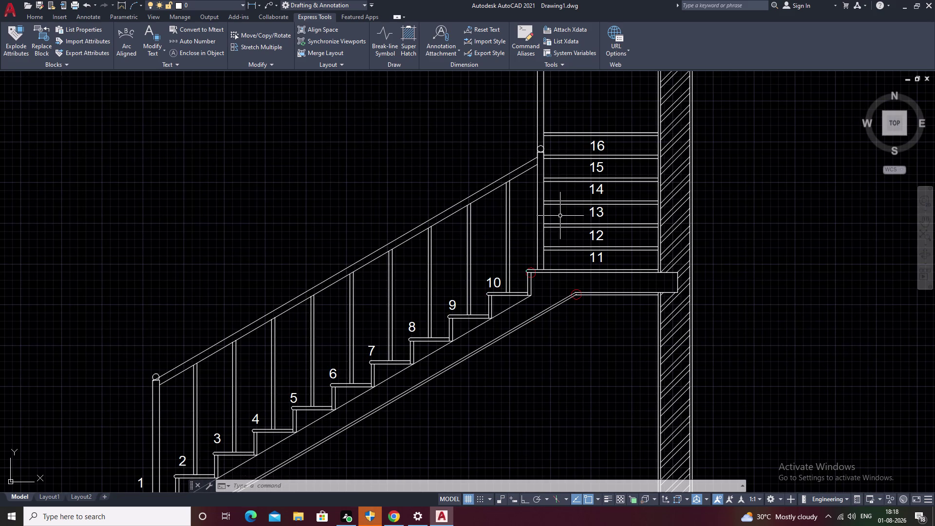
middle_drag(559, 216, 564, 192)
scroll(up, 3)
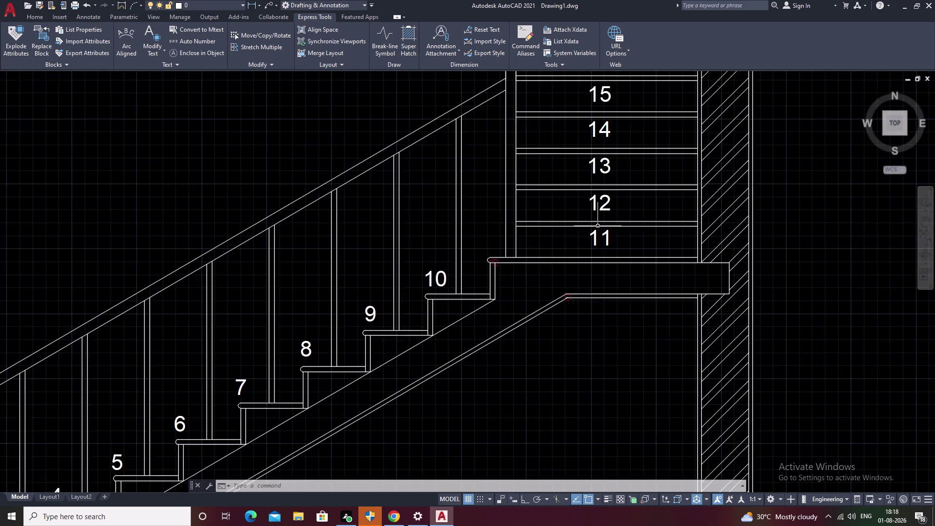
scroll(up, 3)
middle_drag(605, 260, 232, 277)
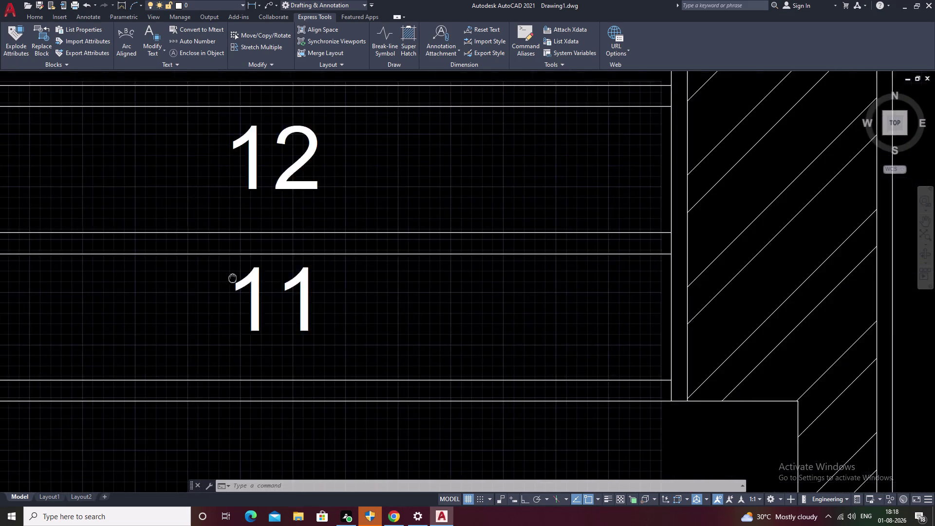
scroll(down, 3)
middle_drag(623, 270, 316, 281)
scroll(down, 3)
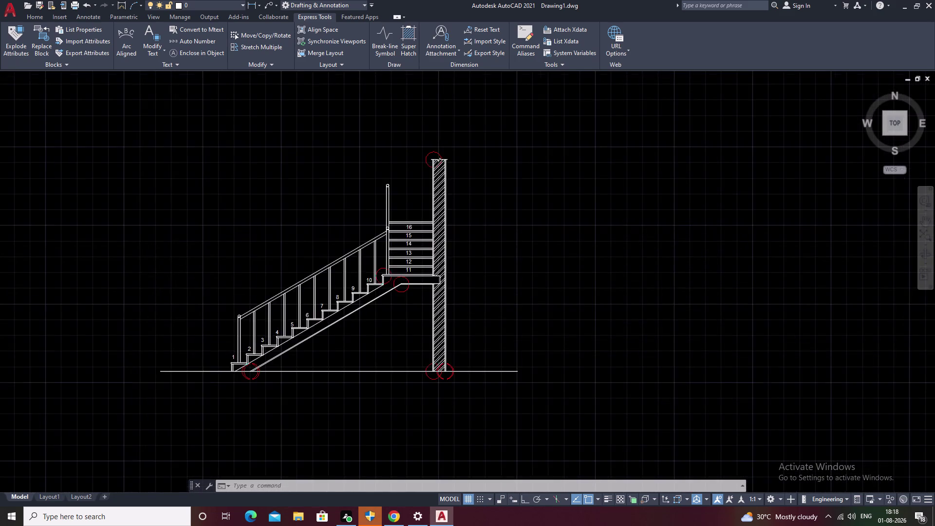
middle_drag(476, 267, 438, 286)
scroll(up, 3)
middle_drag(492, 267, 375, 254)
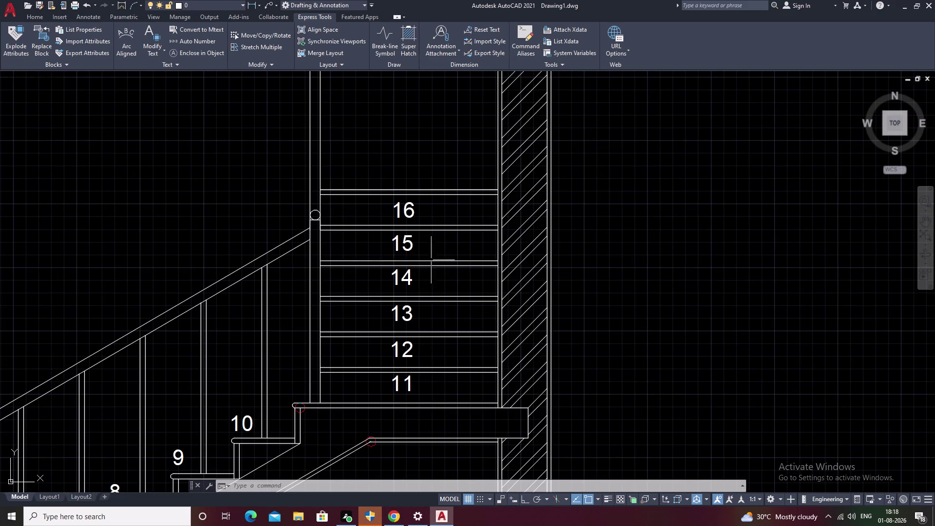
key(Escape)
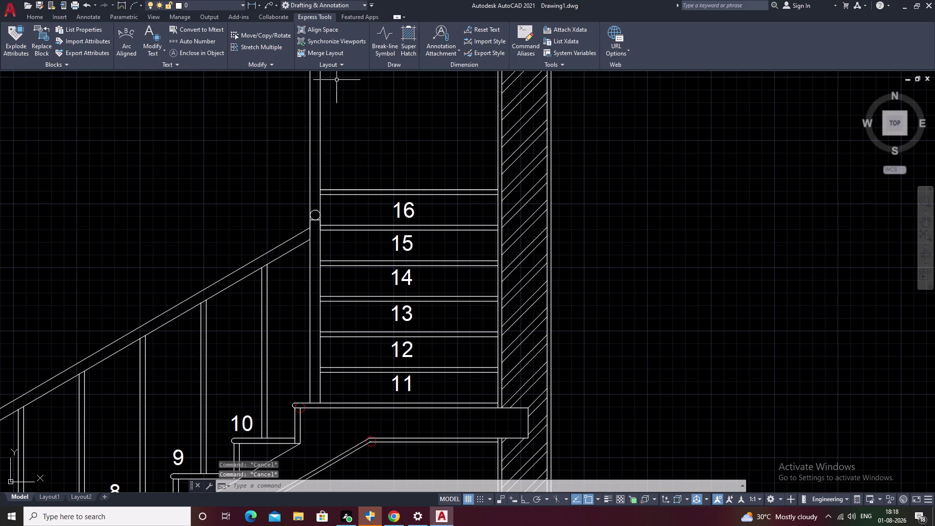
click(56, 17)
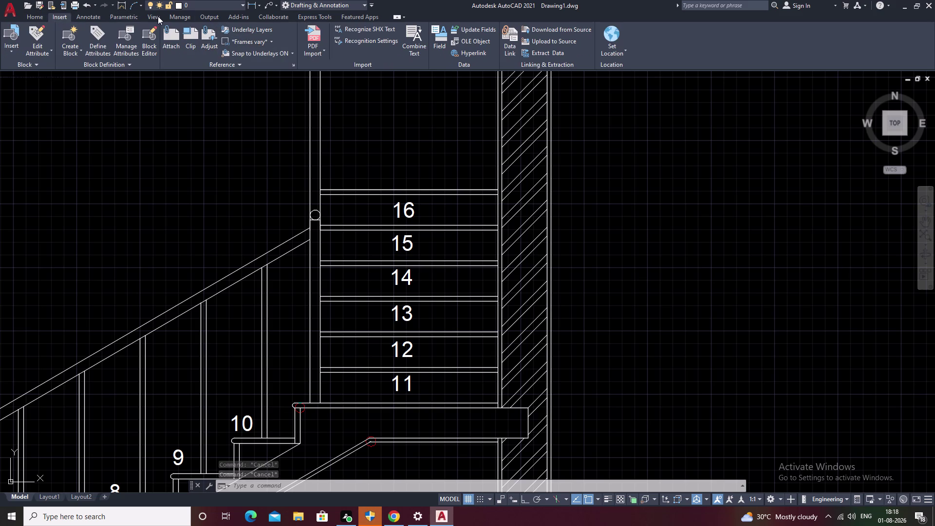
click(93, 17)
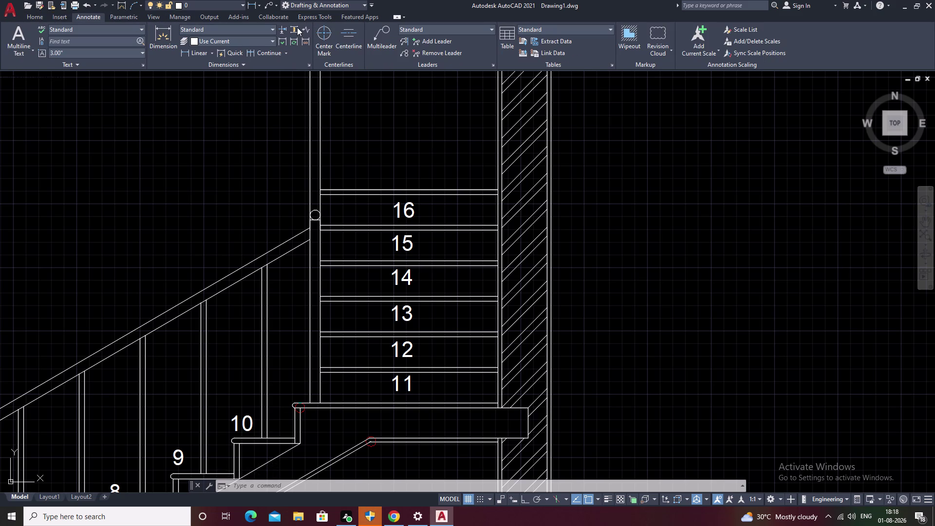
click(60, 16)
click(33, 18)
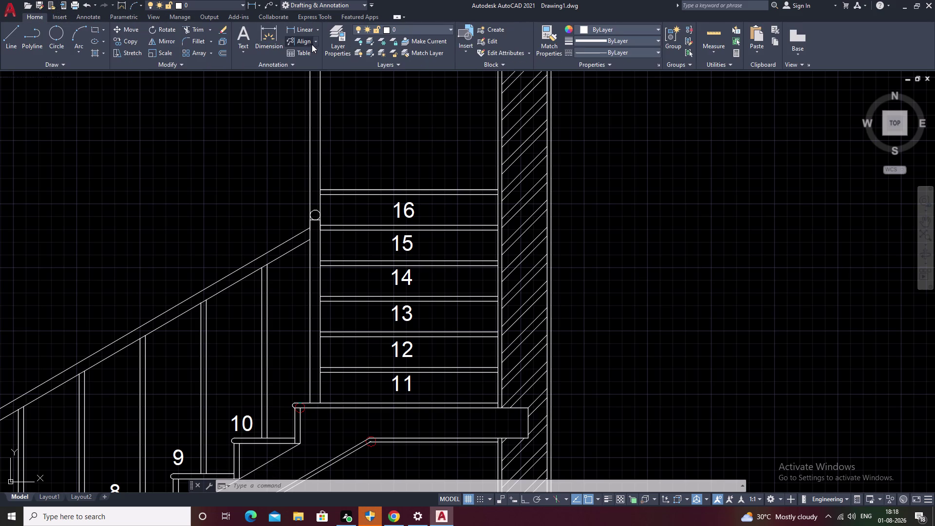
click(305, 42)
click(313, 40)
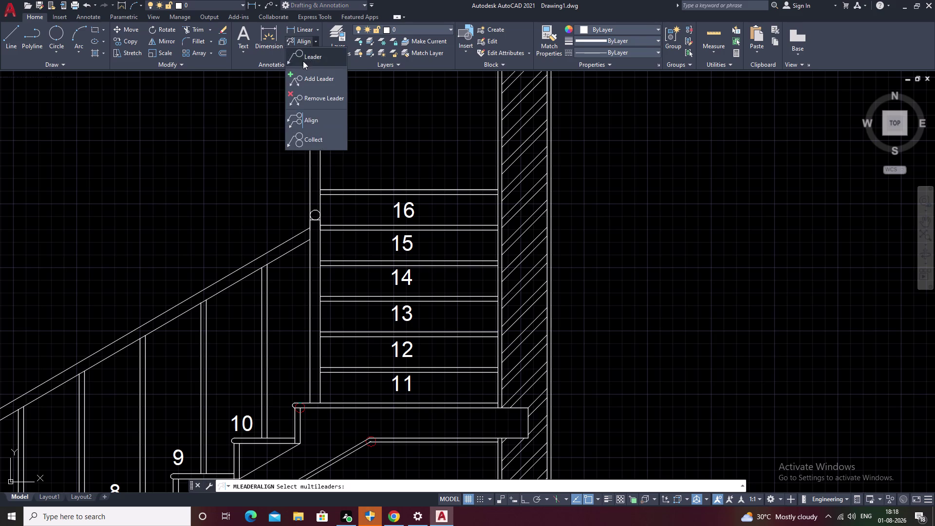
click(303, 60)
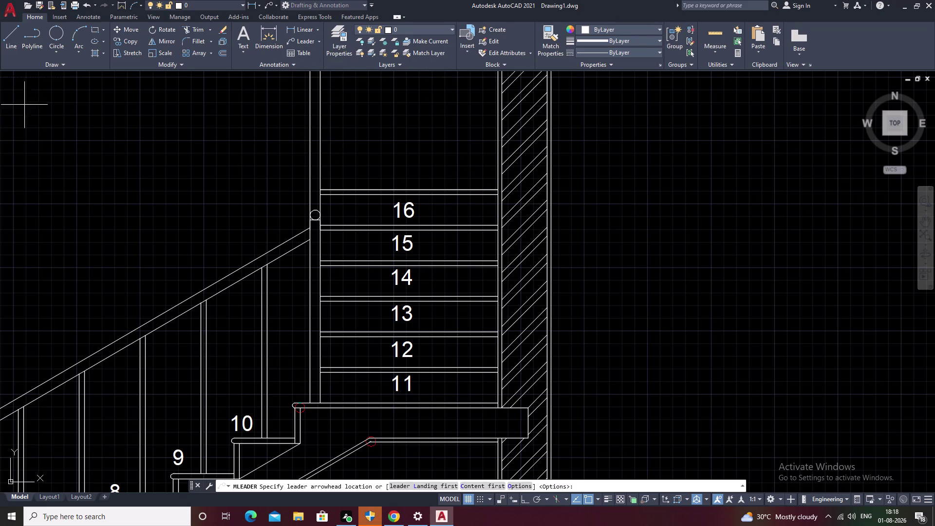
middle_drag(106, 127, 0, 302)
scroll(down, 3)
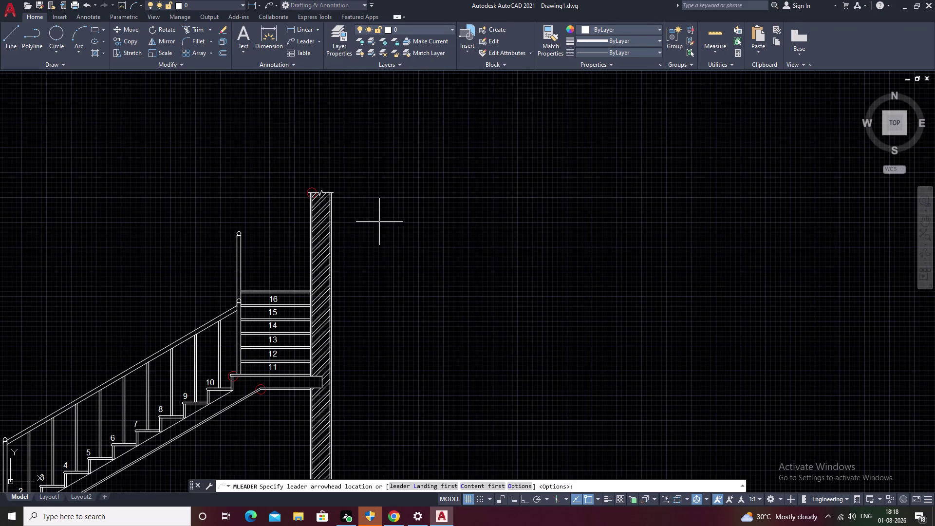
key(Escape)
scroll(down, 3)
middle_drag(394, 205, 367, 270)
scroll(up, 3)
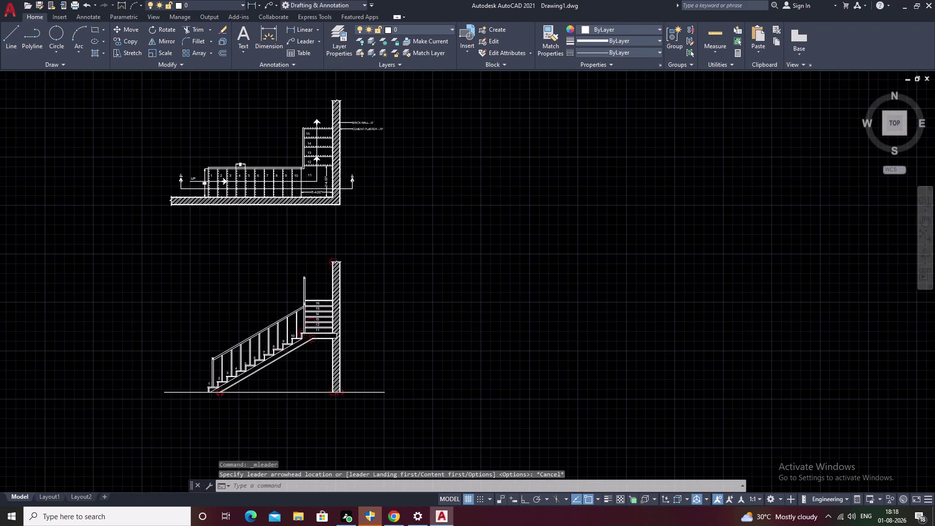
middle_drag(347, 97, 392, 216)
Copy the CEMENT PLASTER - .75" leader from its arrow tip onto the section wall.
click(393, 169)
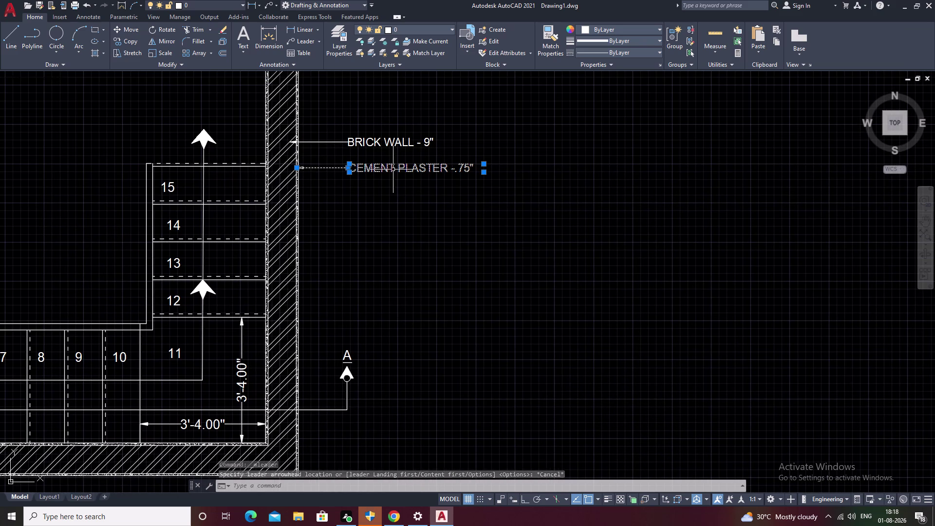
text(CO)
key(space)
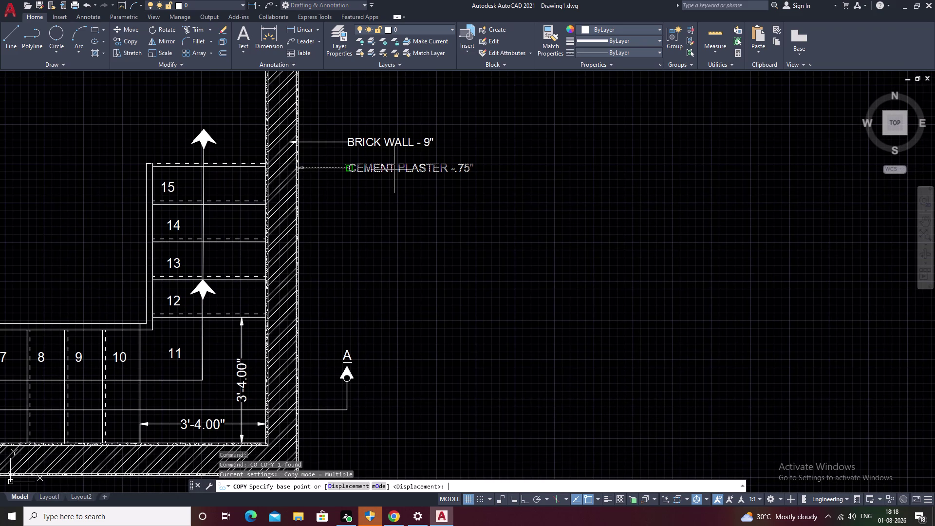
scroll(up, 3)
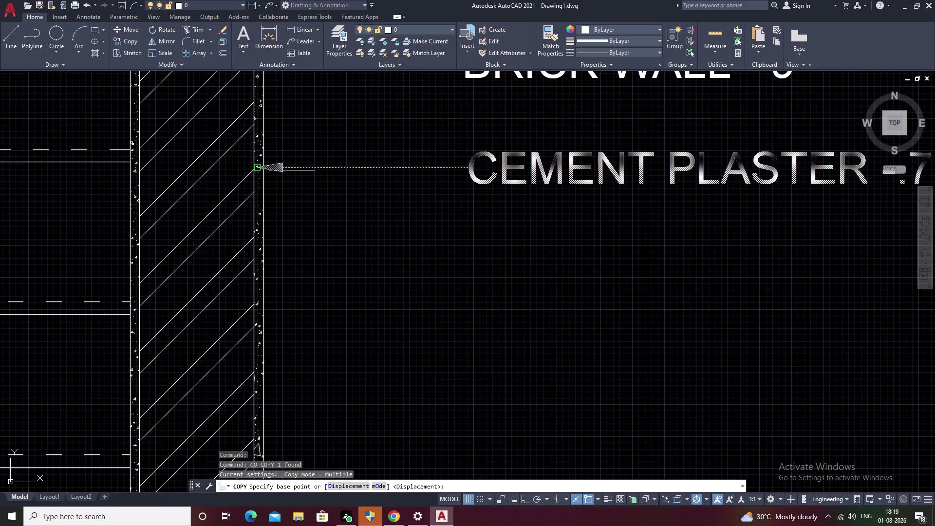
click(260, 166)
scroll(down, 3)
middle_drag(406, 281, 407, 263)
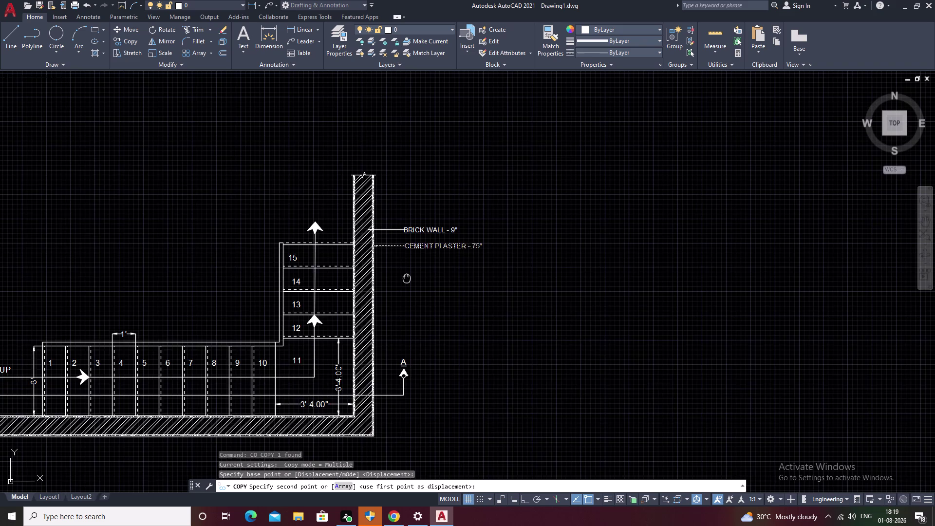
middle_drag(407, 263, 403, 102)
scroll(down, 3)
middle_drag(434, 284, 435, 248)
scroll(up, 3)
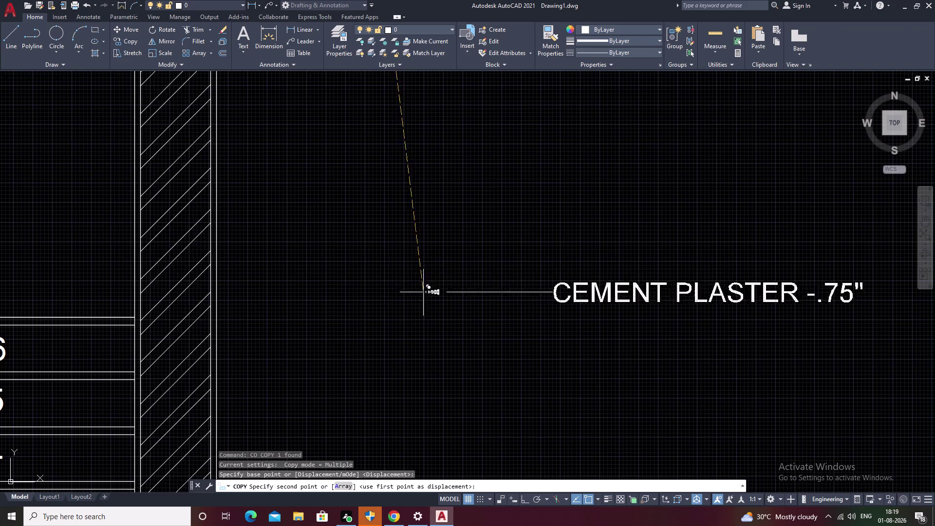
click(214, 224)
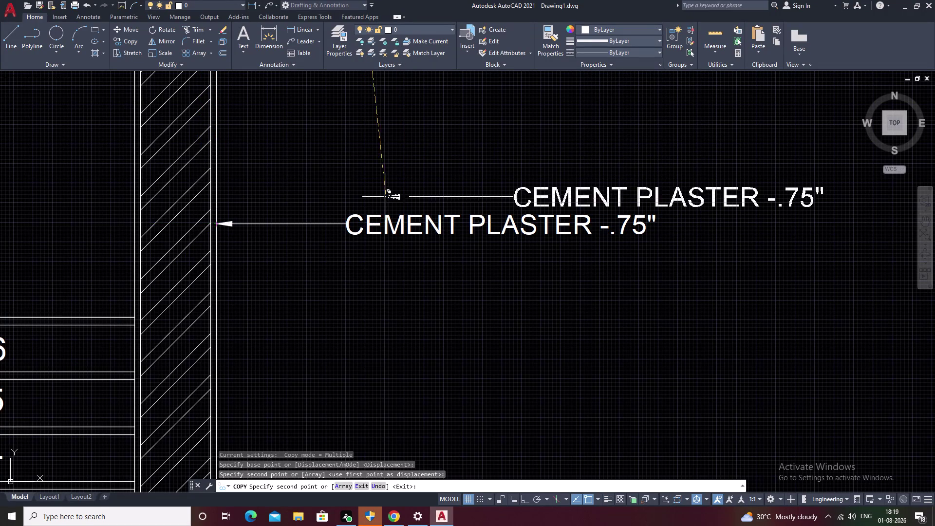
key(Escape)
Bring the plan's BRICK WALL leader into view and select it.
scroll(down, 3)
middle_drag(433, 175, 426, 316)
middle_drag(436, 178, 436, 180)
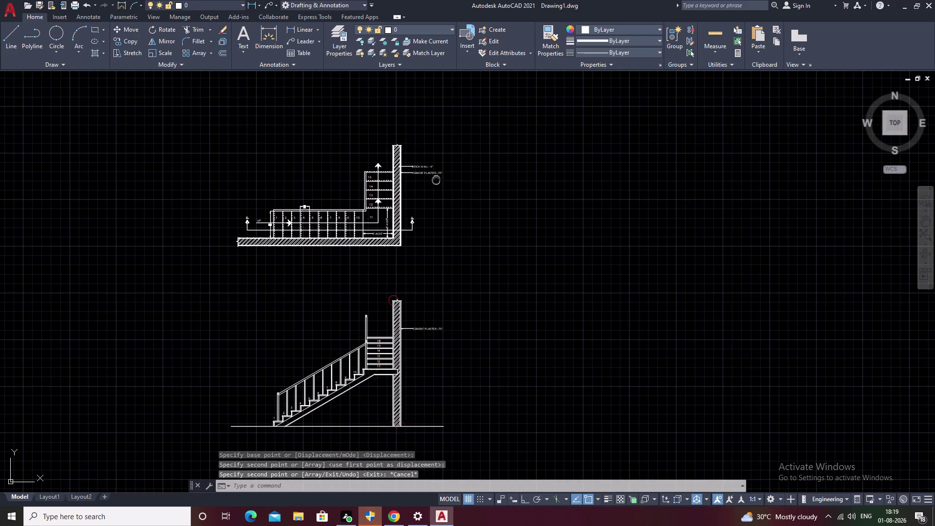
middle_drag(435, 180, 433, 216)
scroll(up, 3)
click(396, 264)
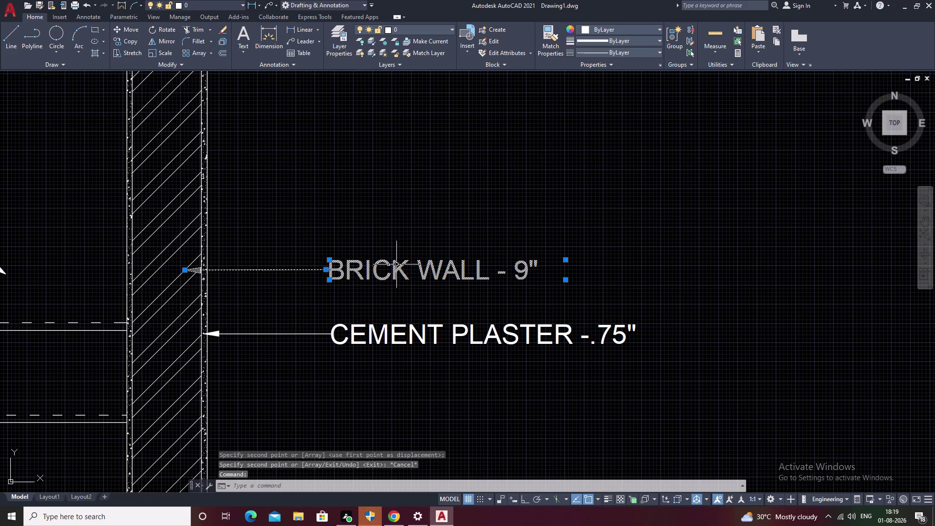
Copy the BRICK WALL - 9" leader from its arrow tip onto the section wall.
key(v)
key(BackSpace)
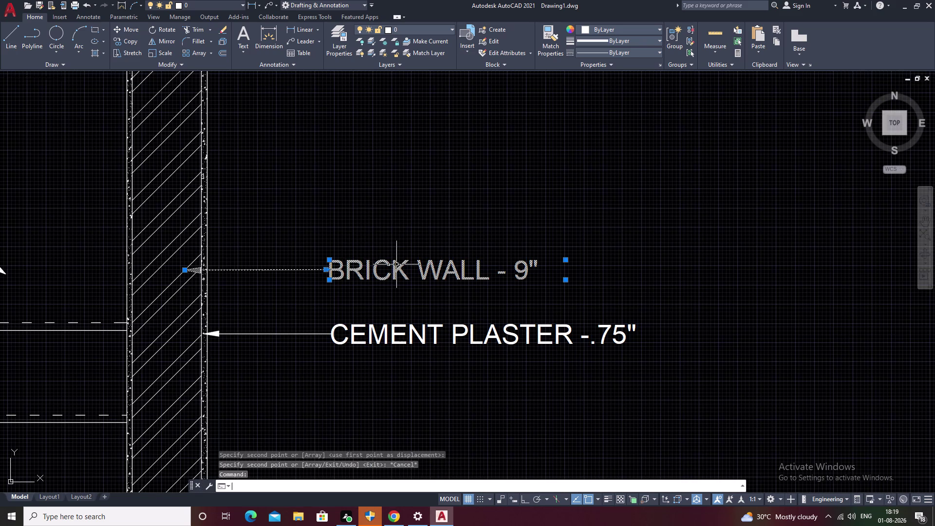
text(CO)
key(space)
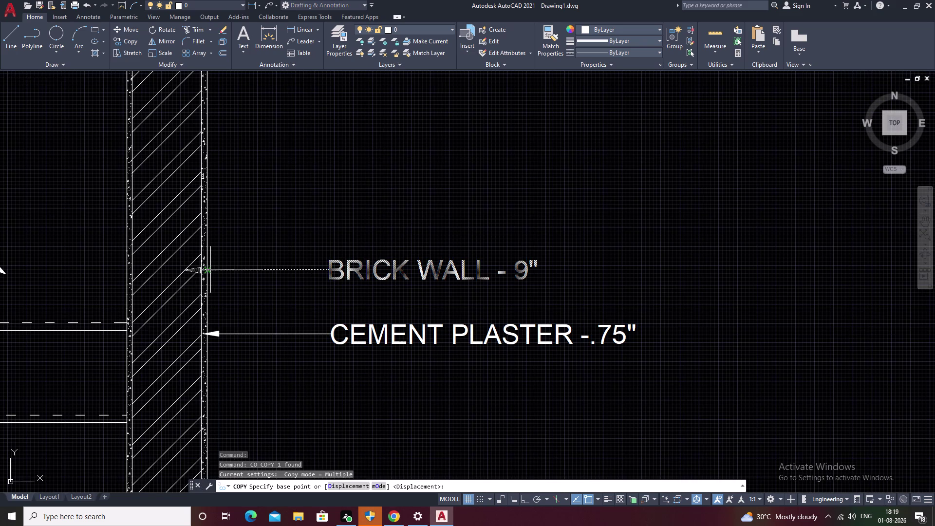
scroll(up, 3)
click(173, 269)
scroll(down, 3)
middle_drag(340, 310, 342, 308)
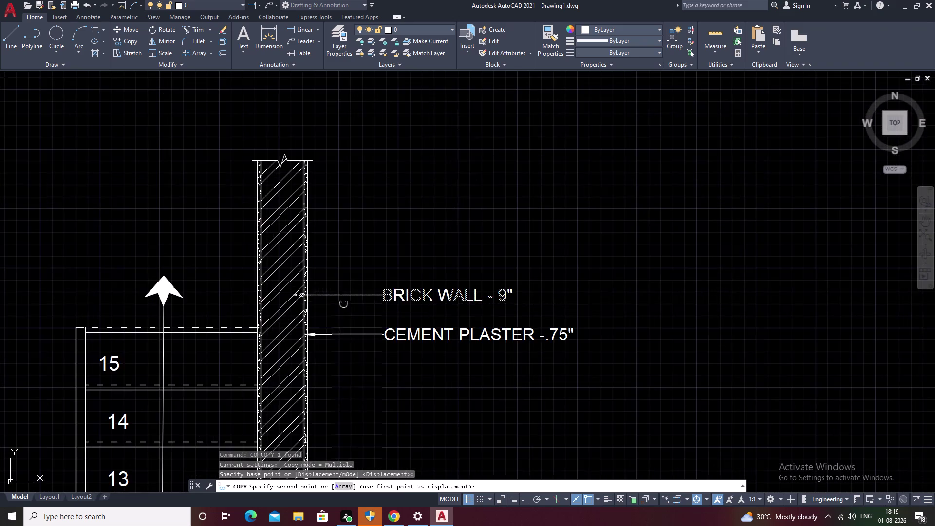
middle_drag(342, 308, 359, 224)
scroll(down, 3)
middle_drag(389, 308, 407, 200)
middle_drag(416, 309, 431, 231)
scroll(up, 3)
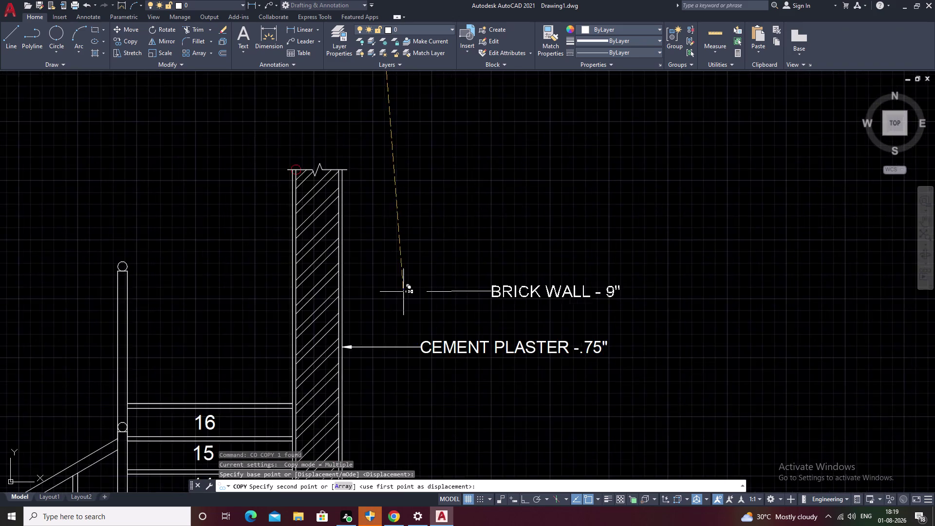
scroll(up, 3)
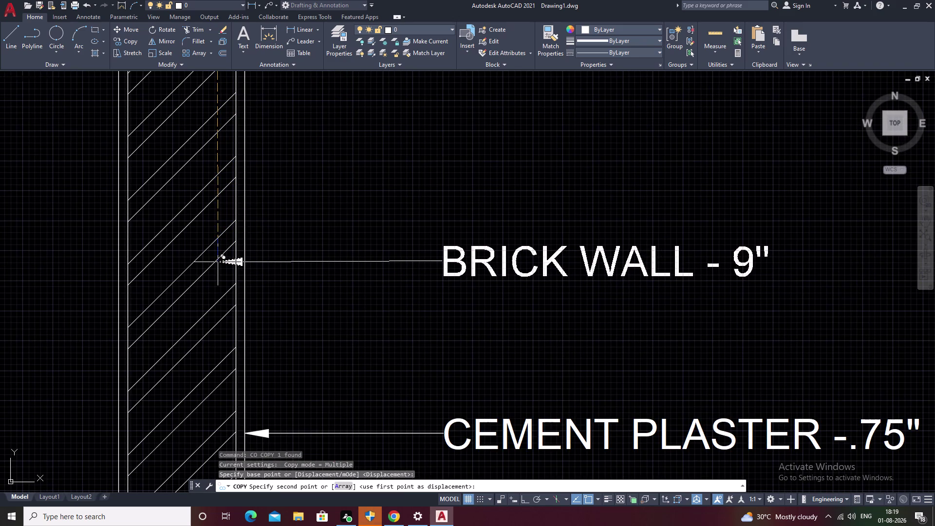
click(217, 259)
Place four more BRICK WALL copies along the stair underside and risers near steps 7 and 5.
scroll(down, 3)
middle_drag(419, 304, 481, 188)
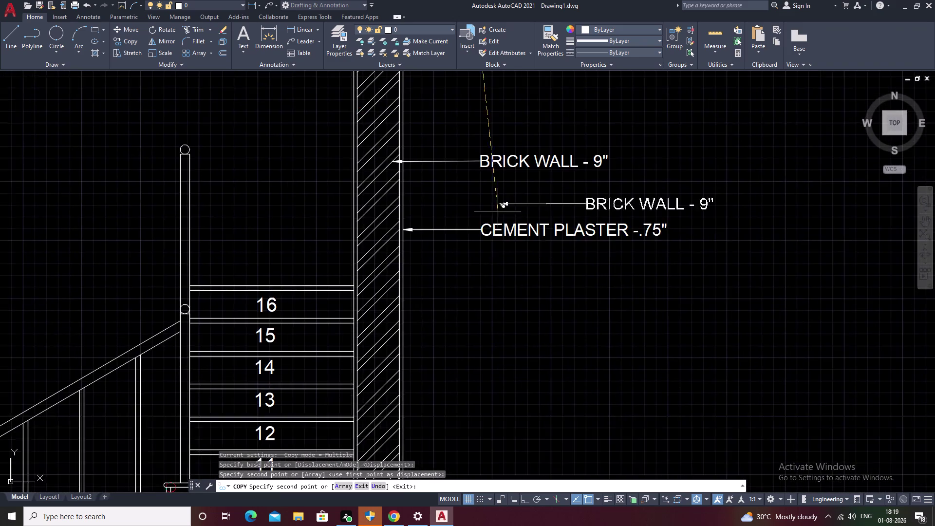
scroll(down, 3)
middle_drag(496, 297, 535, 206)
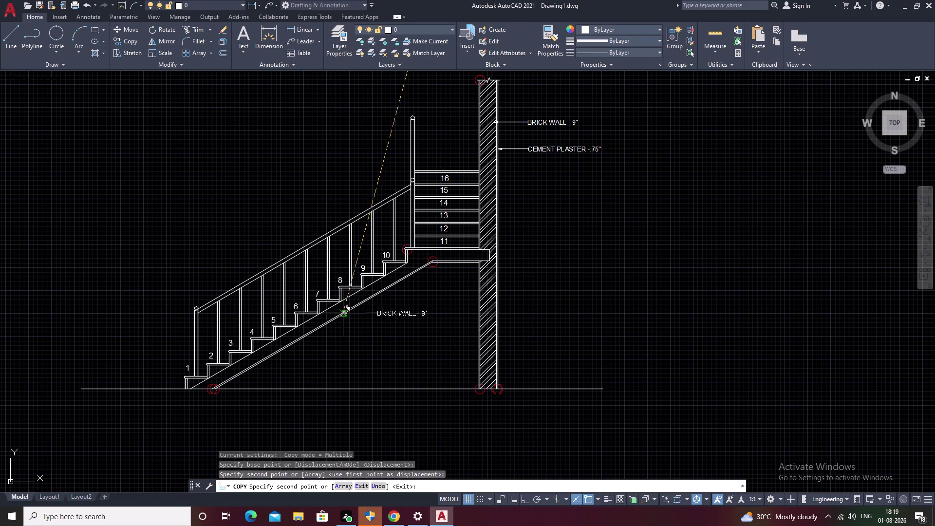
scroll(up, 3)
scroll(up, 3)
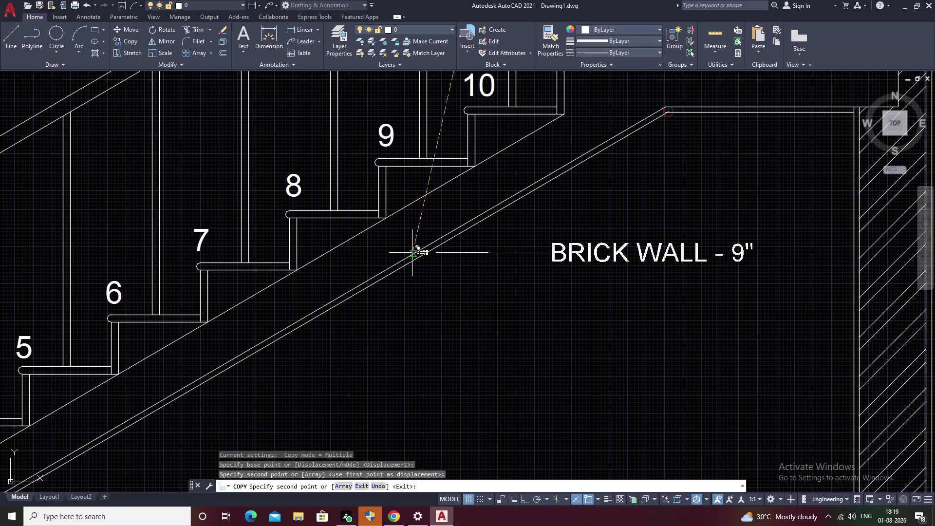
click(405, 242)
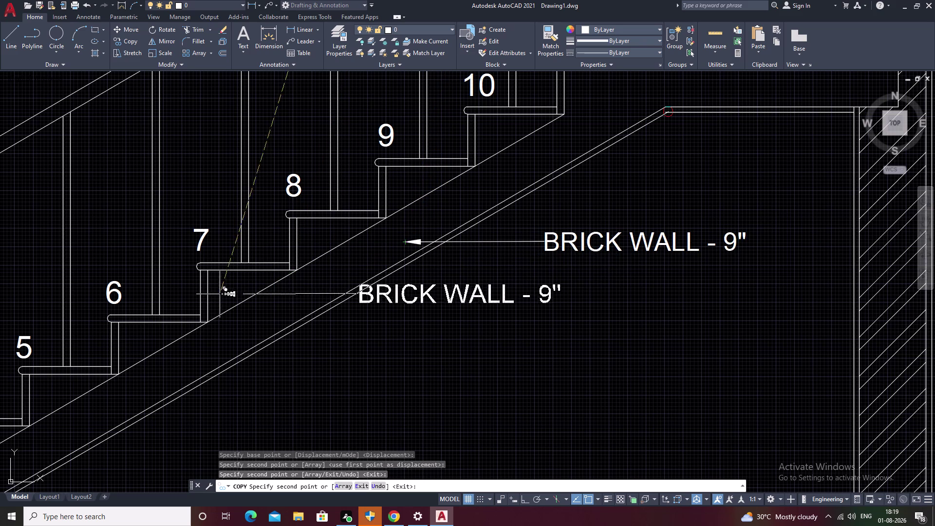
click(208, 298)
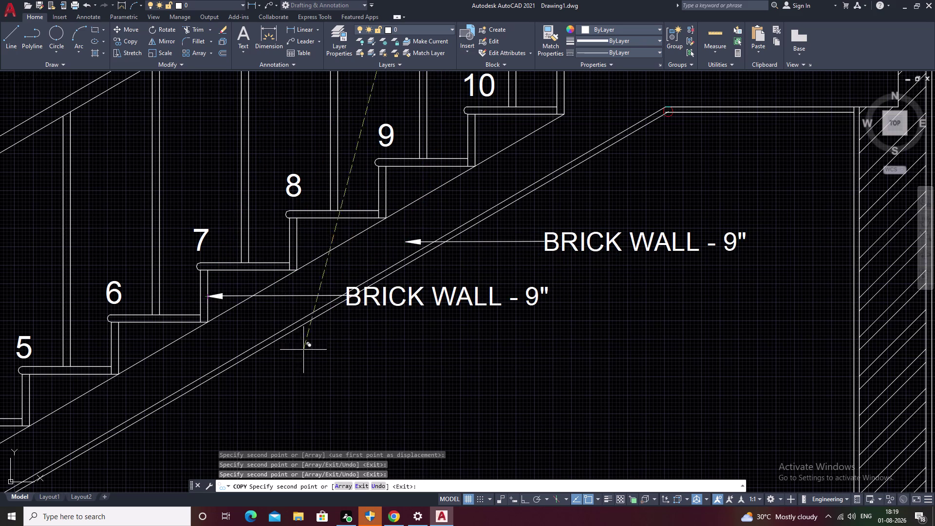
middle_drag(267, 367, 401, 349)
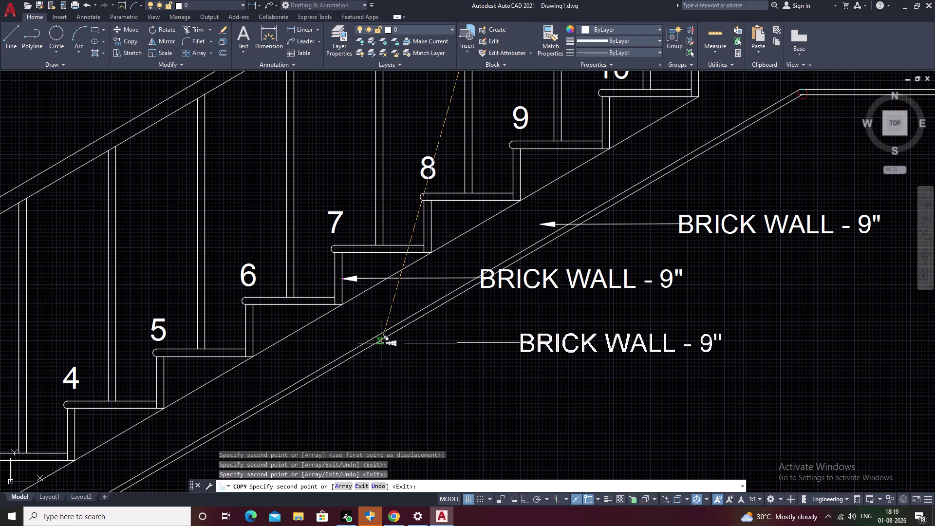
click(382, 341)
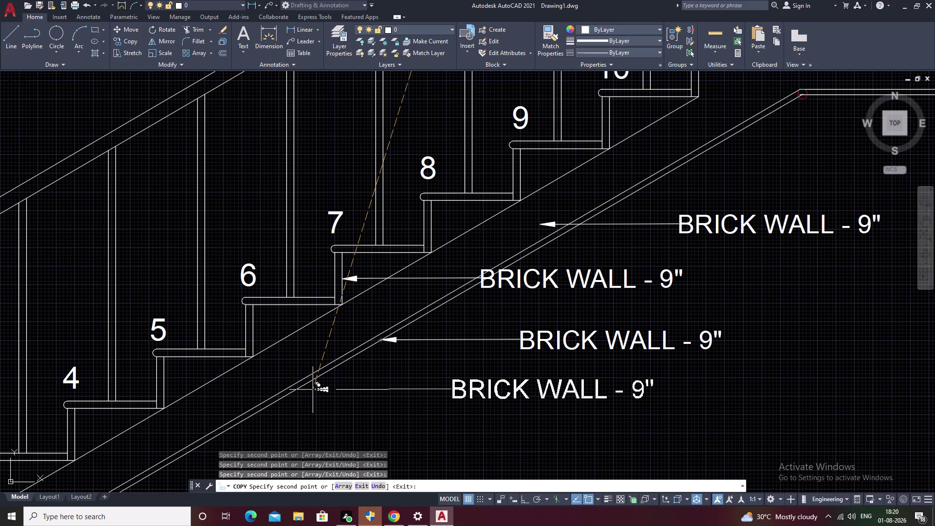
click(167, 385)
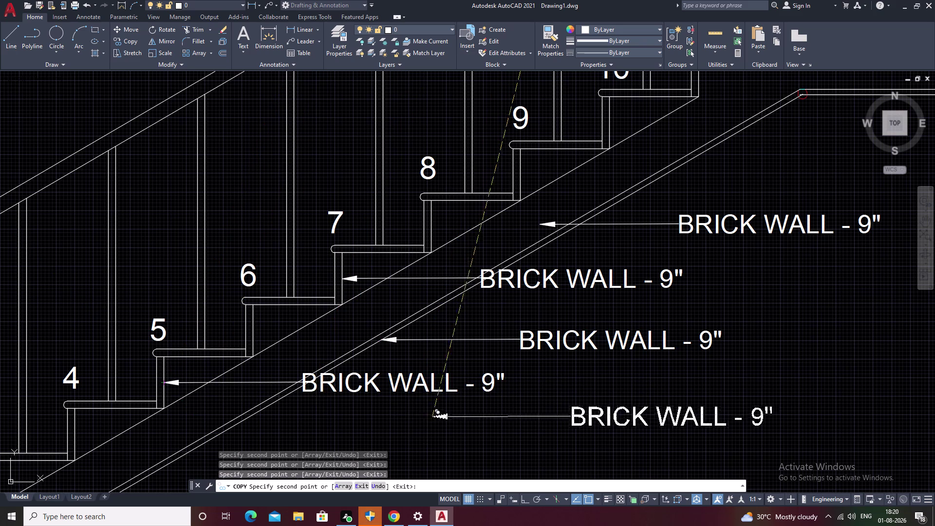
key(Escape)
scroll(down, 3)
middle_drag(592, 414, 547, 423)
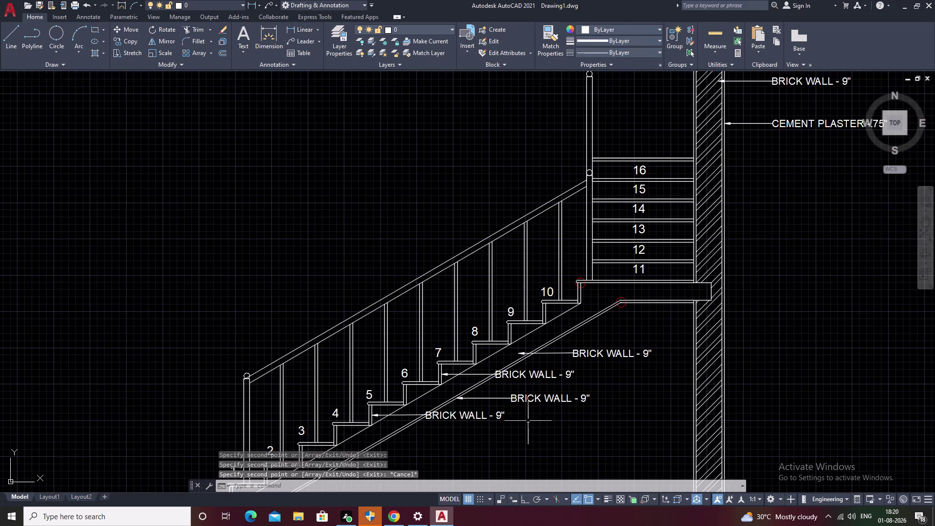
scroll(up, 3)
Open the lowest BRICK WALL - 9" label and erase its old text.
double_click(437, 409)
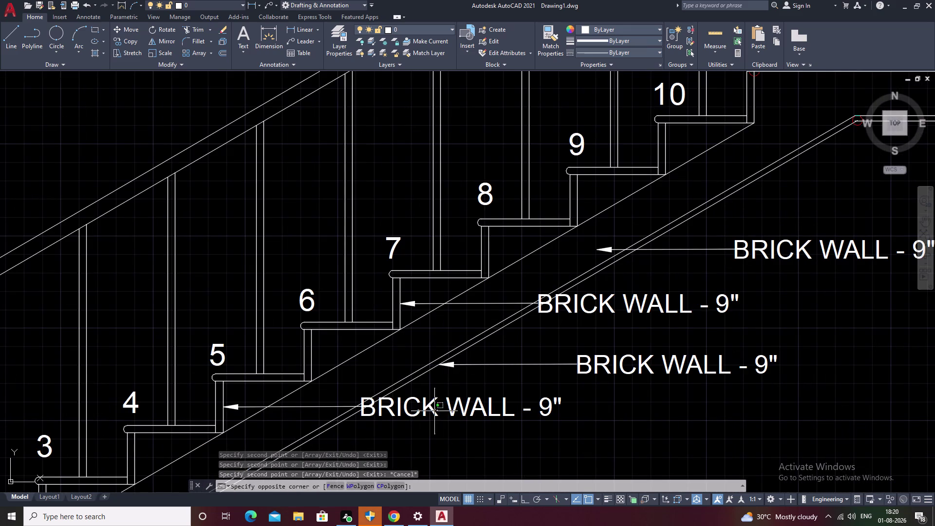
double_click(402, 408)
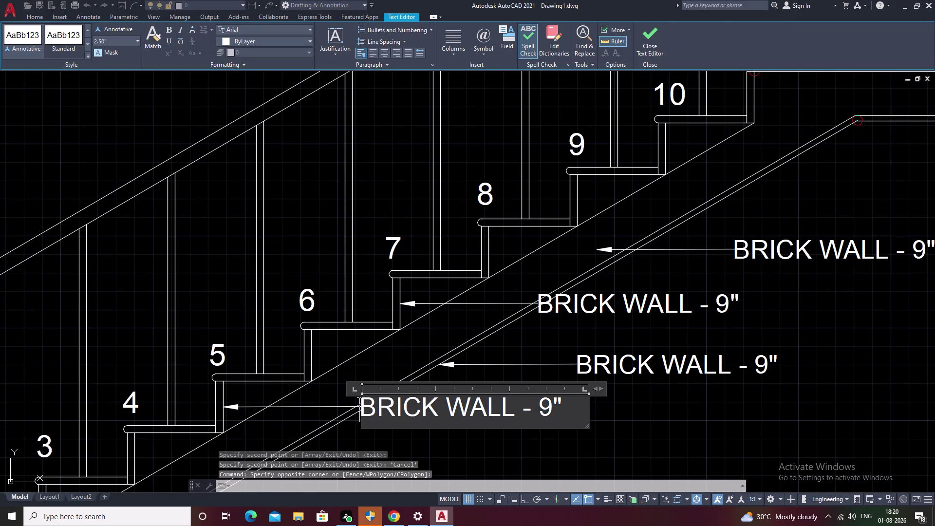
click(567, 407)
right_click(568, 407)
click(567, 407)
key(BackSpace)
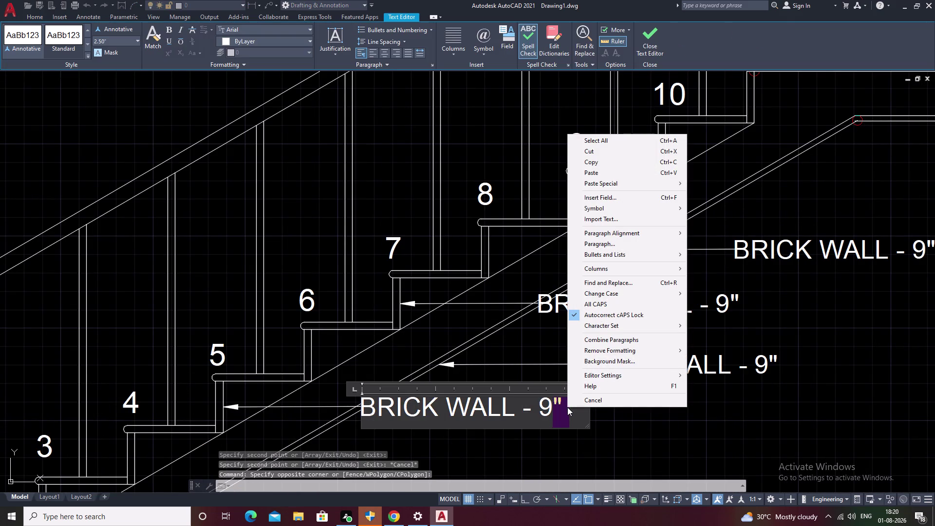
key(BackSpace)
key(BackSpace)
key(BackSpace)
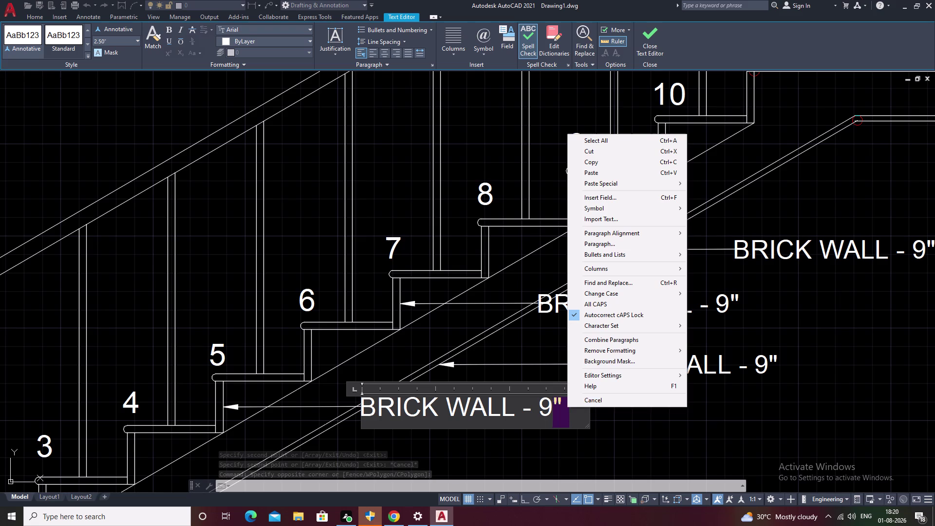
click(574, 419)
key(BackSpace)
key(BackSpace)
key(BackSpace)
key(BackSpace)
key(BackSpace)
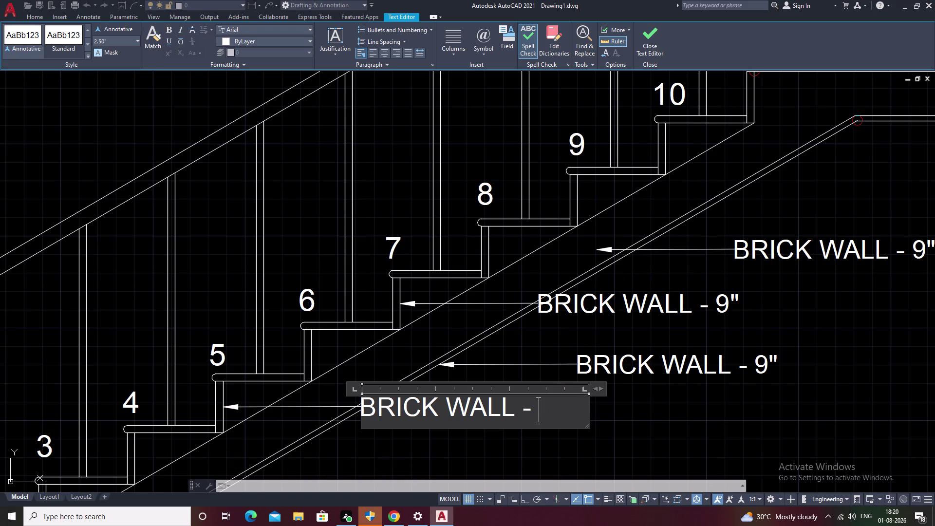
key(BackSpace)
key(BackSpace)
key(BackSpace)
key(BackSpace)
key(BackSpace)
key(BackSpace)
key(BackSpace)
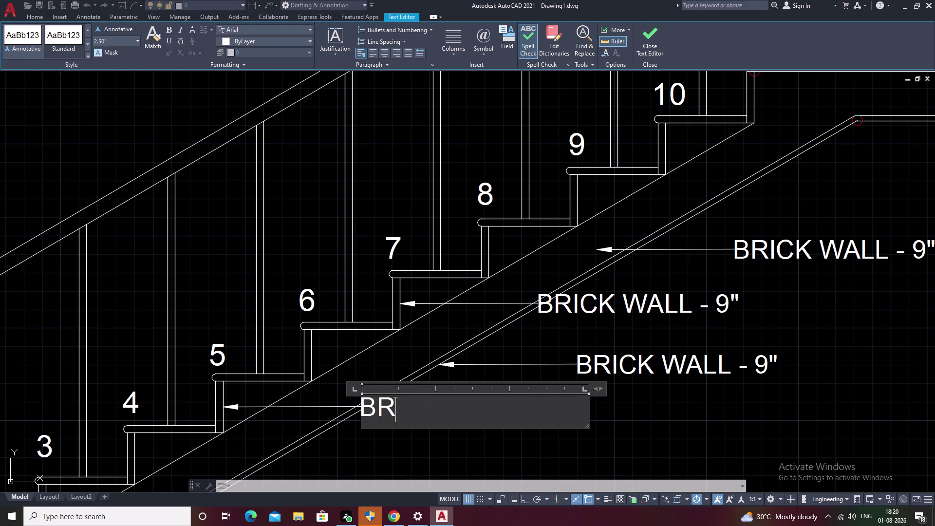
key(BackSpace)
Enter RISER 7" as the label's new text and finish editing.
text(R)
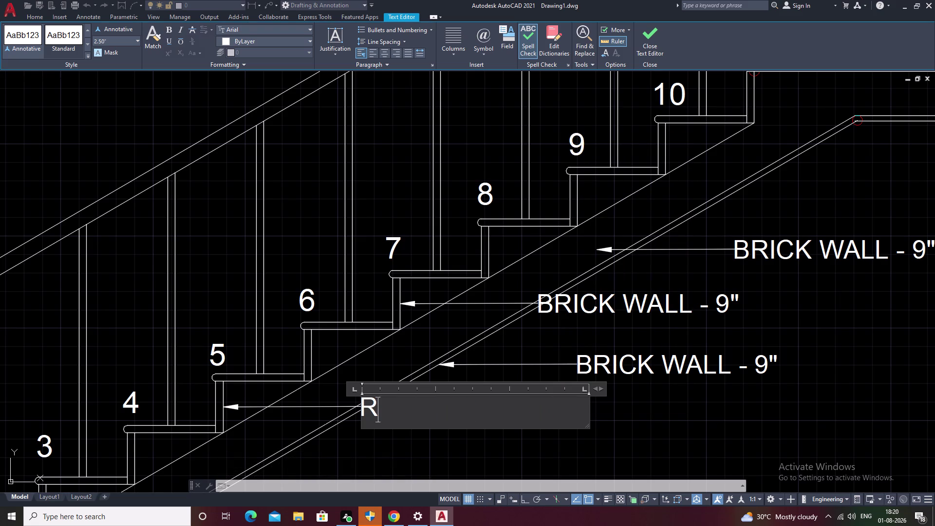
text(I)
text(SE)
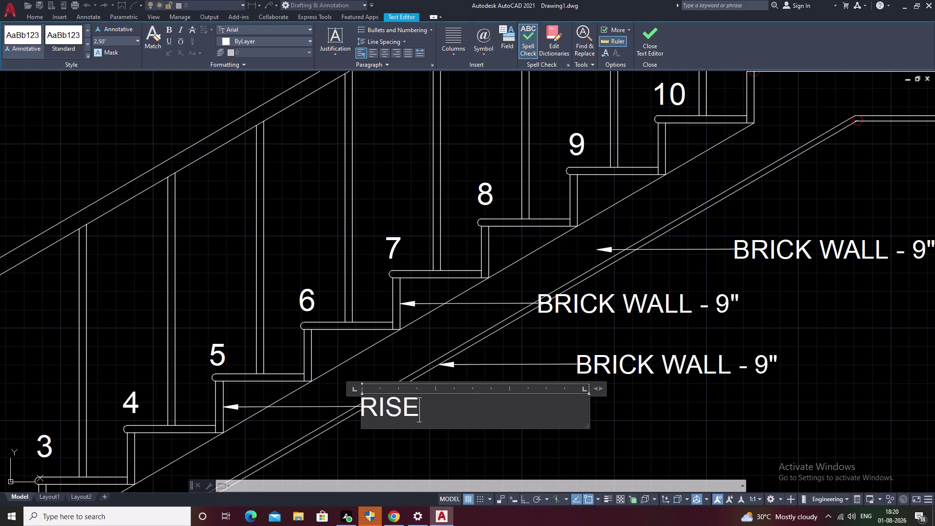
text(R)
key(space)
key(7)
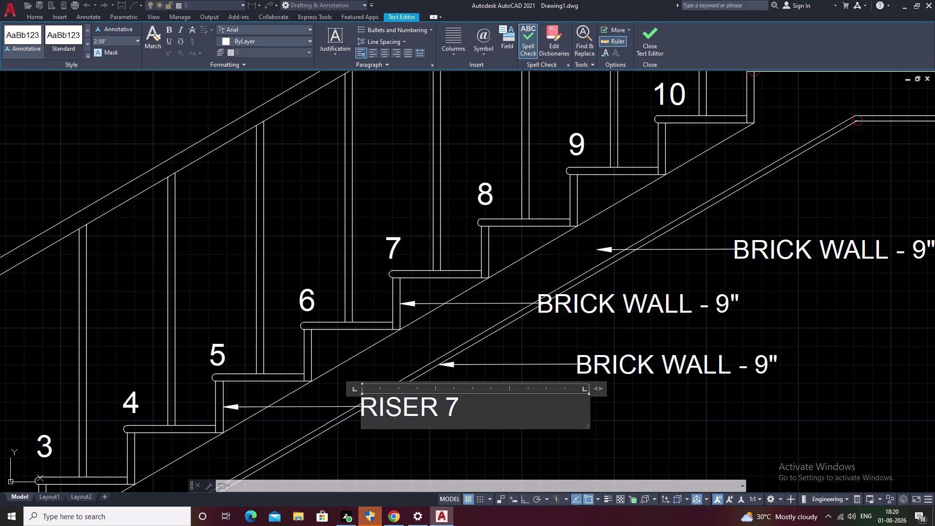
key(shift+quotedbl)
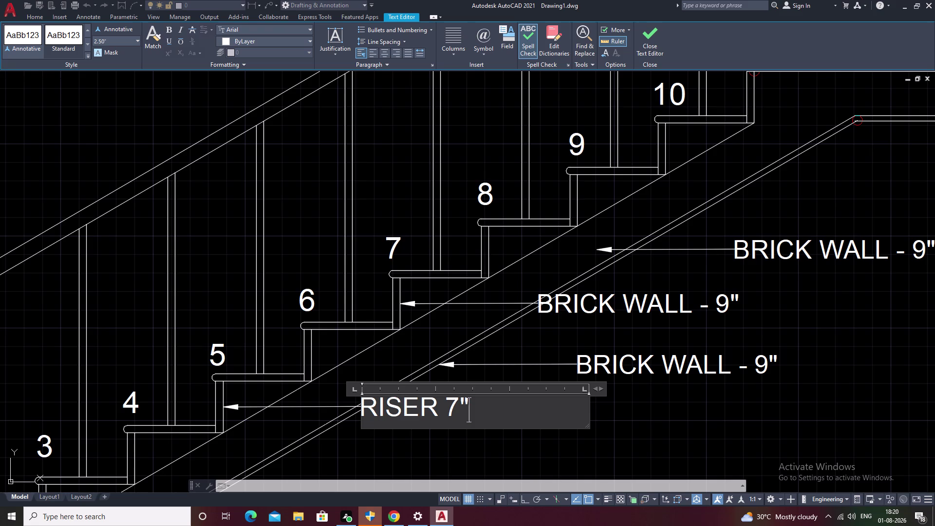
click(365, 458)
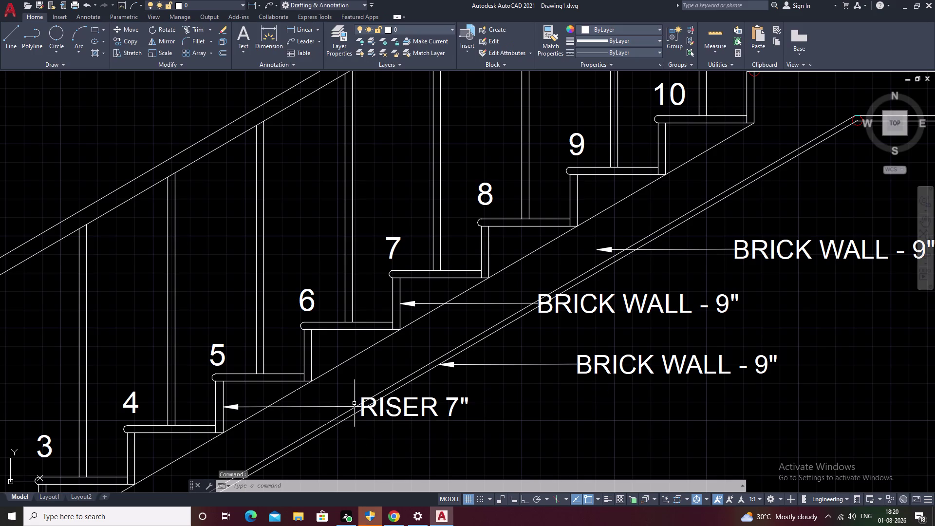
Shift the RISER 7" note horizontally farther right with Ortho on.
click(353, 406)
click(358, 408)
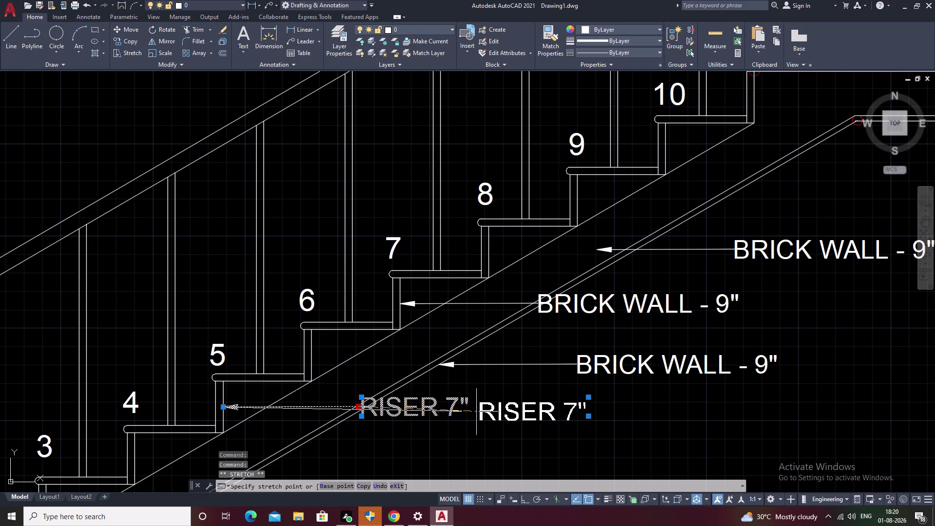
key(F8)
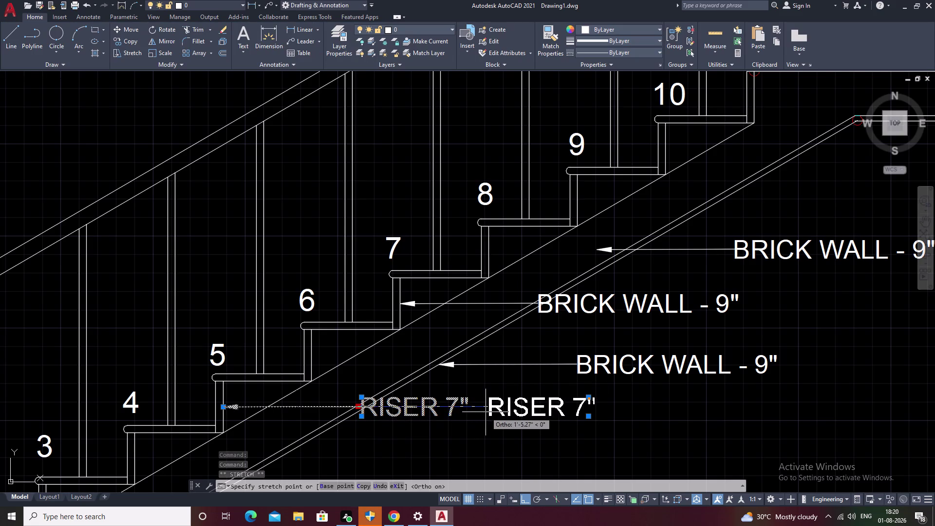
click(485, 412)
middle_drag(561, 439, 543, 457)
key(Escape)
Pan up the staircase and open the lowest BRICK WALL - 9" note for editing.
middle_drag(565, 444, 540, 461)
middle_drag(557, 447, 526, 459)
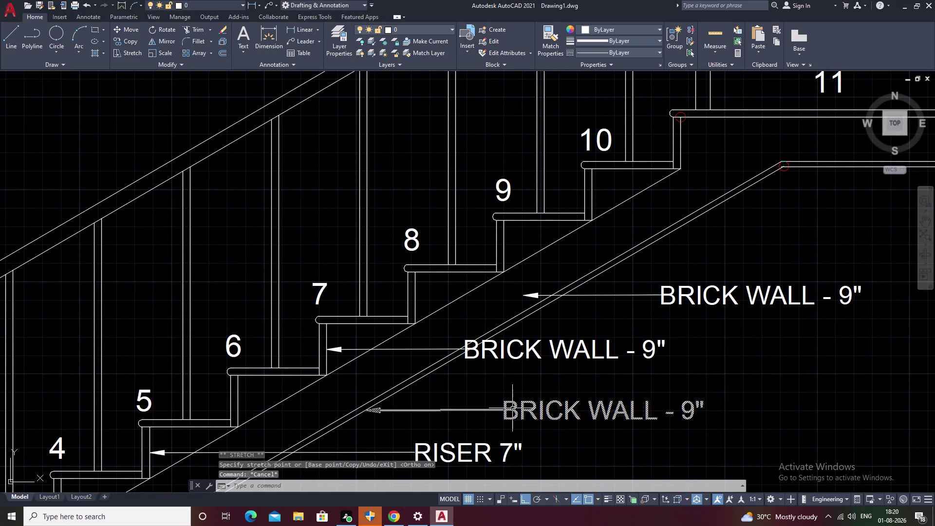
double_click(513, 408)
Replace the note's text with CEMENT PLASTER -.75".
click(699, 413)
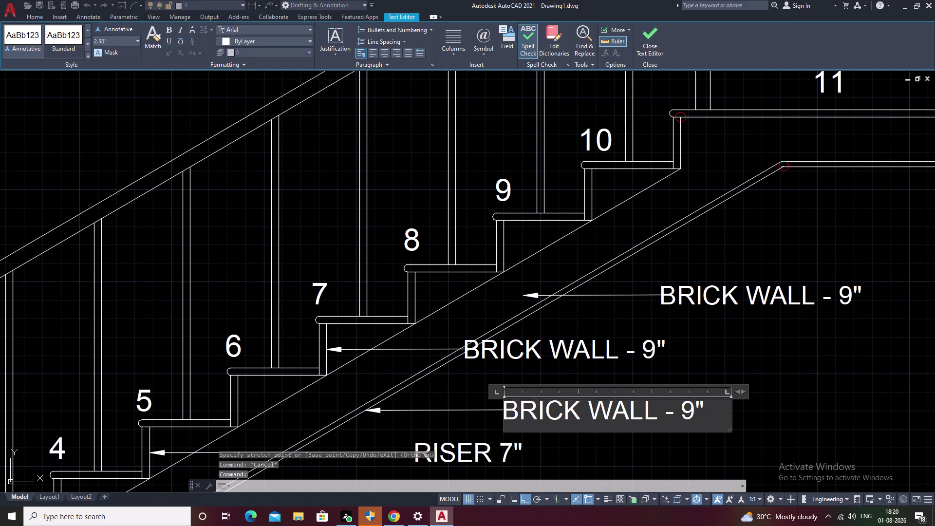
click(708, 411)
key(BackSpace)
key(BackSpace)
key(BackSpace)
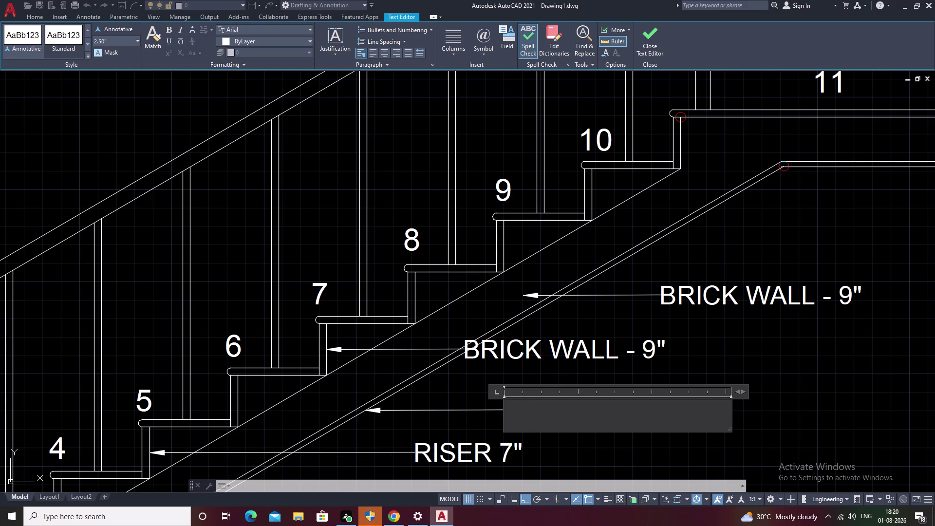
text(CE)
text(NE)
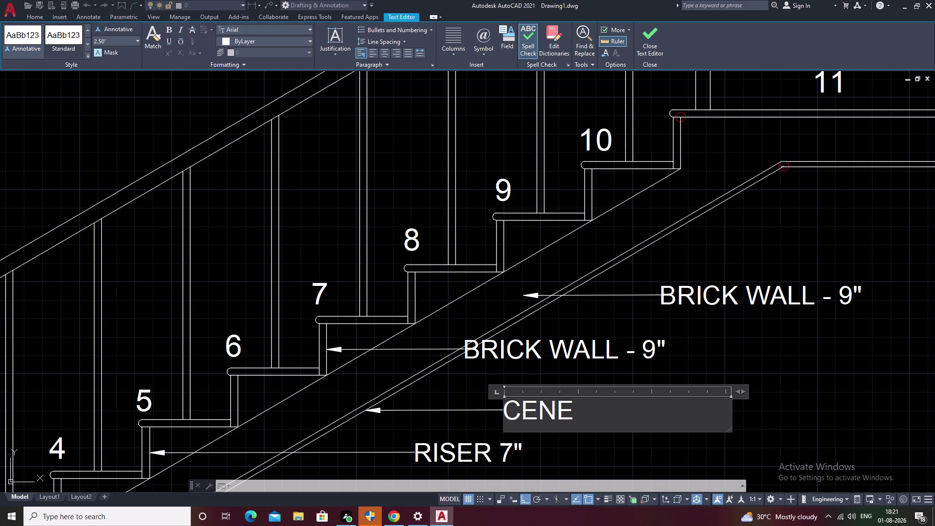
text(M)
key(BackSpace)
key(BackSpace)
key(BackSpace)
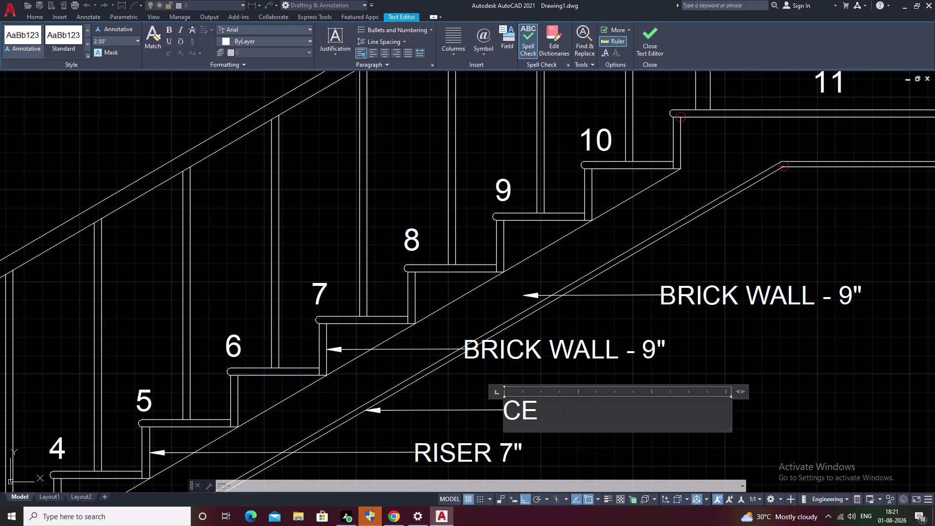
text(MENT)
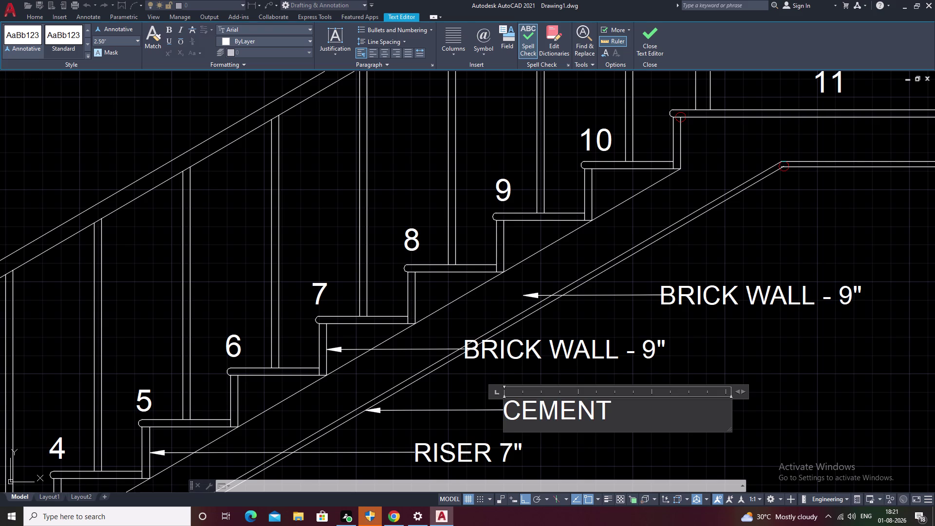
key(space)
key(p)
text(LA)
text(STE)
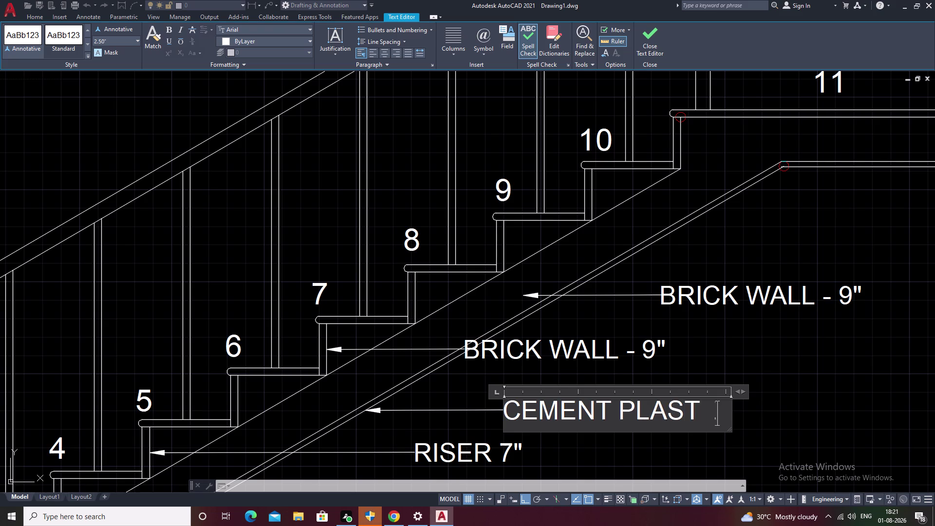
text(R)
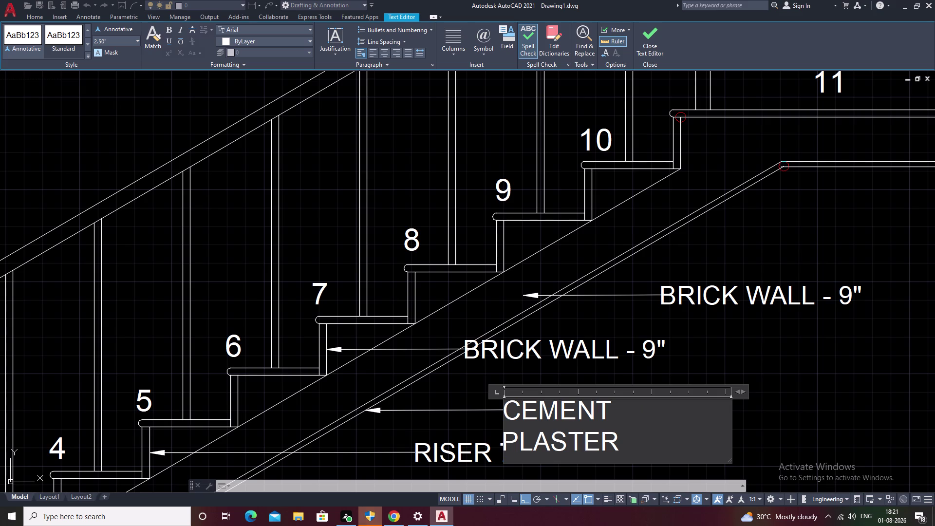
key(space)
text(-)
text(.75)
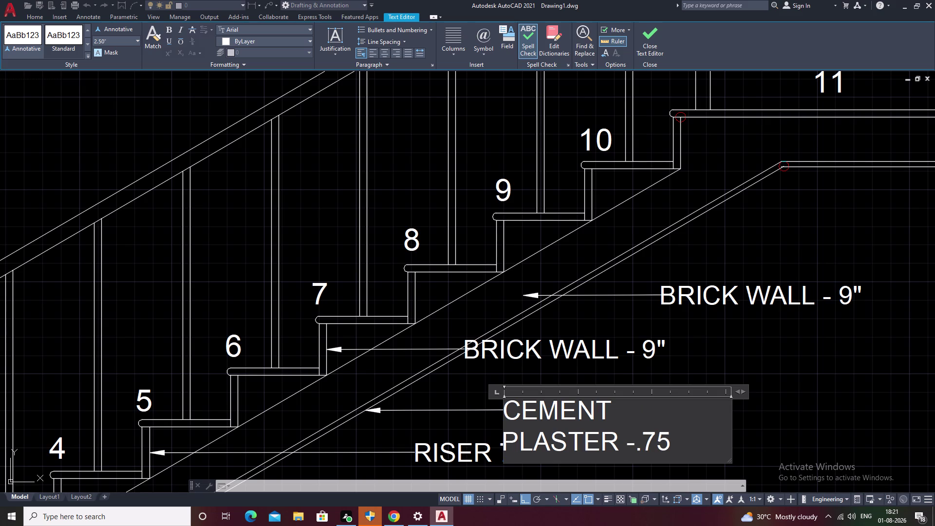
key(shift+quotedbl)
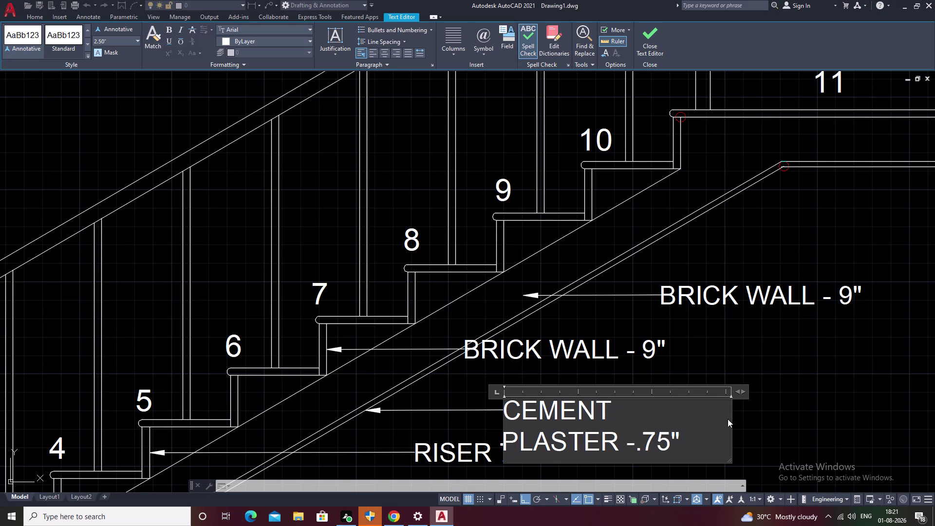
Drag the note's width handle to widen its text box.
click(730, 420)
drag(753, 419, 763, 416)
drag(765, 417, 771, 416)
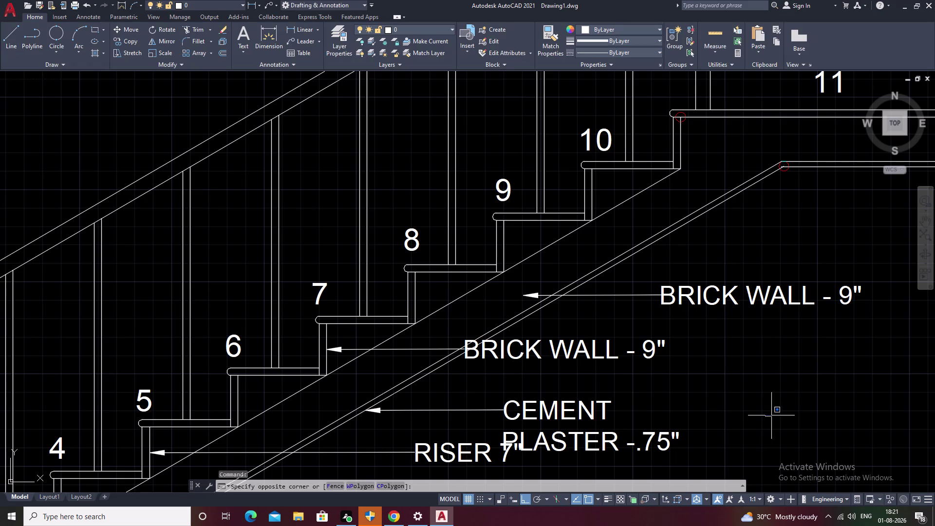
click(654, 439)
triple_click(661, 448)
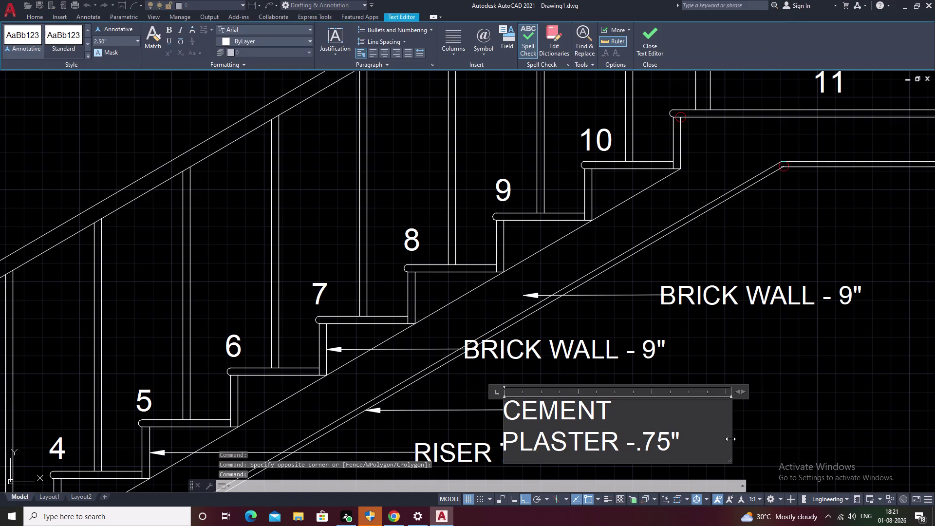
click(731, 424)
drag(731, 424, 745, 421)
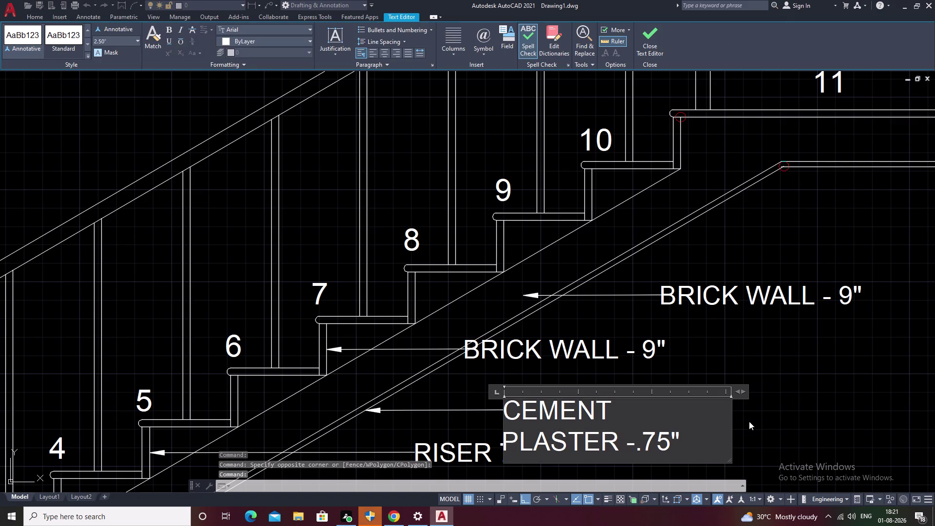
drag(745, 421, 755, 420)
click(755, 419)
double_click(668, 438)
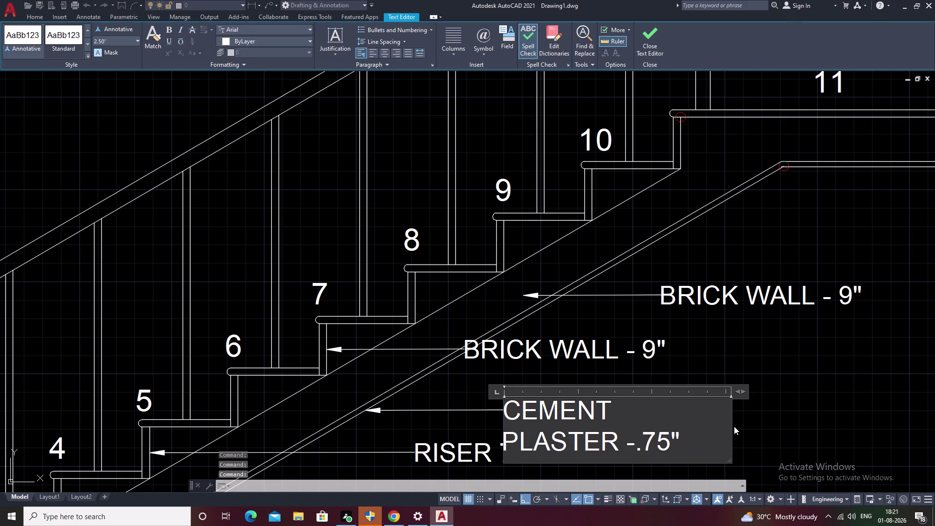
click(731, 426)
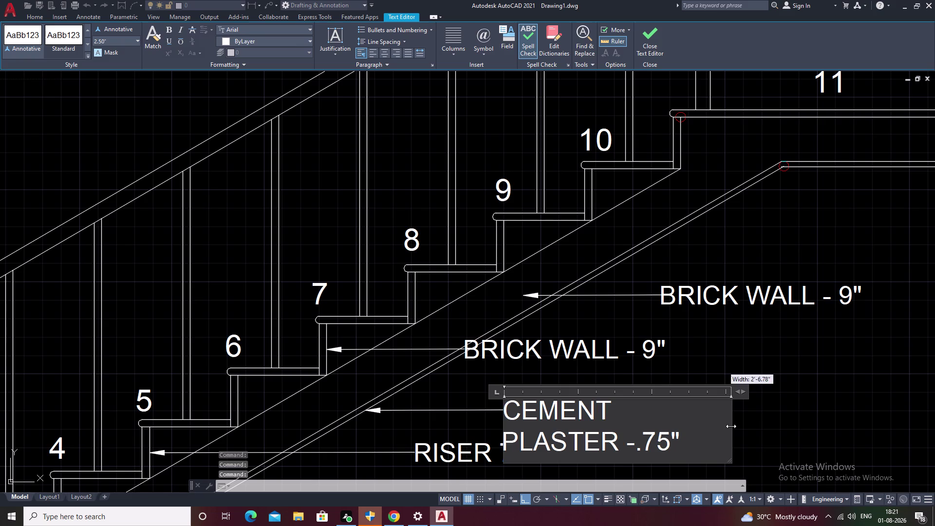
drag(734, 426, 750, 423)
Reopen the note and stretch the box until CEMENT PLASTER -.75" fits one line.
triple_click(673, 446)
double_click(652, 445)
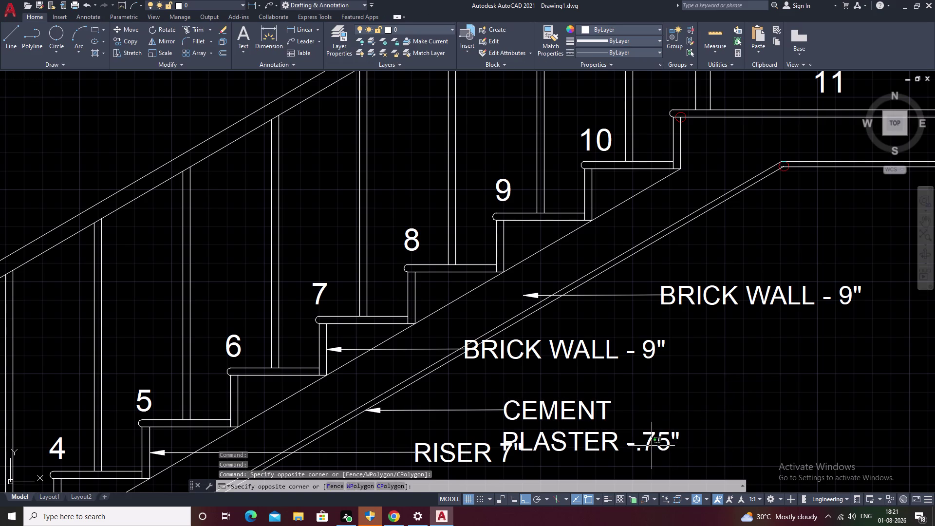
click(650, 441)
double_click(581, 442)
double_click(570, 409)
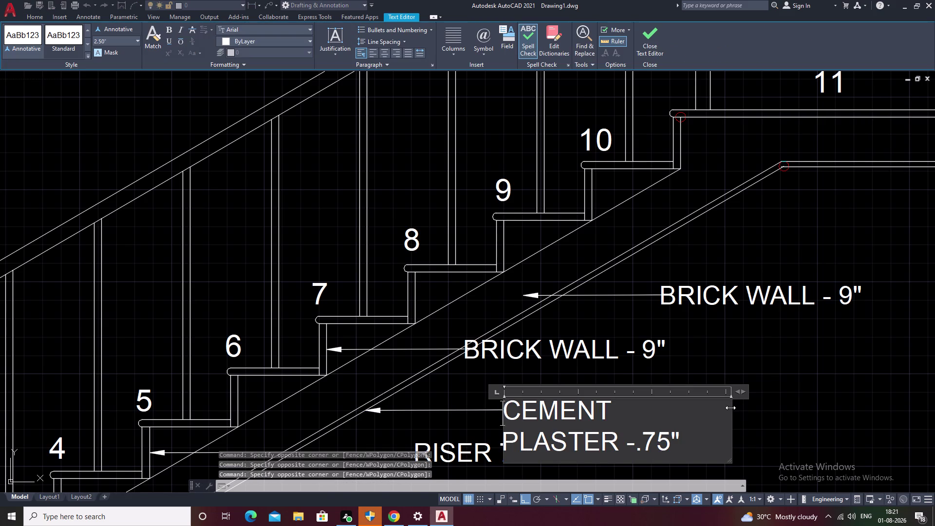
click(730, 407)
drag(740, 392, 798, 383)
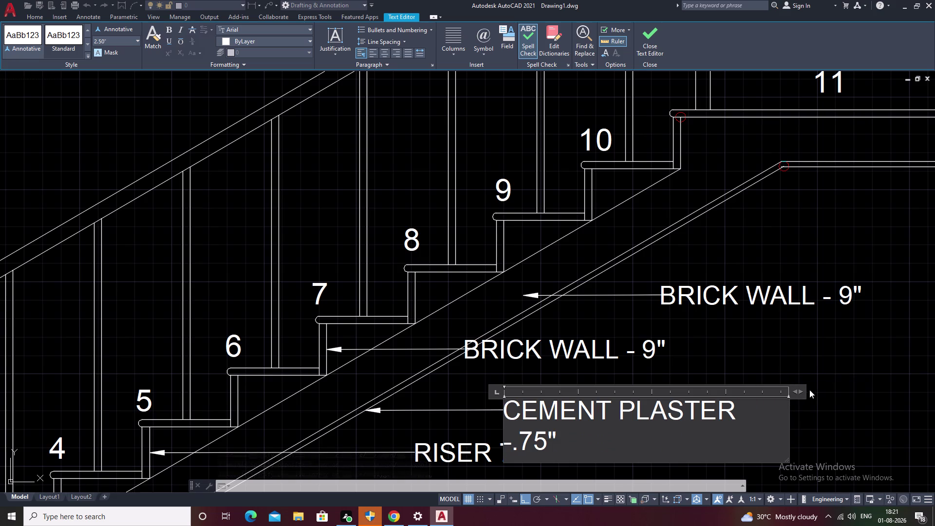
drag(798, 391, 850, 381)
click(771, 369)
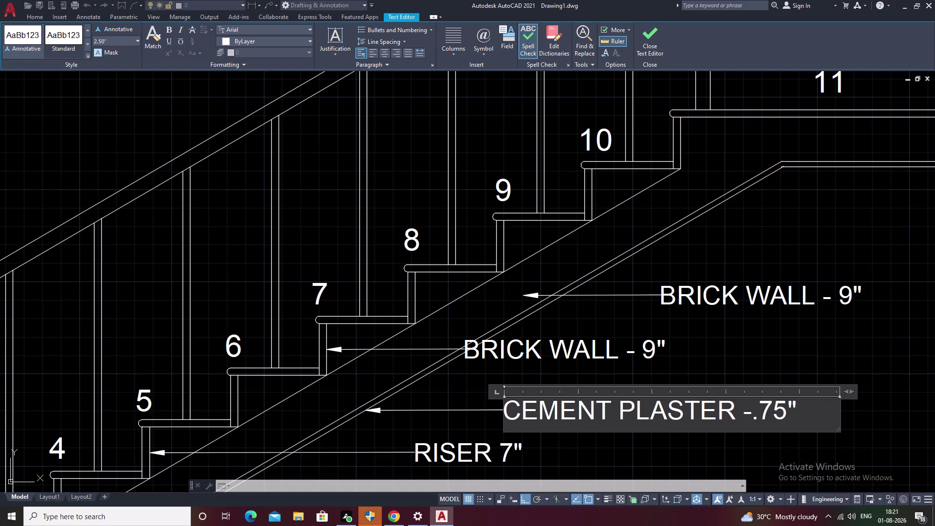
middle_drag(757, 367, 705, 416)
Open the middle BRICK WALL - 9" note and delete its old text.
double_click(504, 399)
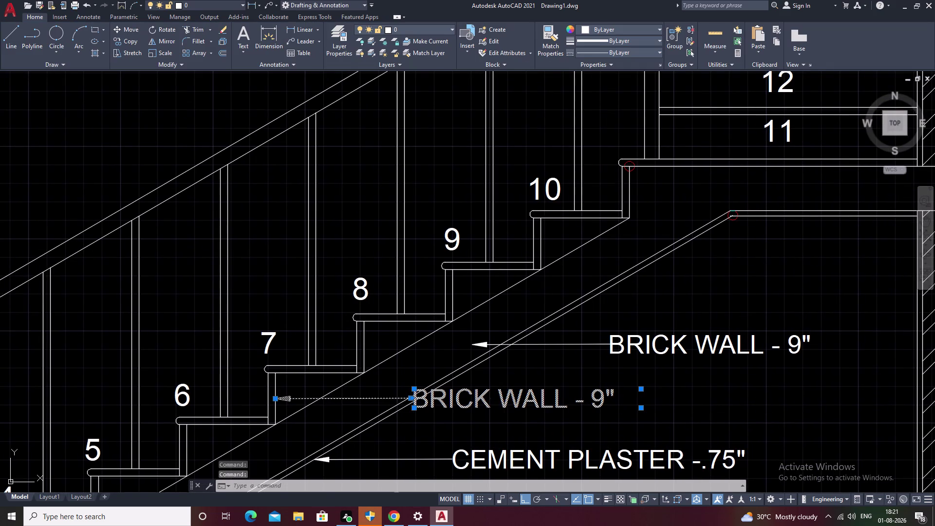
click(625, 395)
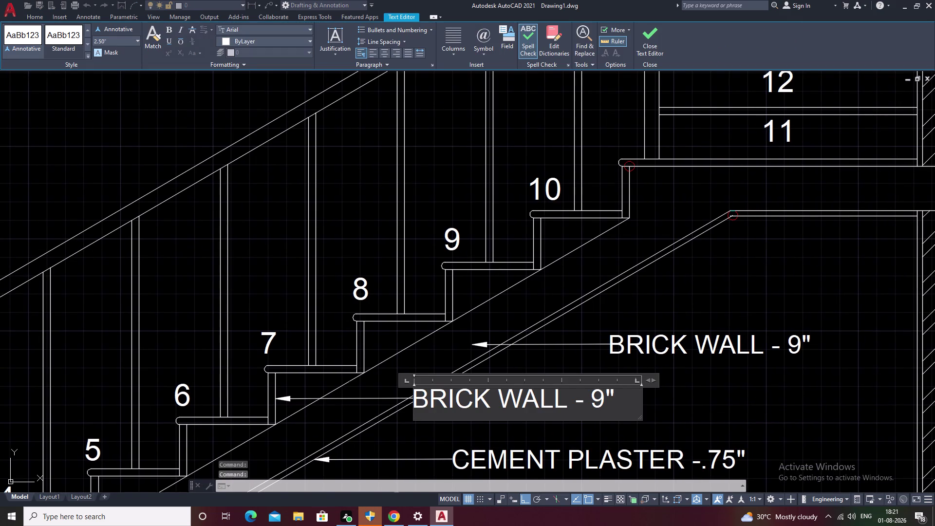
key(BackSpace)
key(BackSpace)
key(BackSpace)
key(BackSpace)
key(BackSpace)
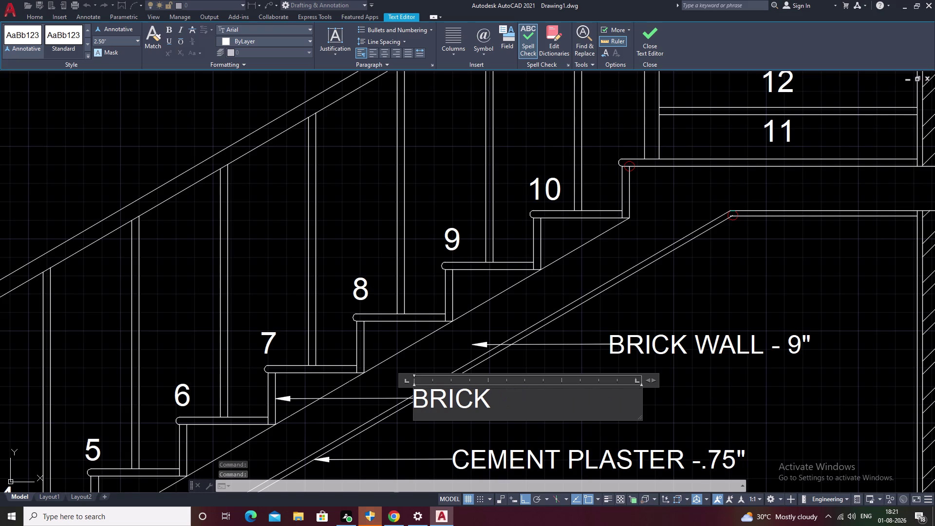
key(BackSpace)
key(BackSpace)
key(BackSpace)
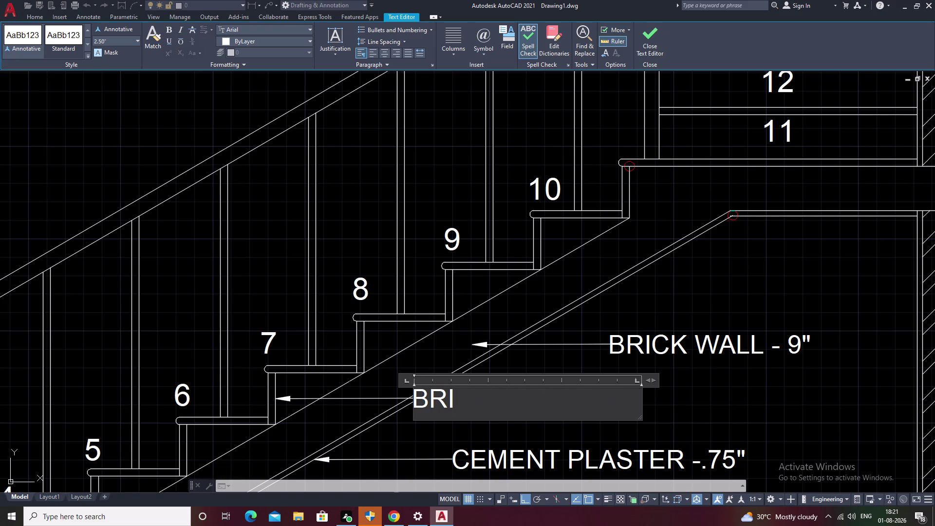
key(BackSpace)
key(BackSpace)
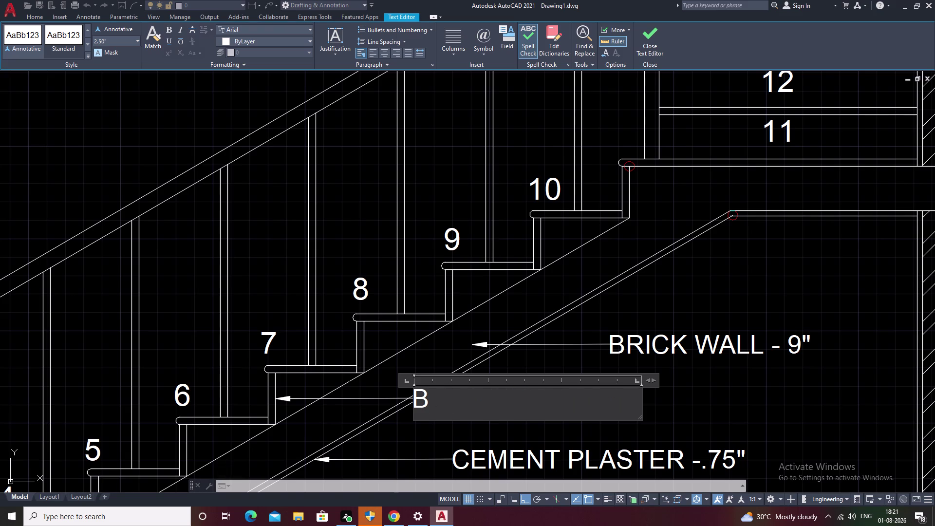
key(BackSpace)
Enter STONE 1", centre-justify it, and finish editing.
text(STO)
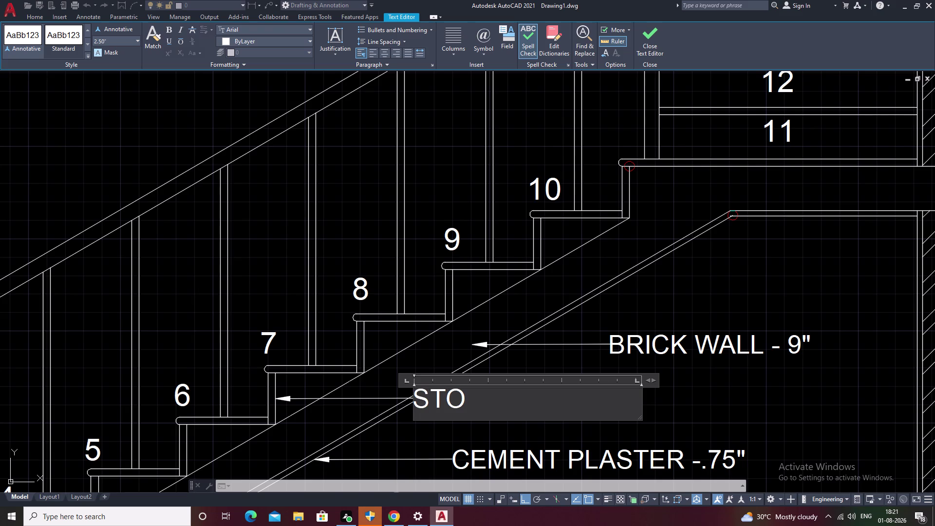
key(n)
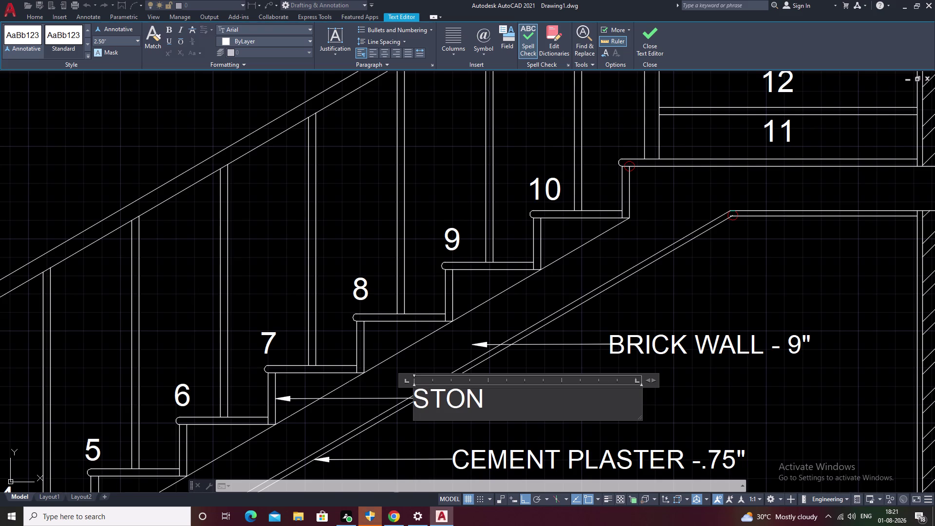
key(e)
key(space)
key(1)
key(shift+quotedbl)
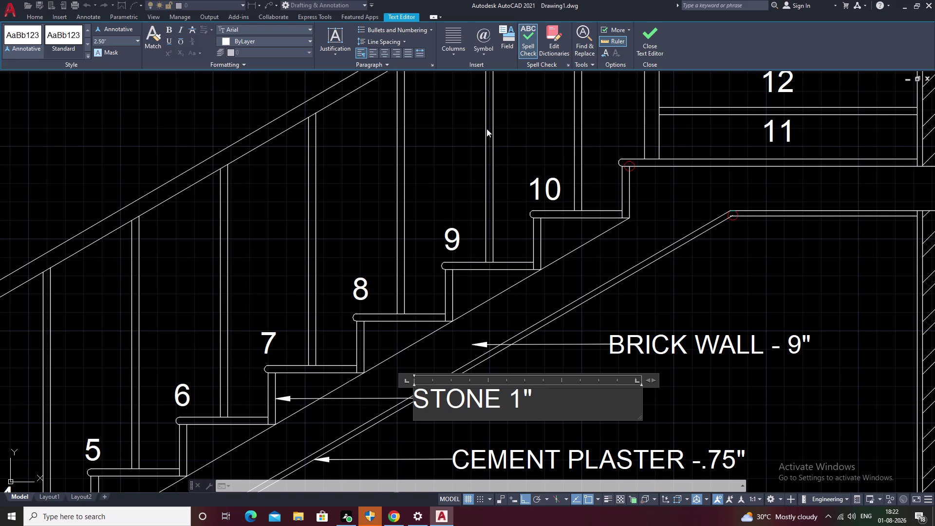
click(384, 54)
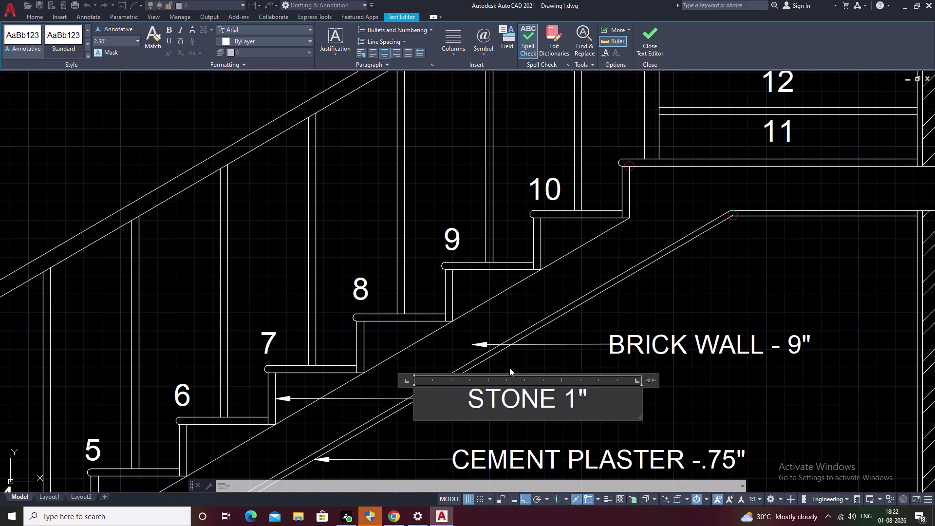
double_click(541, 365)
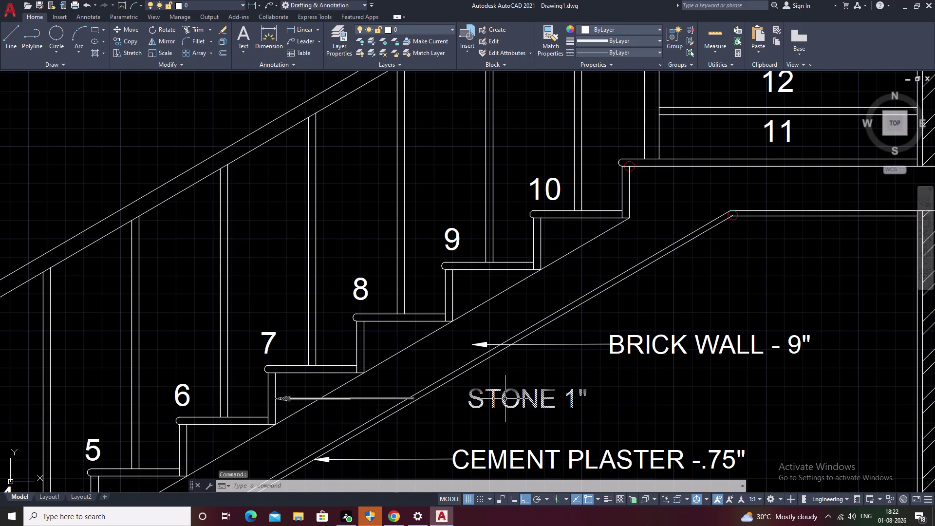
Close the Text Editor on the STONE 1" label.
double_click(505, 399)
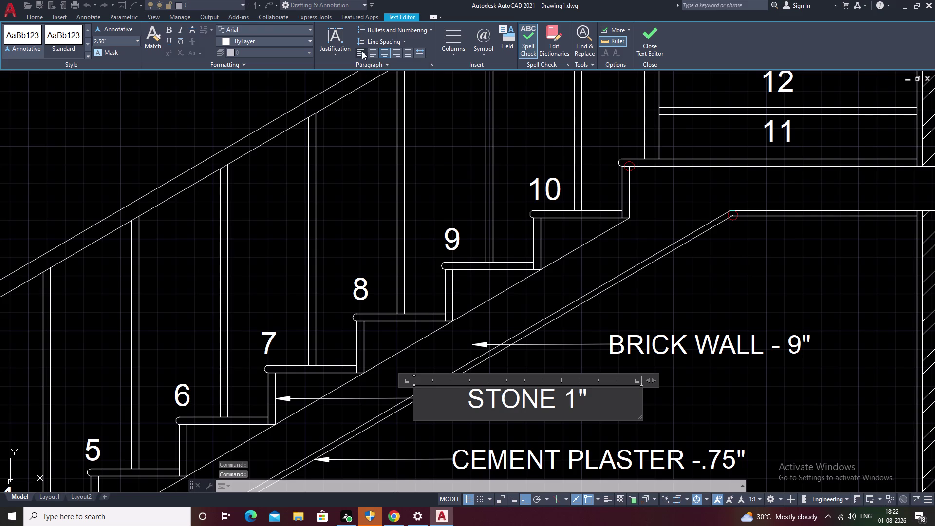
click(361, 50)
double_click(465, 334)
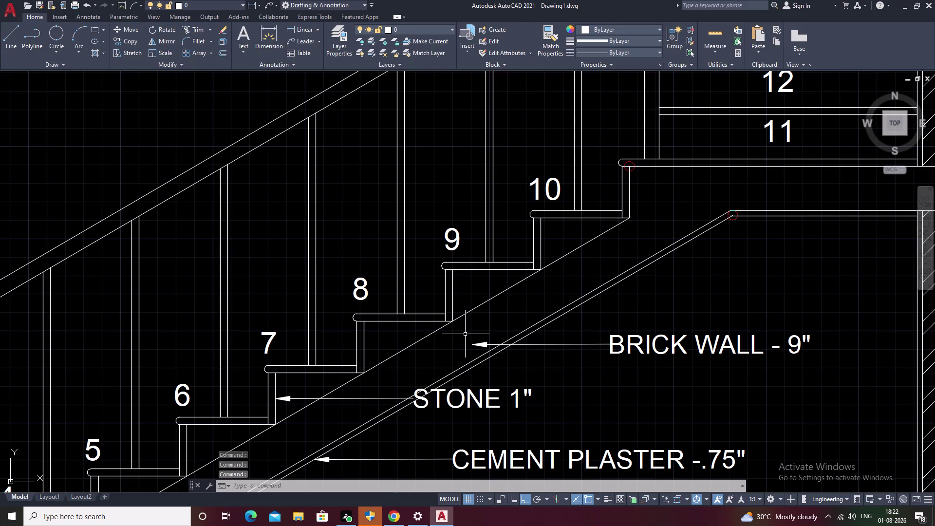
Move the STONE 1" label farther right with Ortho off, redoing a first attempt.
click(404, 399)
click(409, 398)
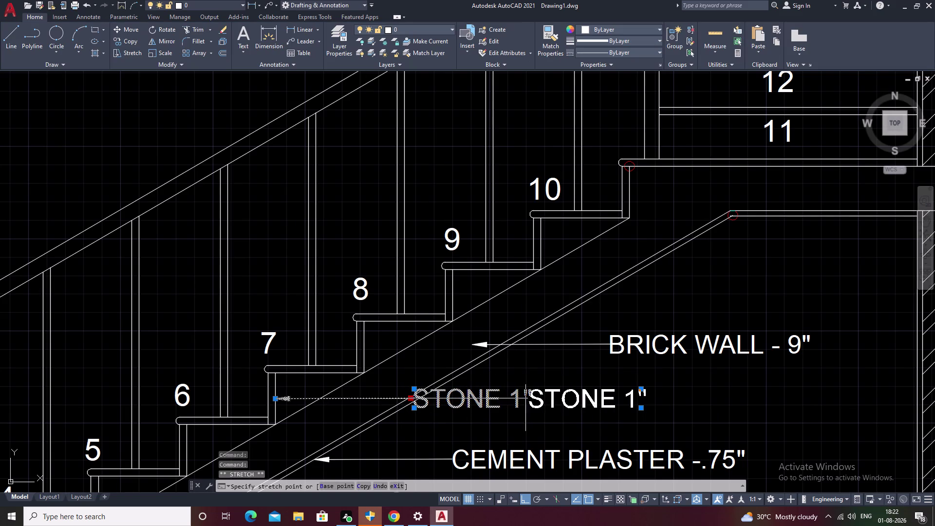
key(F8)
click(533, 400)
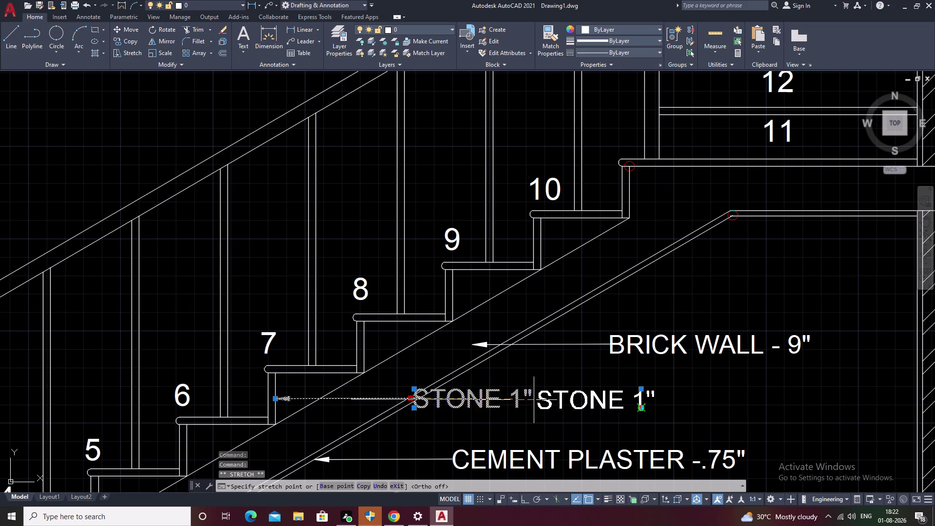
key(ctrl+z)
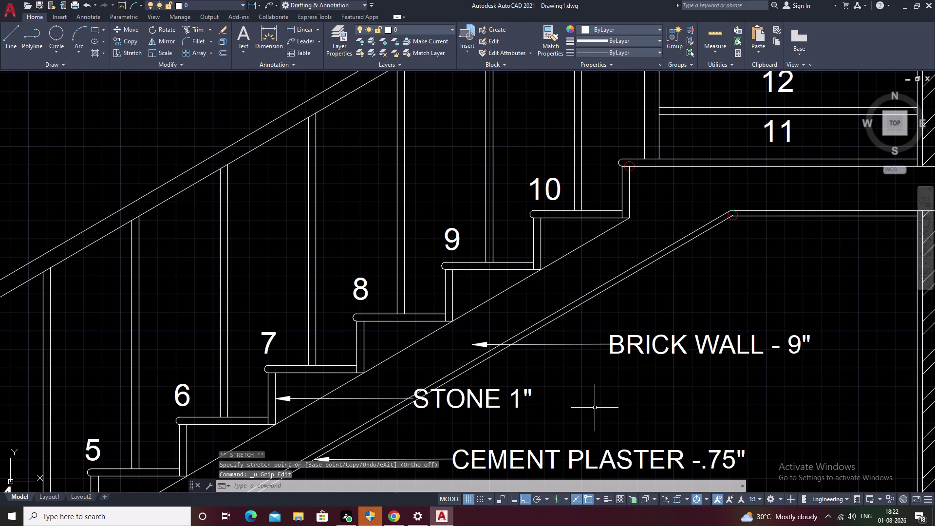
click(454, 405)
click(410, 397)
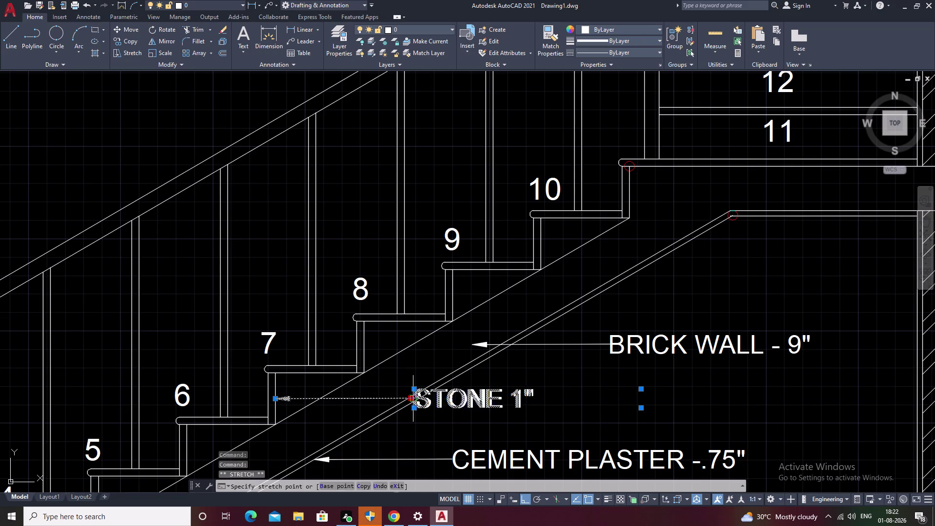
click(589, 397)
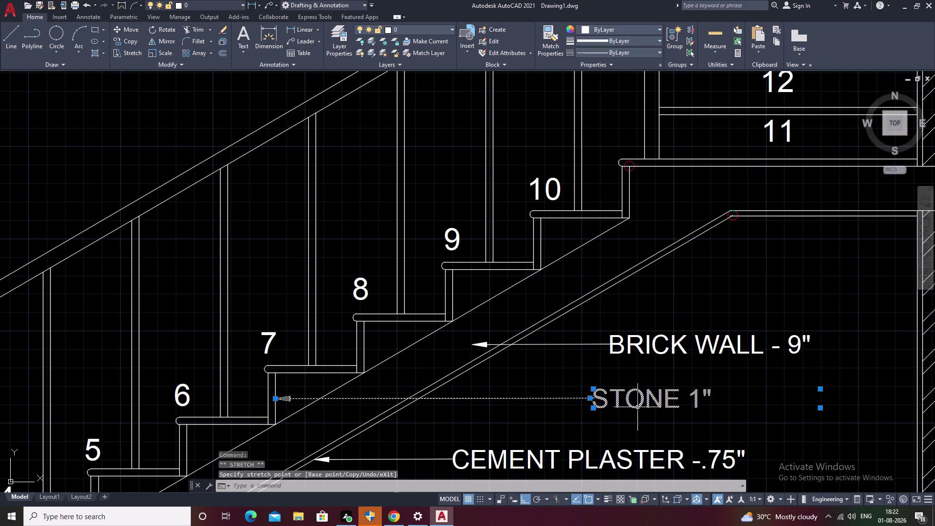
Clear the selection, pan across the section, and open the BRICK WALL - 9" label.
click(600, 368)
scroll(down, 3)
key(Escape)
key(Escape)
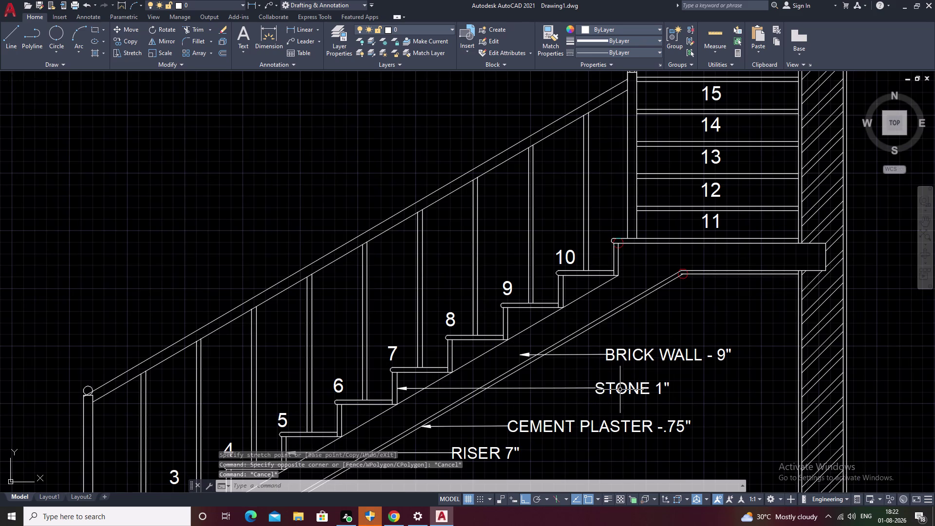
middle_drag(624, 389, 591, 416)
scroll(up, 3)
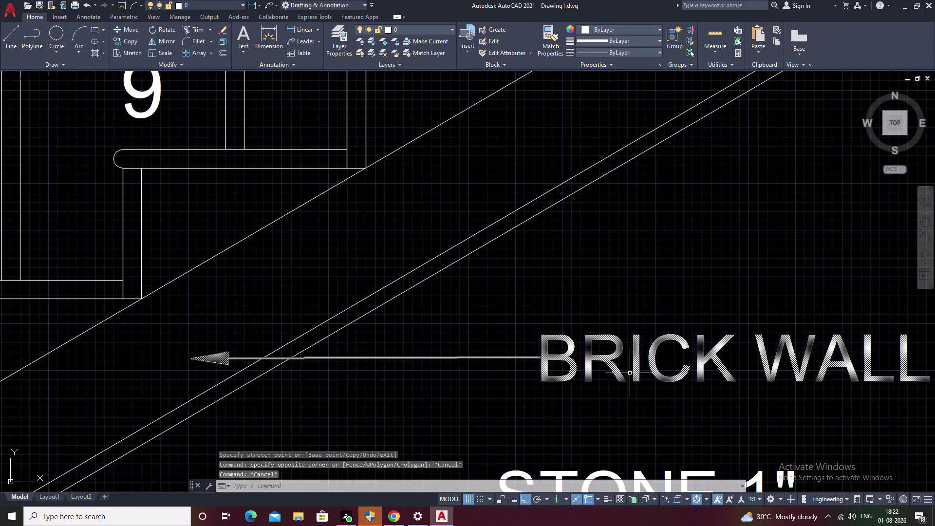
scroll(down, 3)
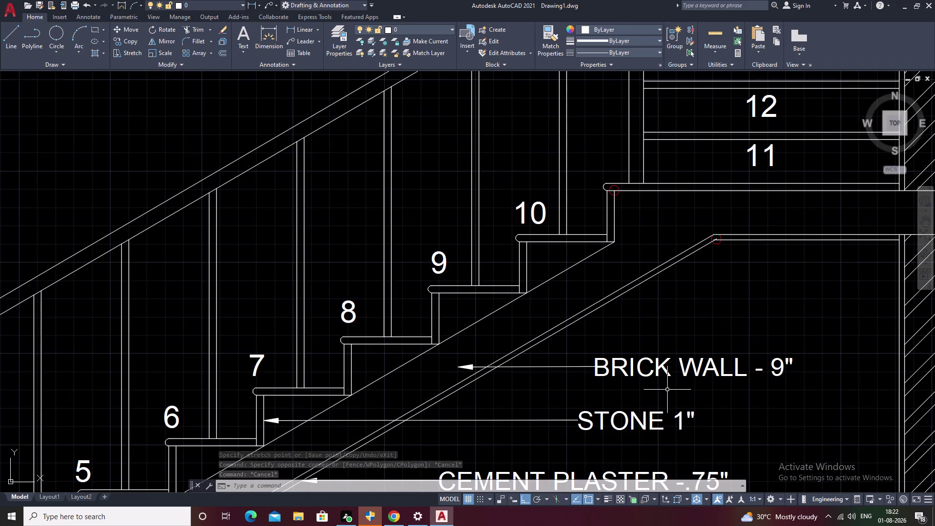
double_click(656, 369)
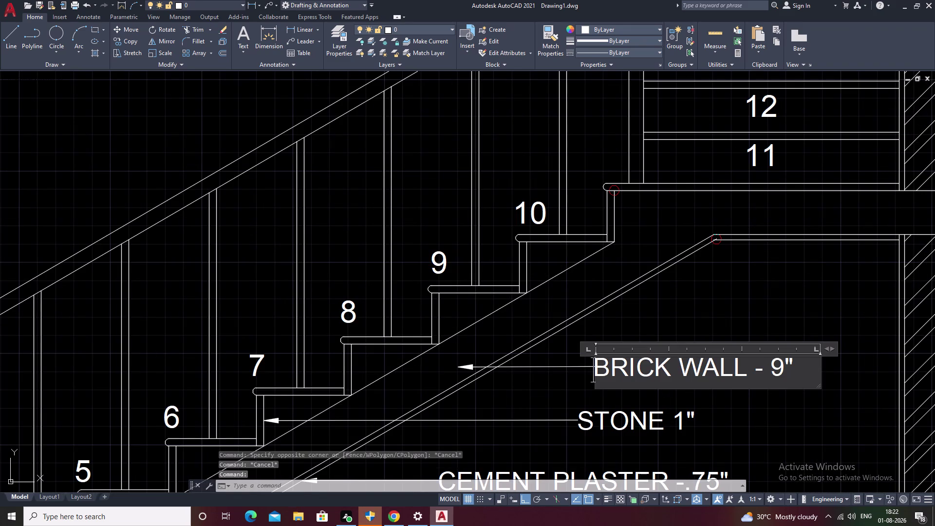
Delete the old 'BRICK WALL - 9"' wording from the label.
drag(794, 362, 620, 376)
click(620, 376)
drag(616, 376, 603, 376)
click(604, 375)
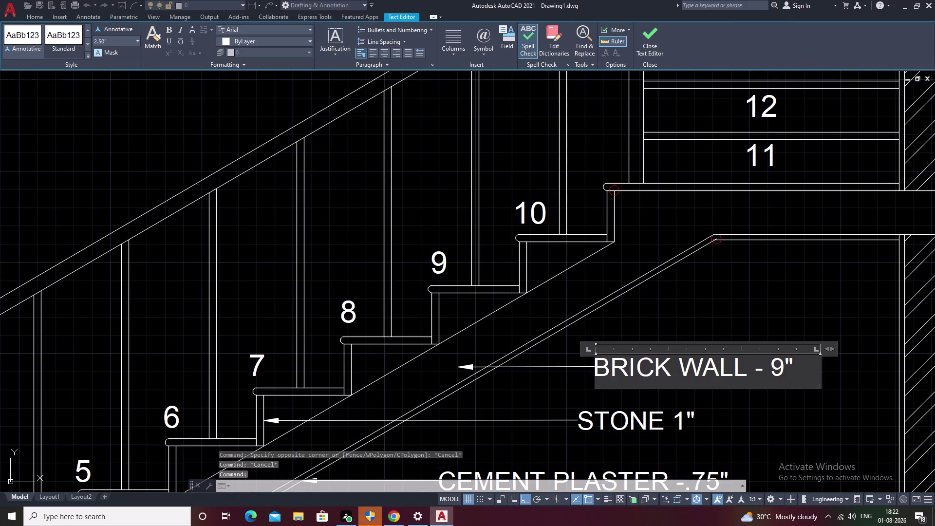
key(BackSpace)
click(765, 366)
drag(772, 365, 763, 365)
key(BackSpace)
key(BackSpace)
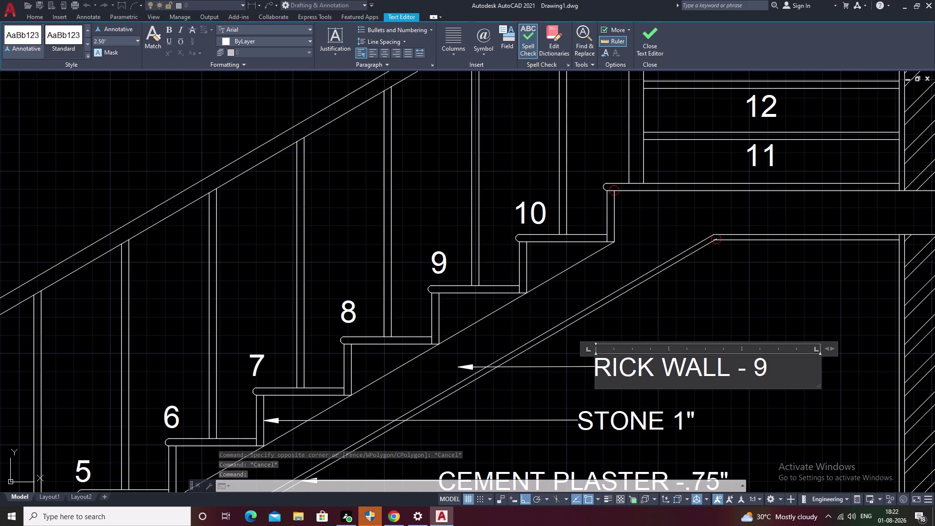
key(BackSpace)
key(BackSpace)
key(BackSpace)
key(BackSpace)
key(BackSpace)
key(BackSpace)
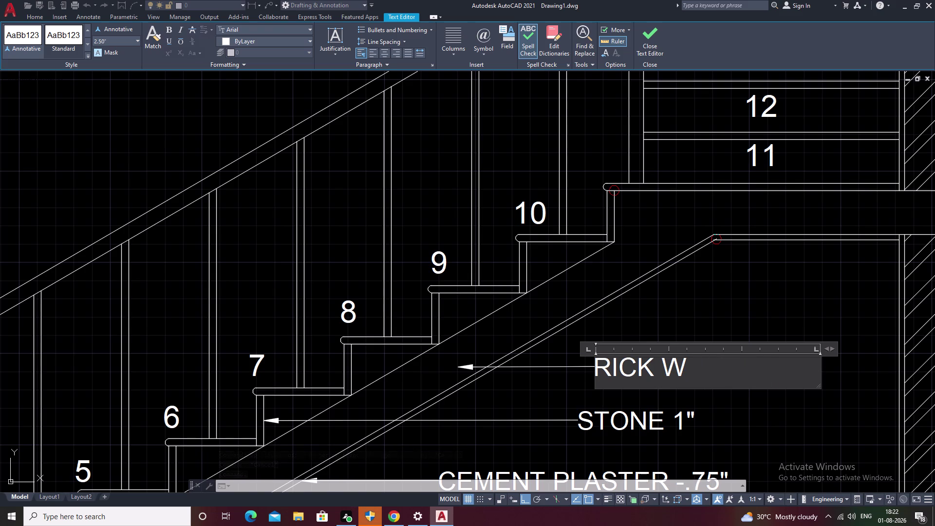
key(BackSpace)
key(BackSpace)
key(BackSpace)
key(BackSpace)
key(BackSpace)
key(BackSpace)
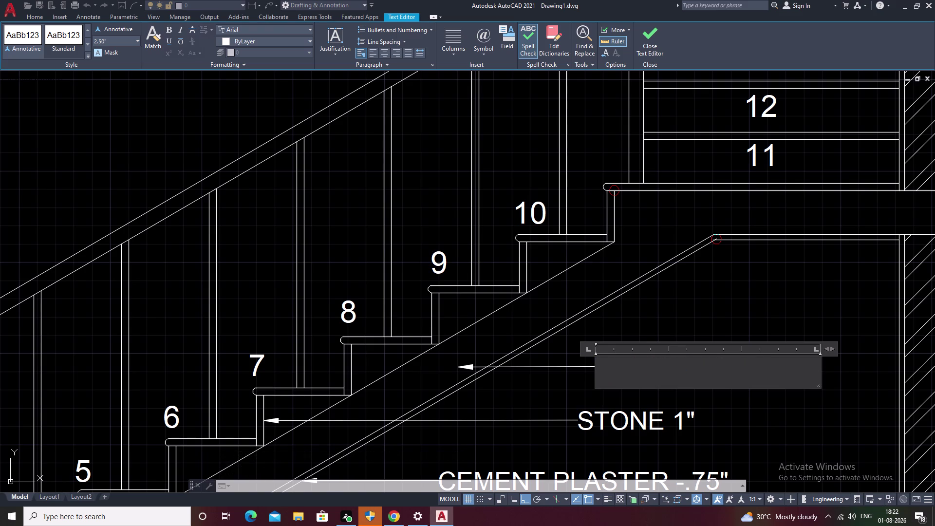
Enter the new label text SLAB 6" and close the Text Editor.
text(SLAB)
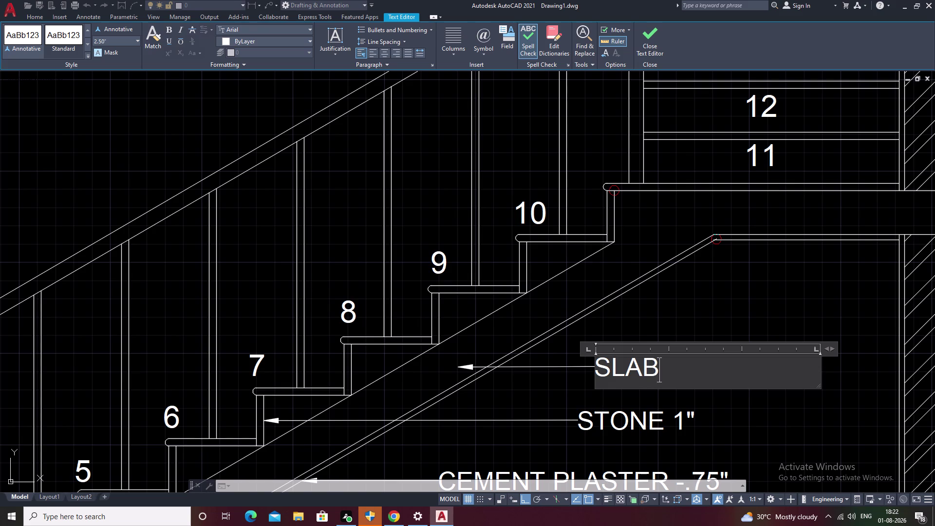
key(space)
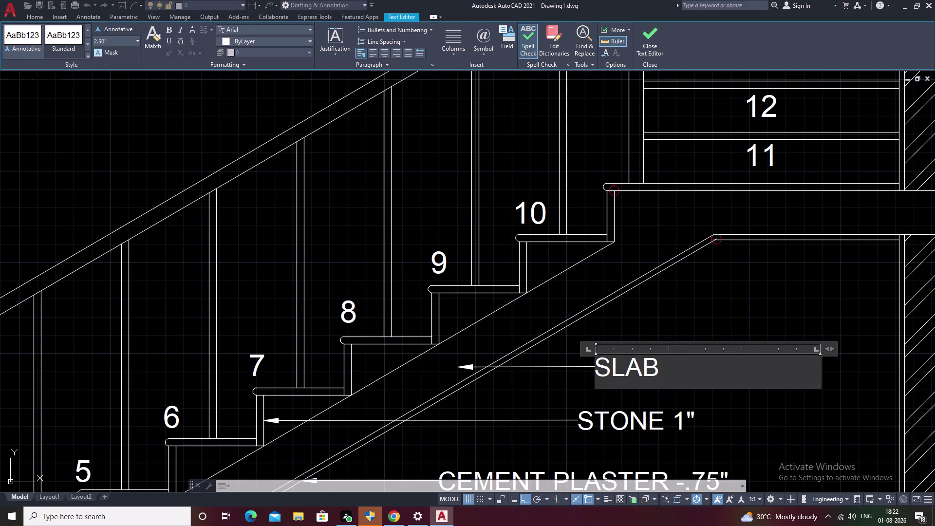
key(6)
key(shift+quotedbl)
click(696, 324)
Pan and zoom out to bring the whole stair section into view.
scroll(down, 3)
middle_drag(704, 363, 730, 319)
middle_drag(672, 391, 690, 368)
scroll(up, 3)
middle_drag(510, 395, 596, 365)
scroll(down, 3)
middle_drag(703, 369, 621, 379)
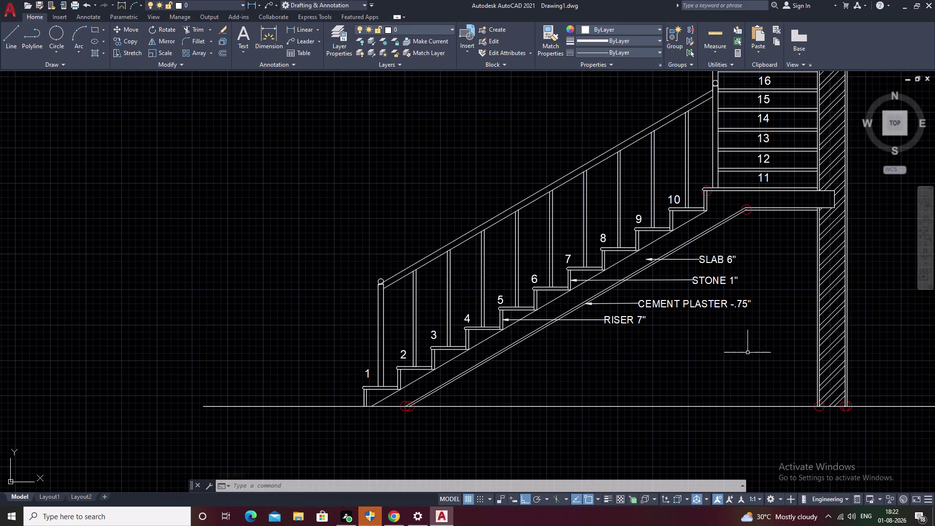
middle_drag(747, 352, 697, 370)
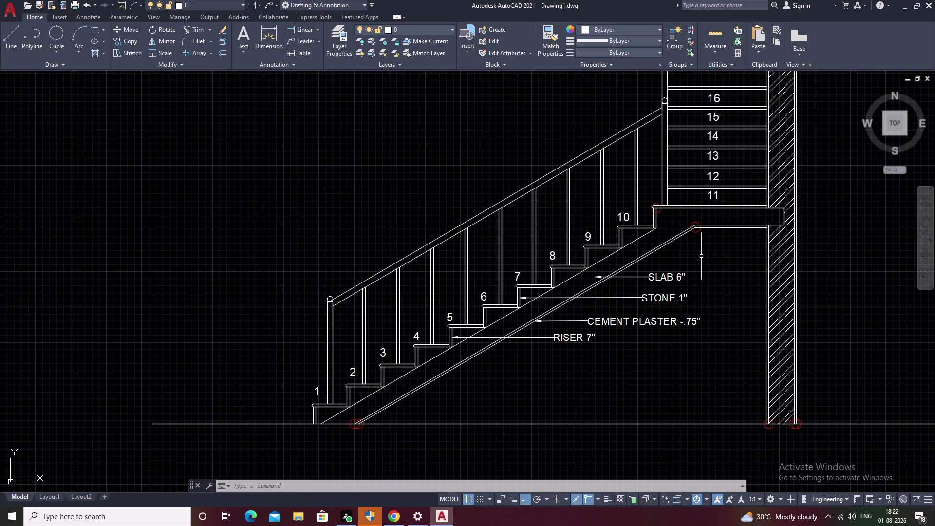
Start HATCH and pick the areas beneath the middle steps 7 to 9.
text(H)
key(space)
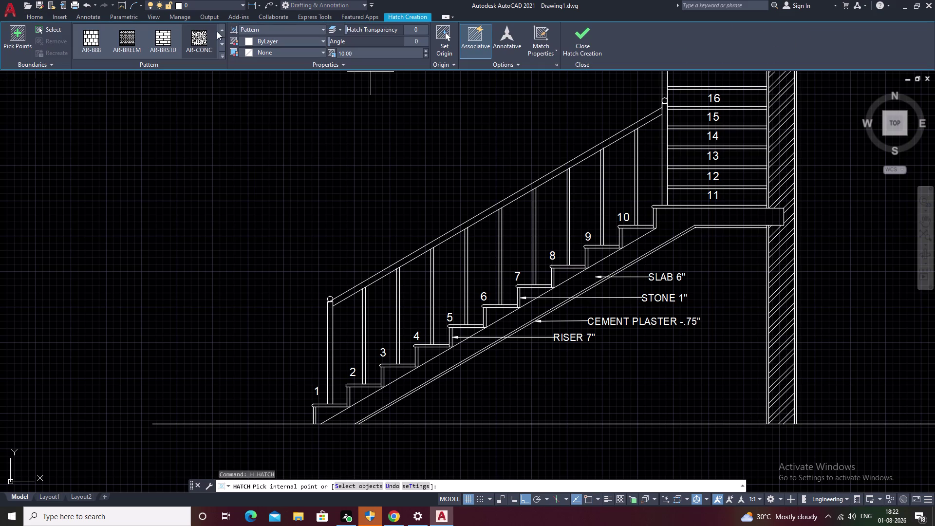
click(199, 36)
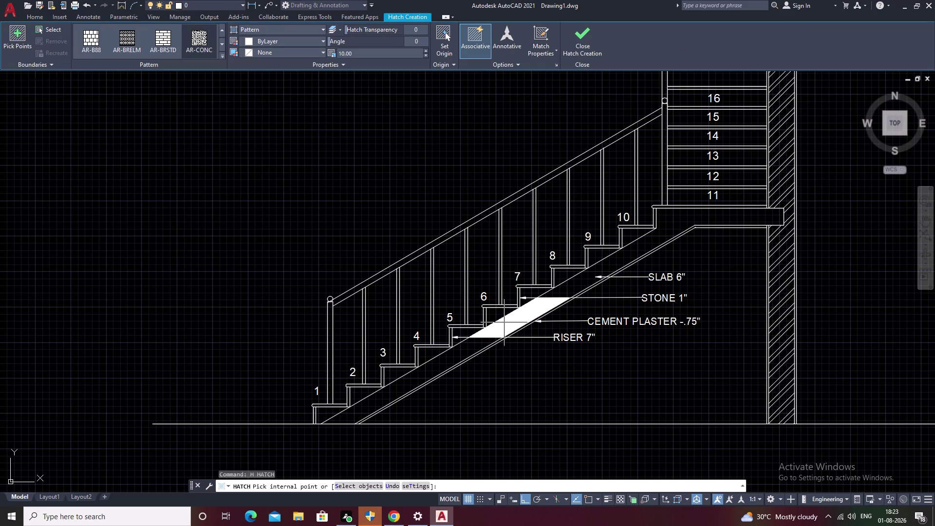
click(473, 342)
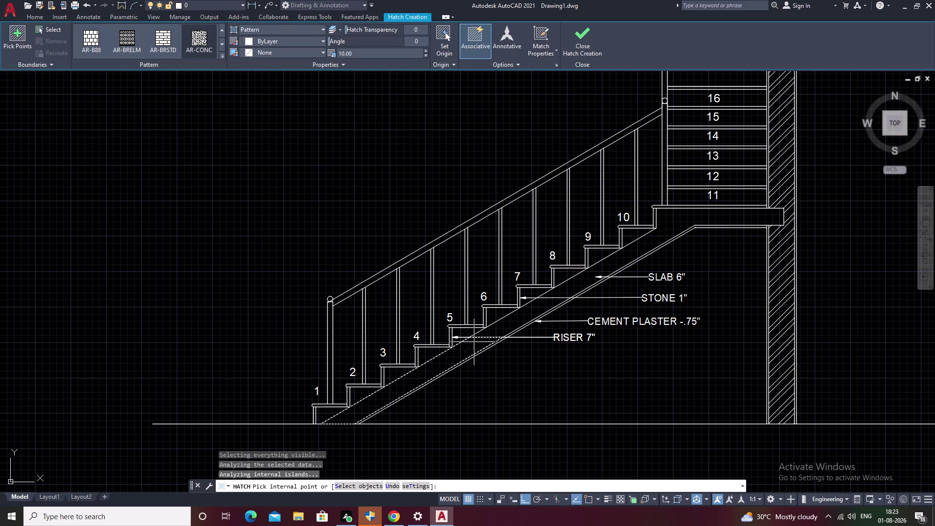
click(473, 342)
click(506, 319)
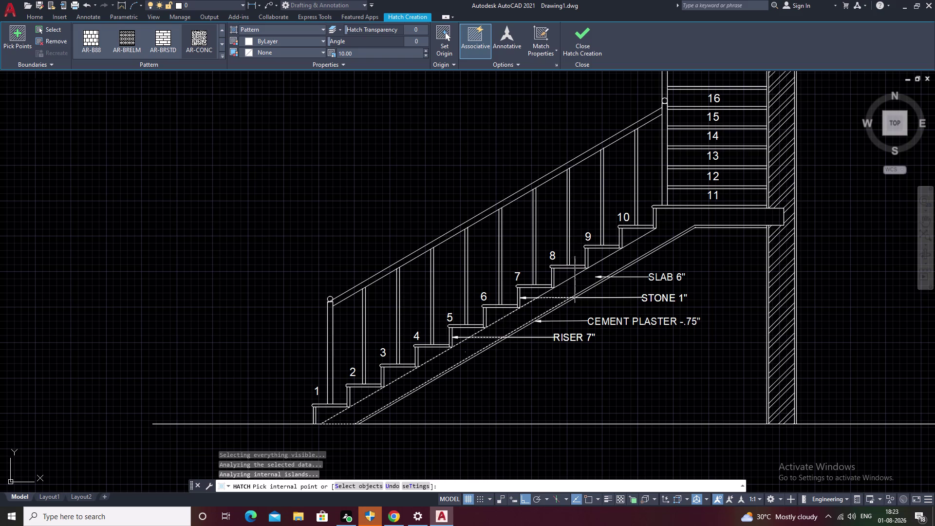
click(564, 273)
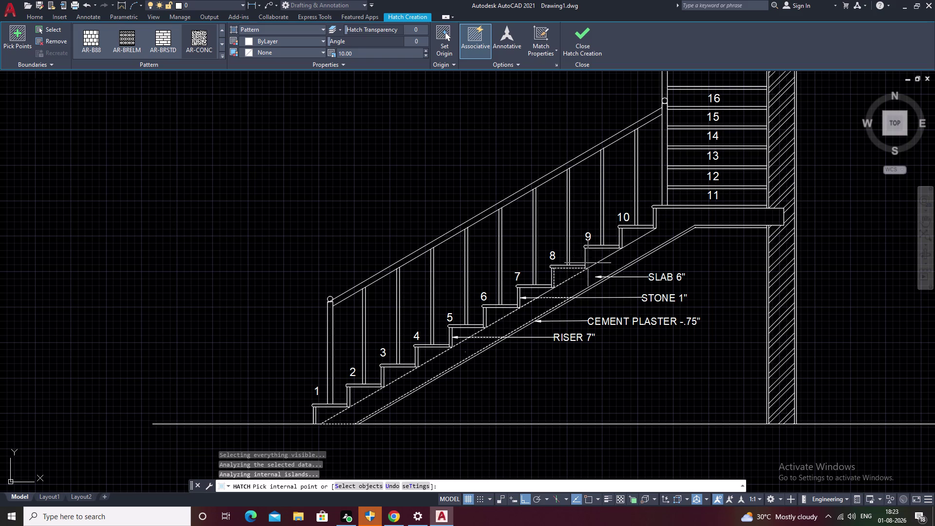
click(598, 255)
click(631, 236)
click(530, 292)
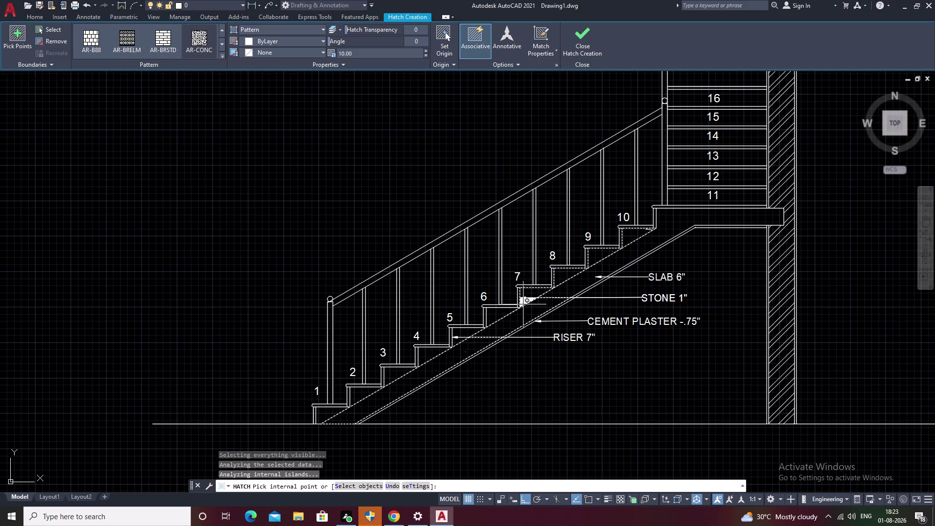
scroll(up, 3)
click(525, 301)
click(392, 360)
Pick the areas beneath steps 5 down to 1 and step 10, then finish picking.
middle_drag(419, 357, 460, 332)
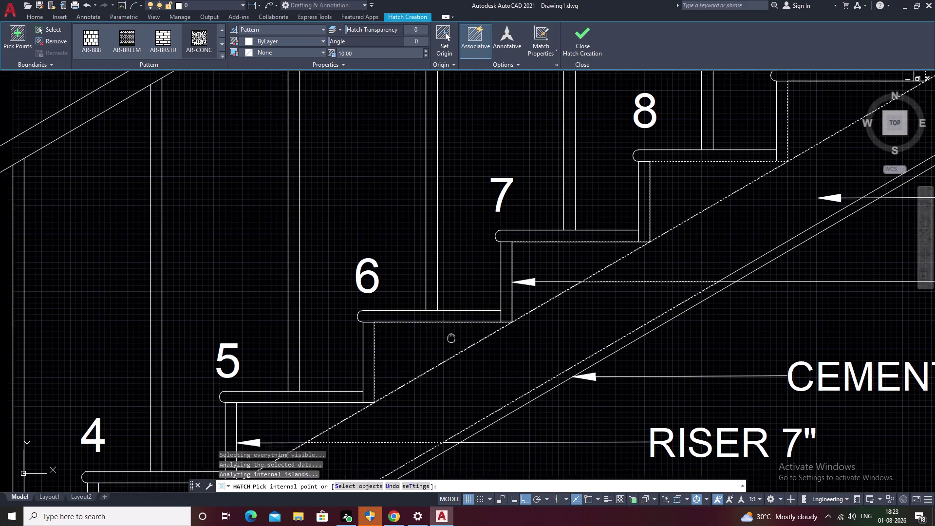
middle_drag(460, 332, 588, 249)
click(462, 318)
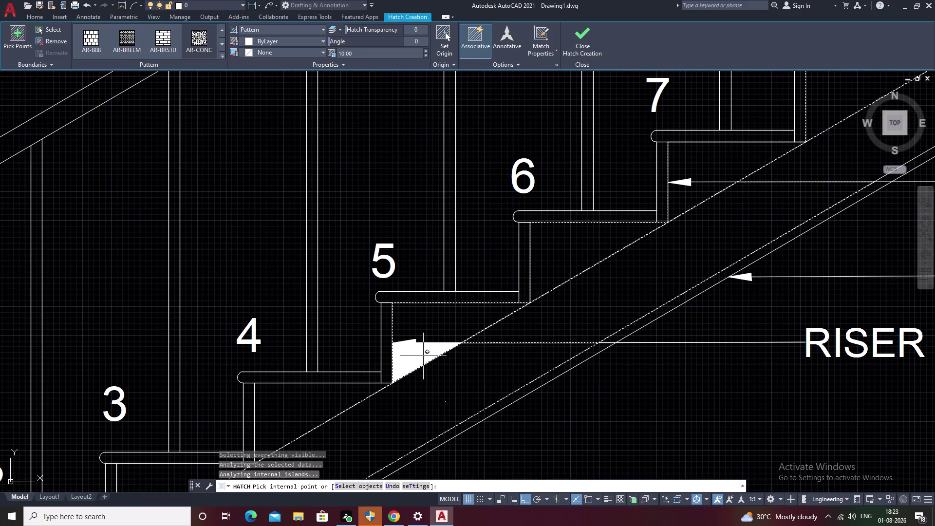
click(423, 356)
middle_drag(440, 357, 721, 271)
click(595, 316)
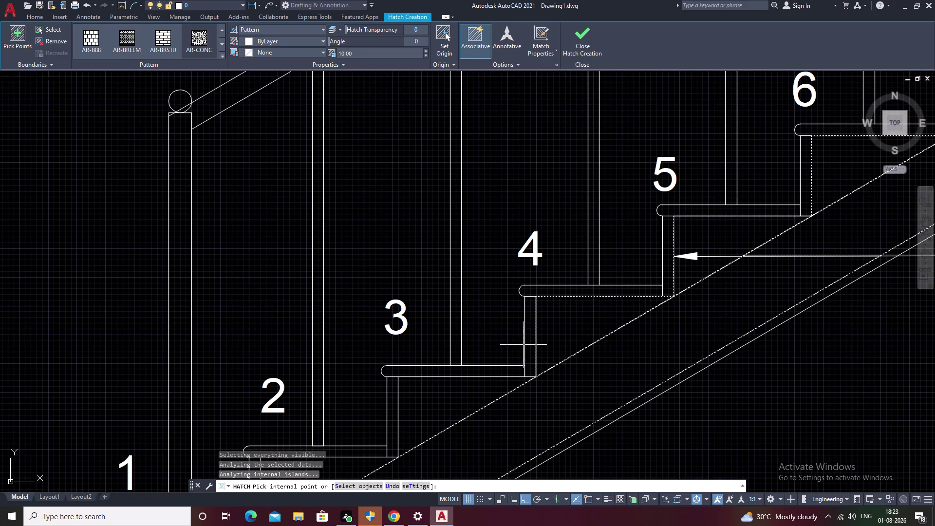
click(433, 395)
middle_drag(448, 383, 655, 241)
click(522, 332)
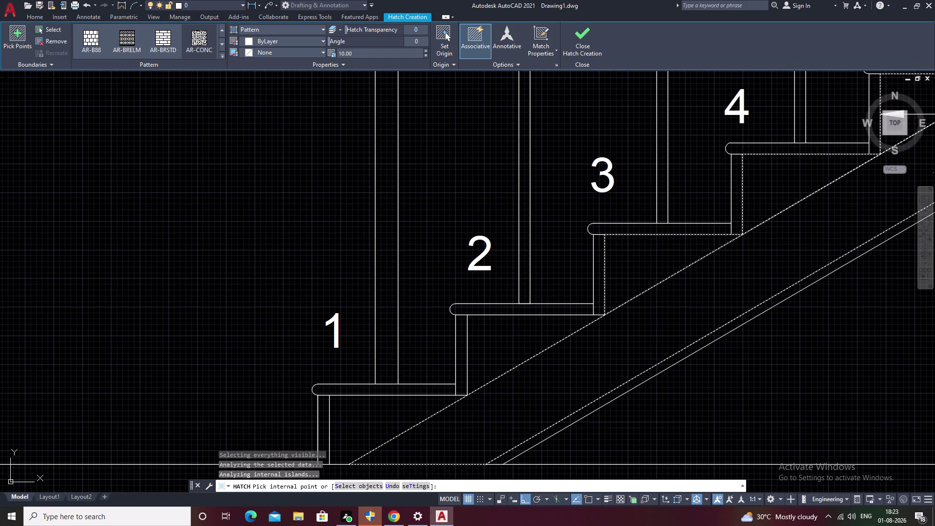
scroll(down, 3)
click(497, 358)
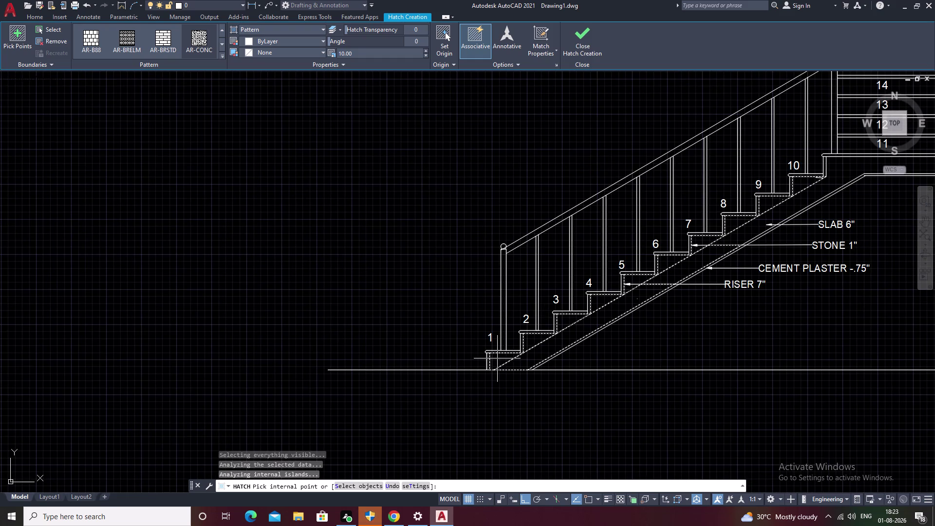
middle_drag(671, 325, 484, 384)
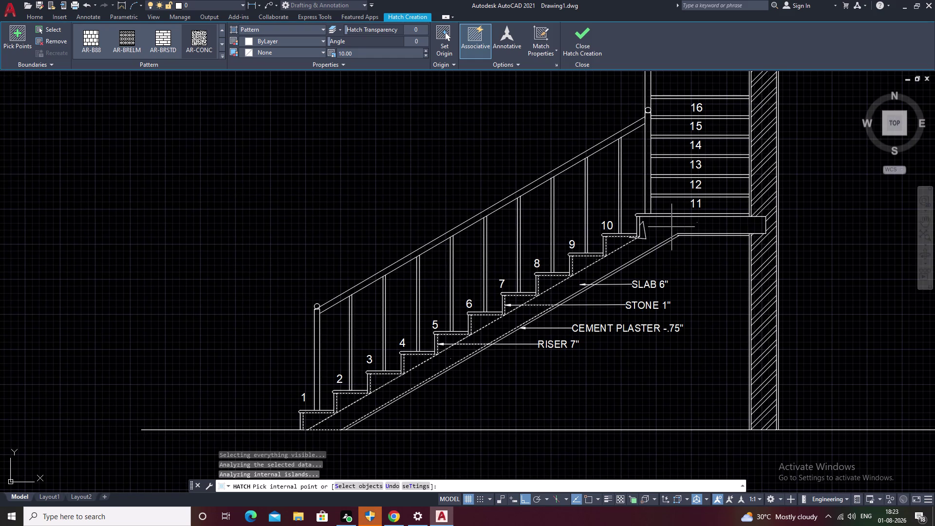
double_click(671, 226)
click(731, 225)
right_click(731, 226)
click(732, 226)
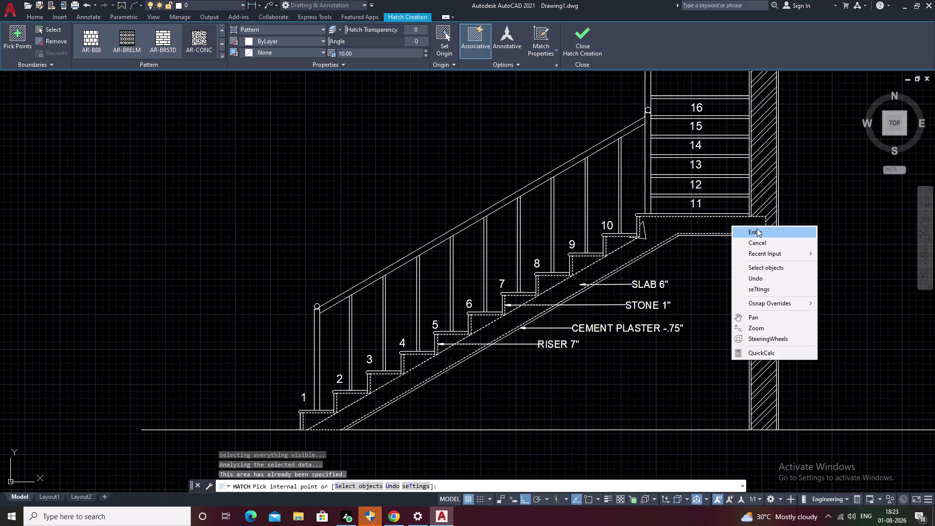
click(354, 52)
Confirm the hatch boundaries and set the hatch pattern scale to 0.80.
key(BackSpace)
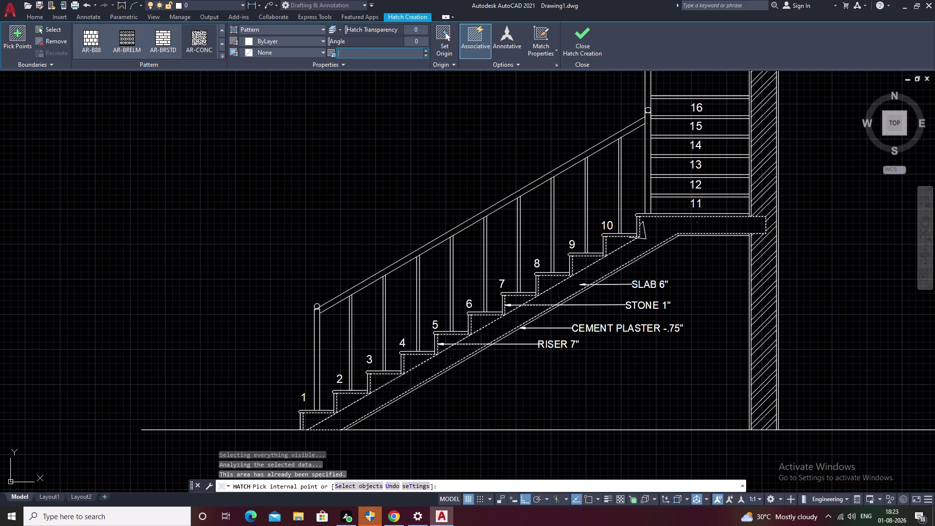
key(period)
key(BackSpace)
key(8)
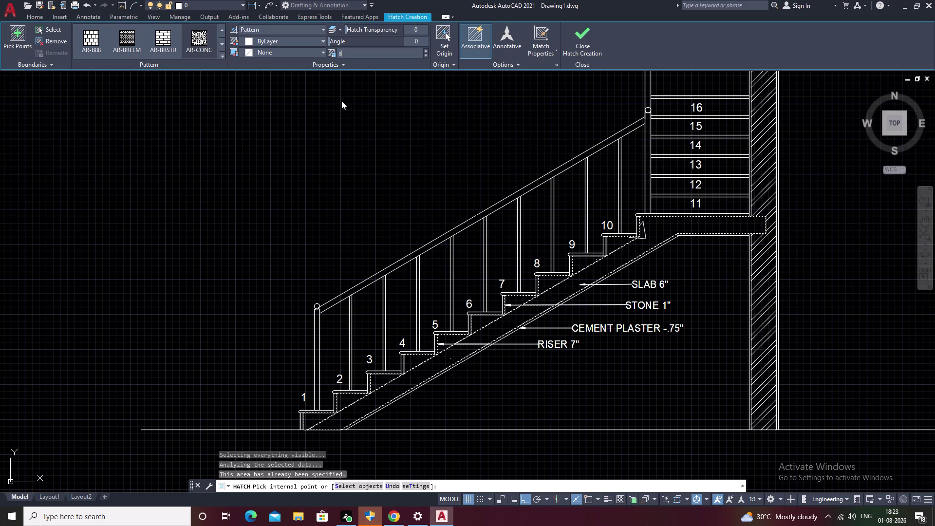
double_click(376, 115)
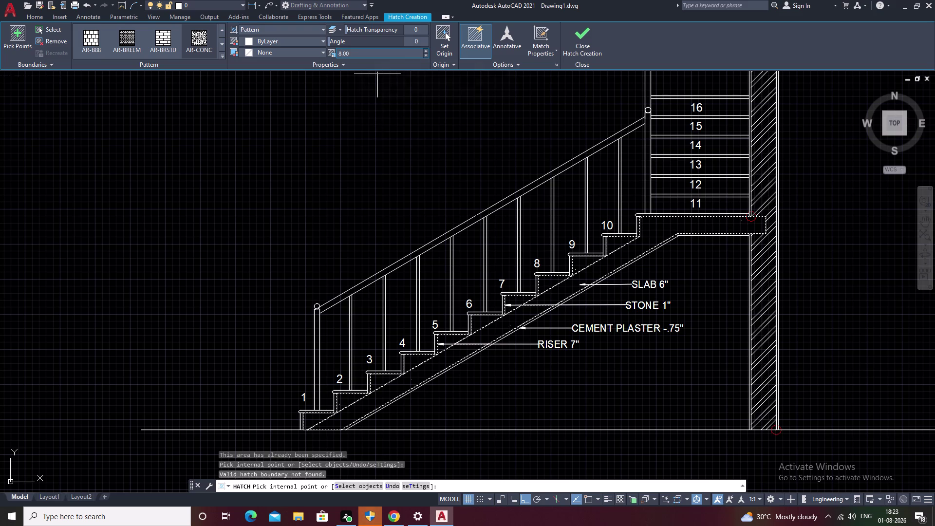
key(BackSpace)
key(BackSpace)
key(BackSpace)
key(BackSpace)
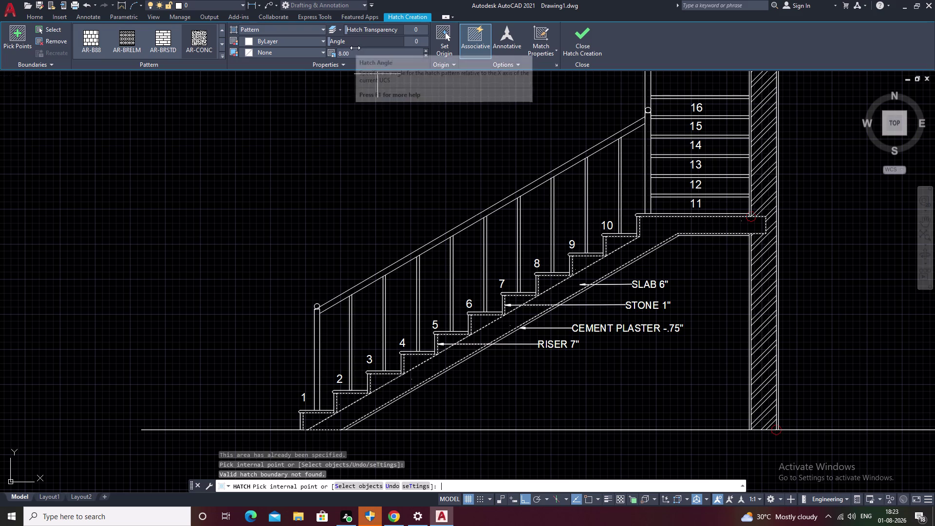
click(355, 53)
key(BackSpace)
key(BackSpace)
click(355, 53)
double_click(353, 54)
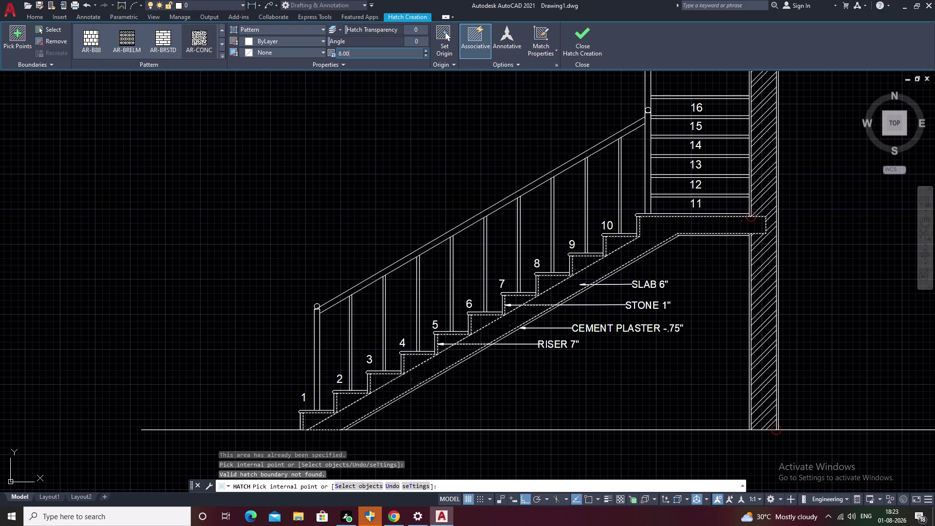
key(BackSpace)
text(.)
text(8)
click(354, 95)
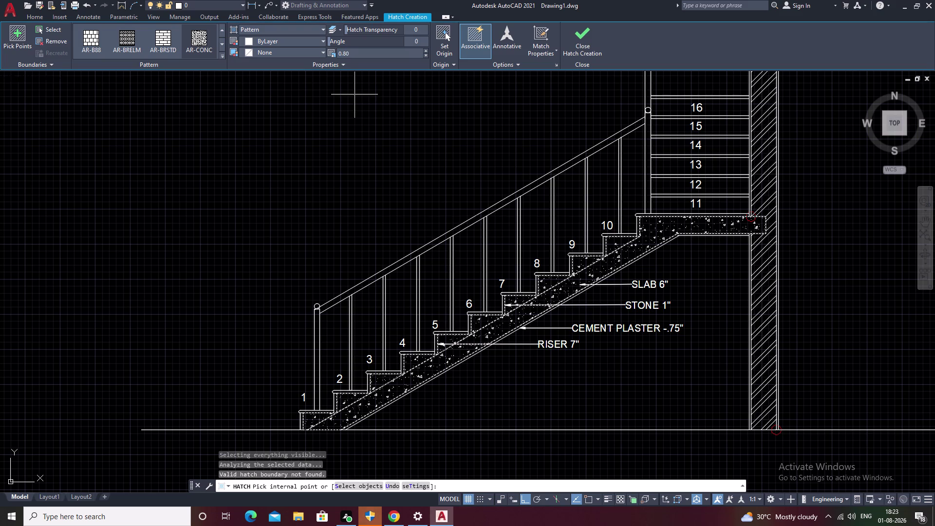
Preview the slab hatch at pattern scale 0.90.
click(354, 52)
key(BackSpace)
text(.)
text(9)
click(347, 104)
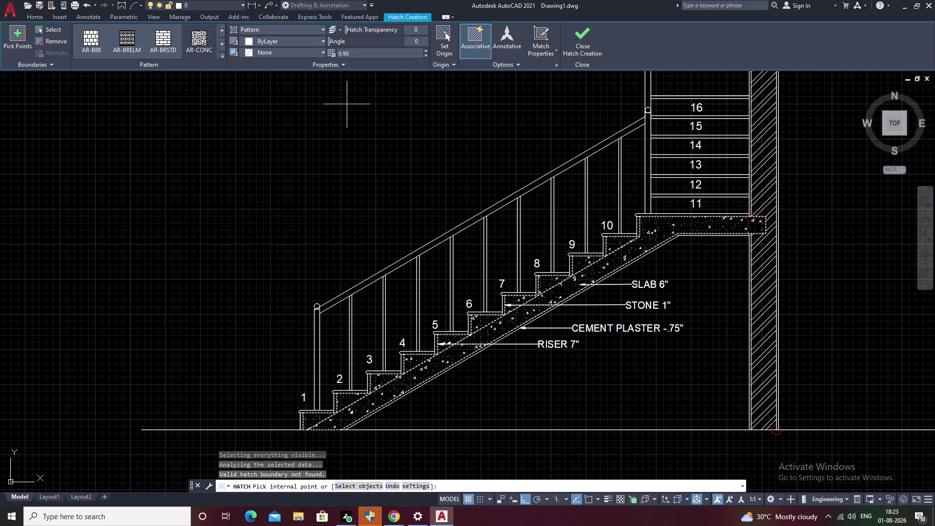
Set the hatch pattern scale to 2.00 and accept the concrete fill.
click(356, 51)
key(BackSpace)
key(2)
click(364, 114)
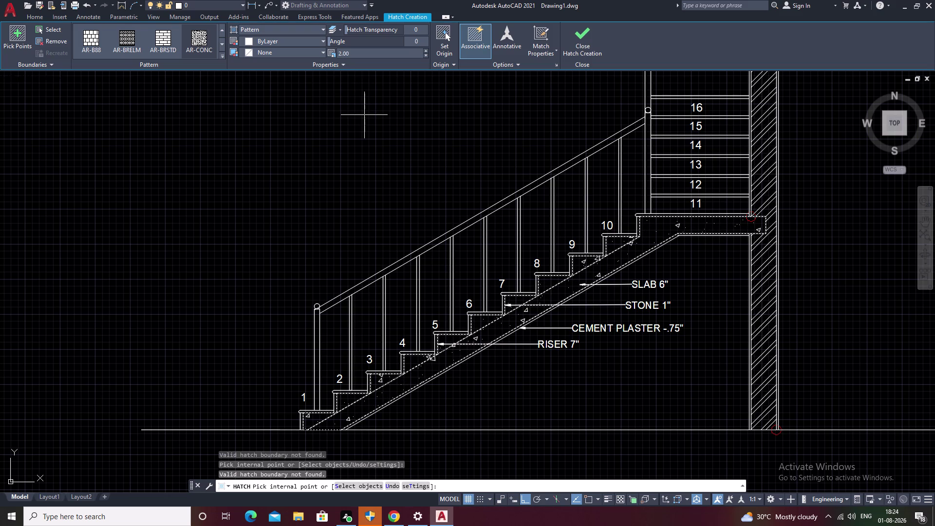
key(Escape)
middle_drag(628, 184, 465, 196)
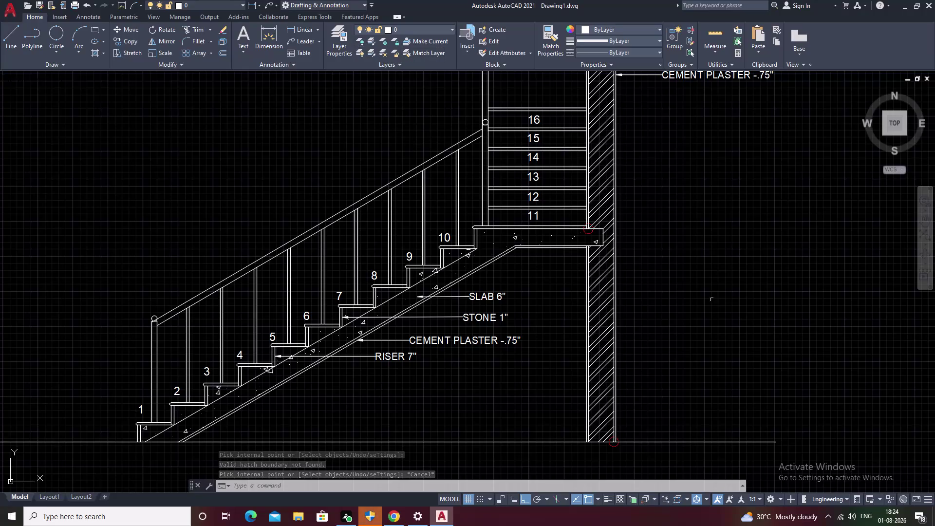
Pan to centre the wall and enter H to begin another hatch.
middle_drag(694, 309, 624, 315)
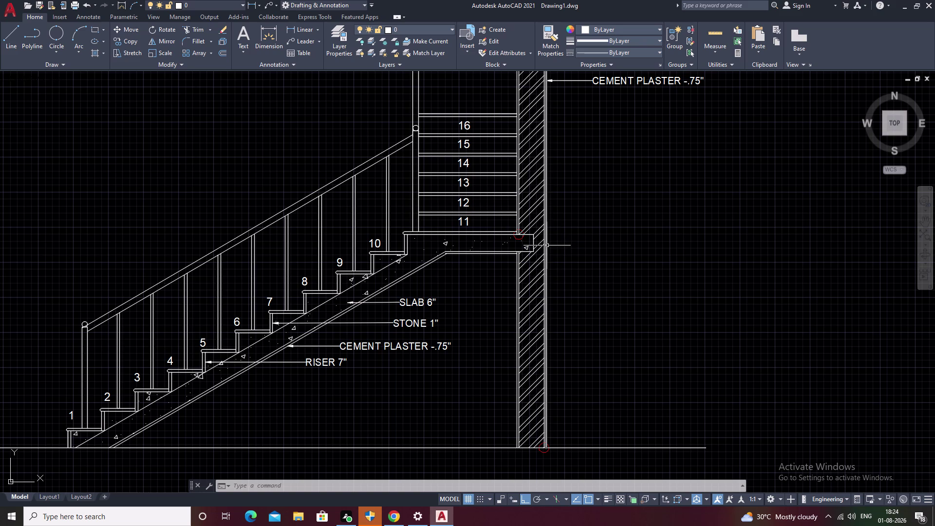
text(H)
key(space)
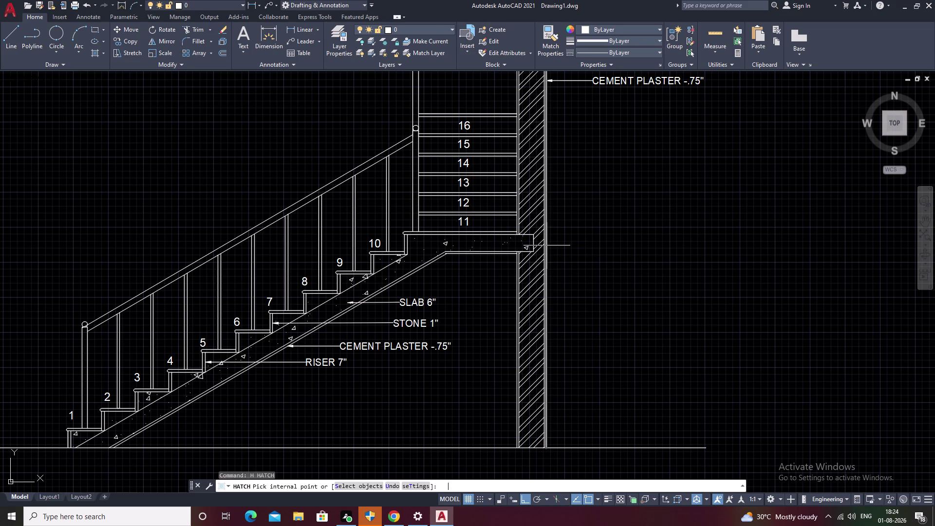
scroll(up, 3)
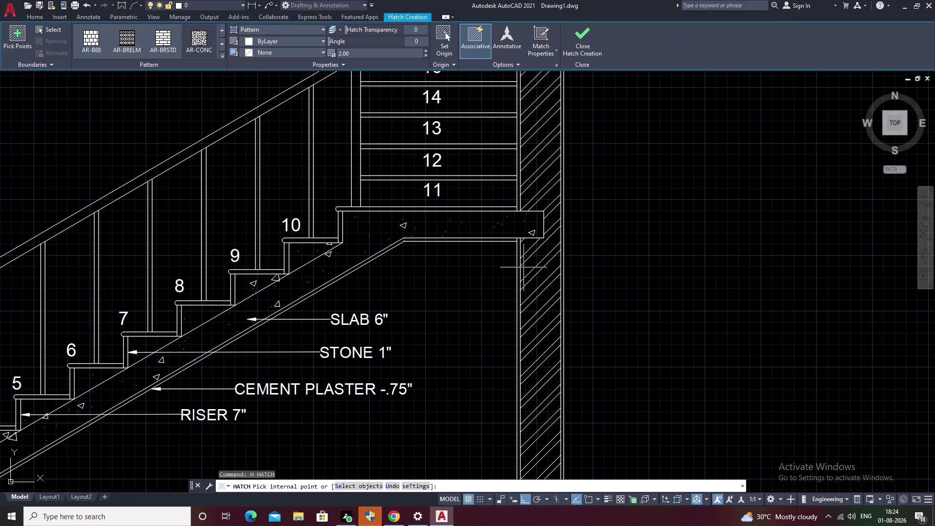
click(518, 268)
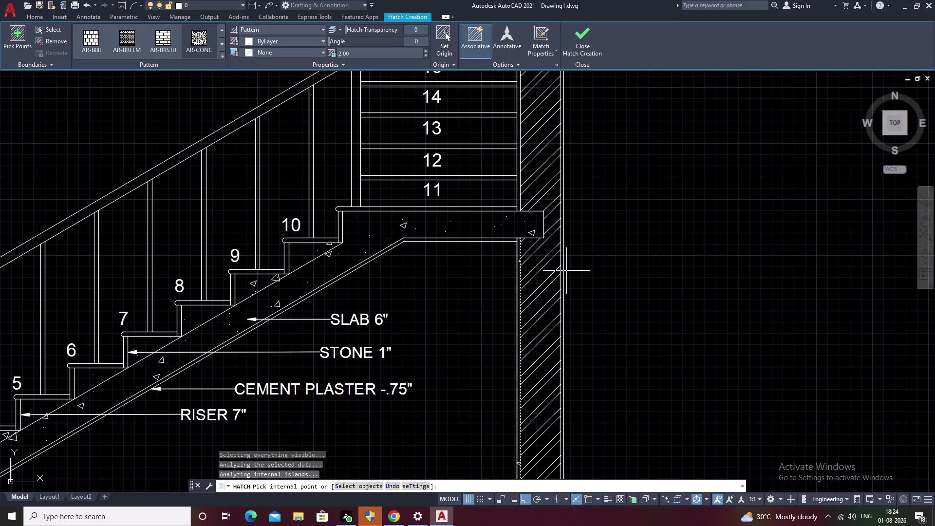
click(563, 272)
double_click(528, 261)
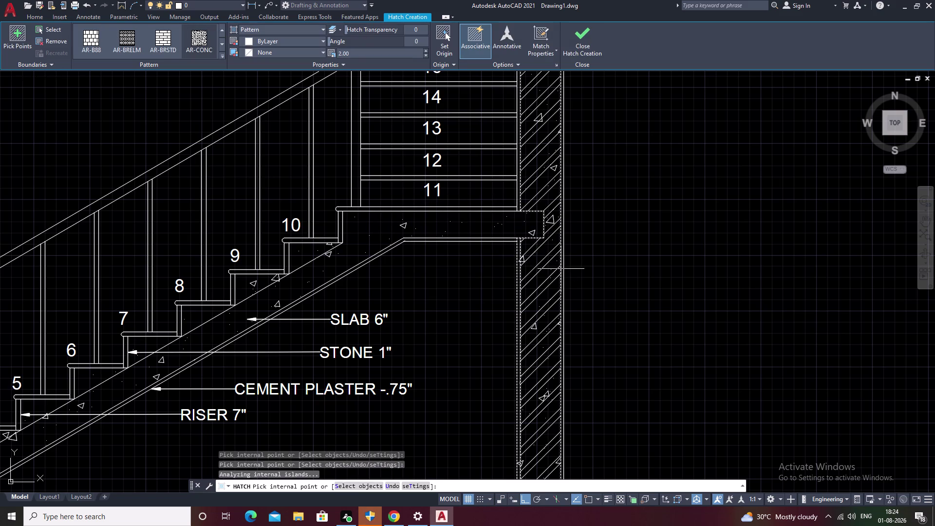
double_click(561, 275)
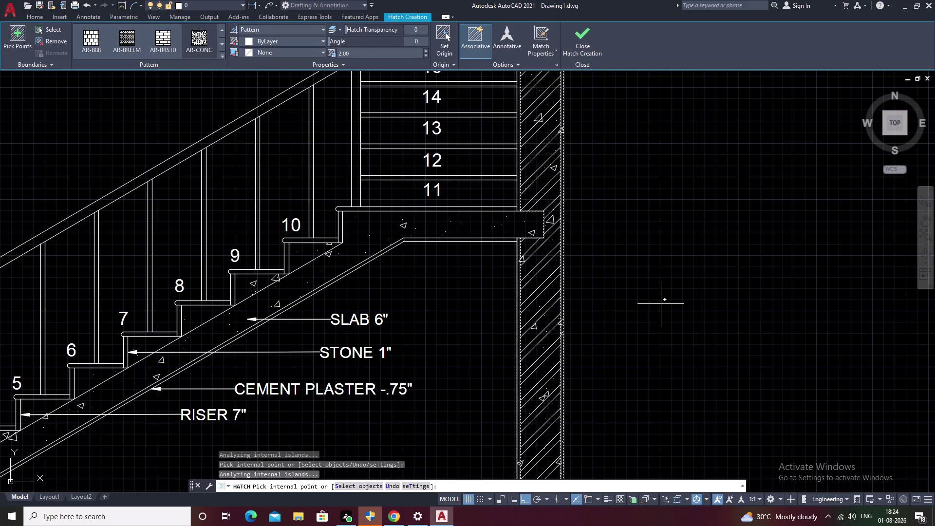
key(ctrl+z)
key(ctrl+z)
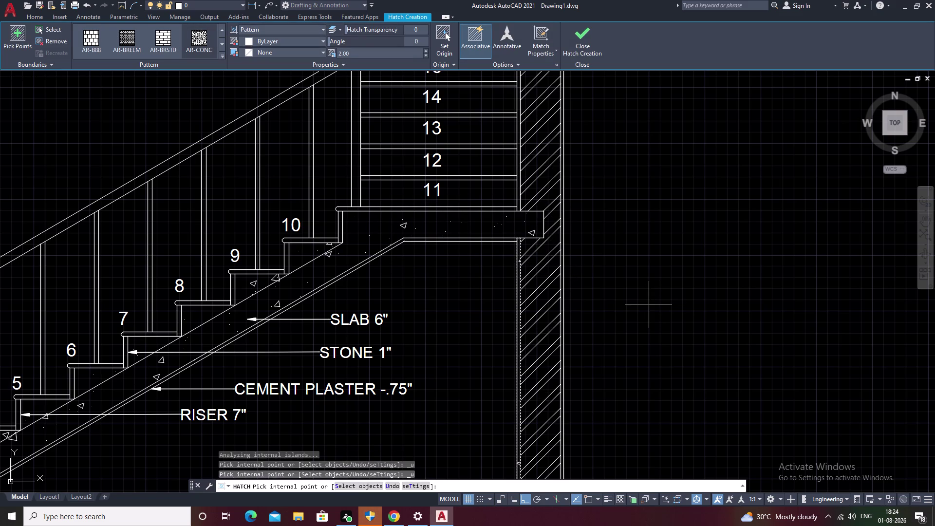
click(564, 281)
click(561, 283)
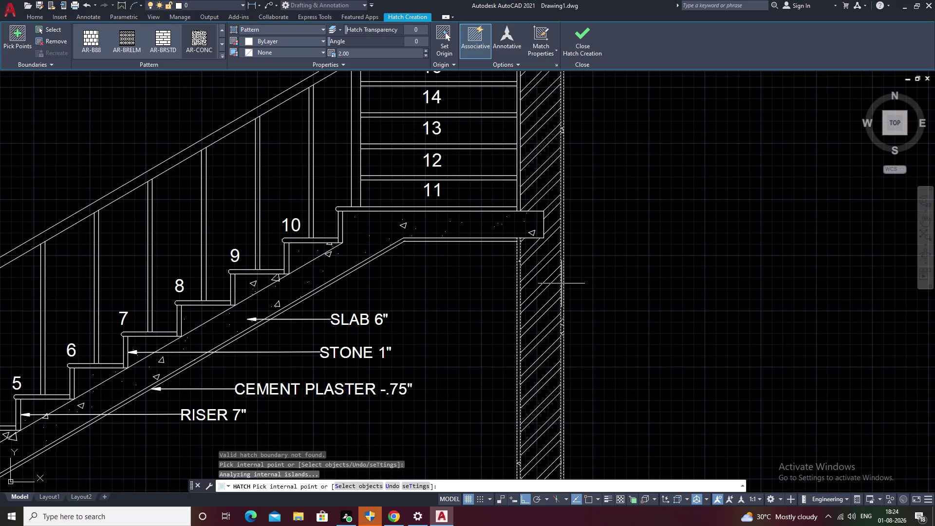
middle_drag(517, 140, 545, 231)
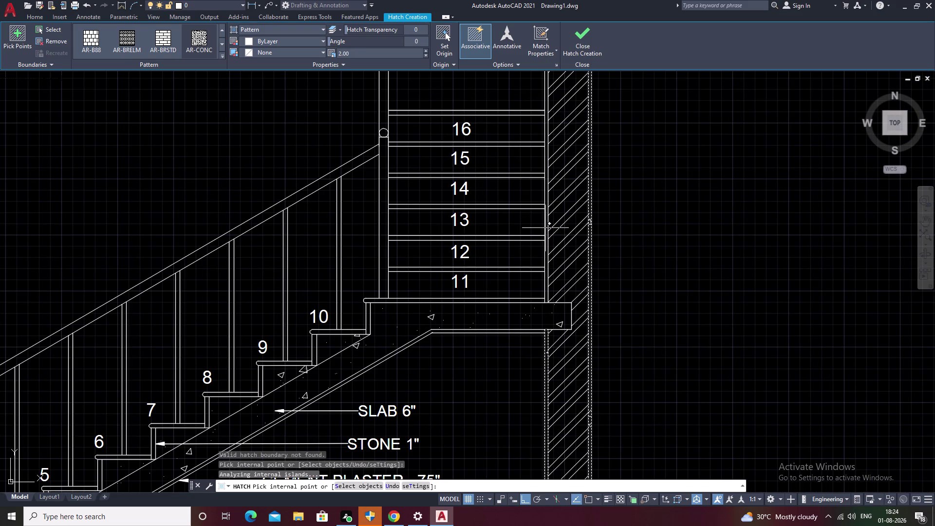
click(546, 228)
scroll(down, 3)
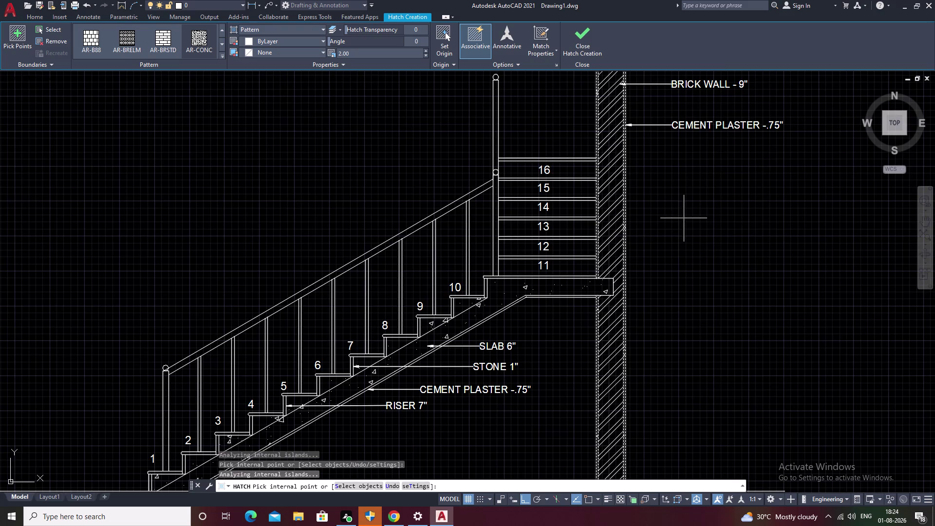
scroll(down, 3)
middle_drag(686, 210, 680, 235)
key(Escape)
scroll(down, 3)
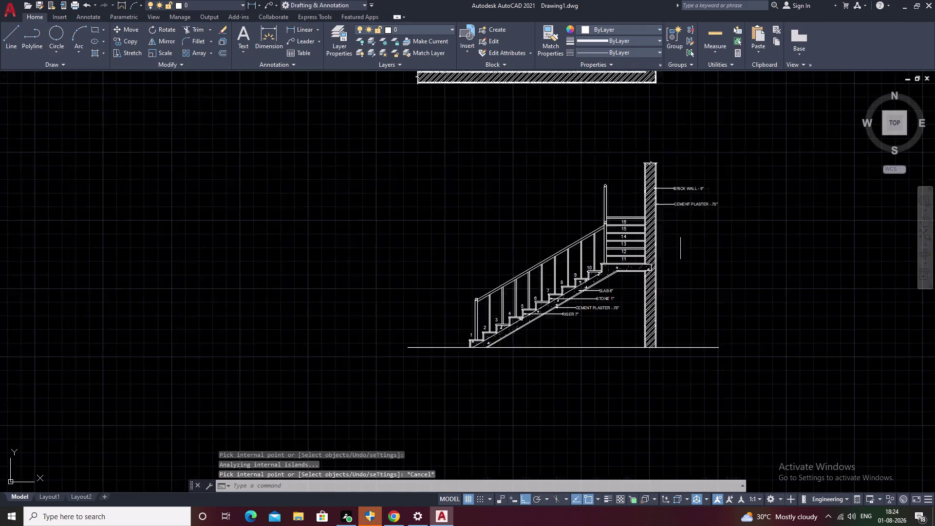
scroll(down, 3)
Select the SLAB 6", STONE 1", CEMENT PLASTER and RISER 7" multileaders.
scroll(up, 3)
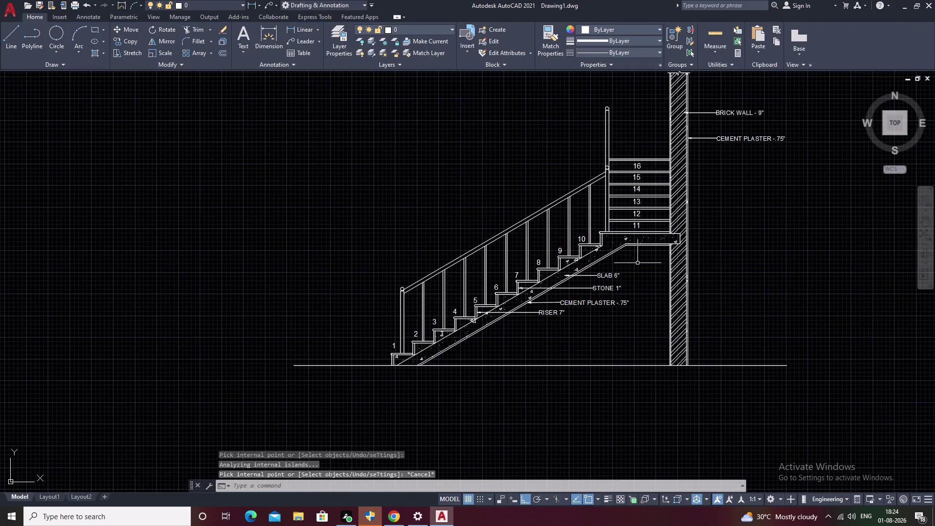
scroll(up, 3)
middle_drag(636, 262, 652, 250)
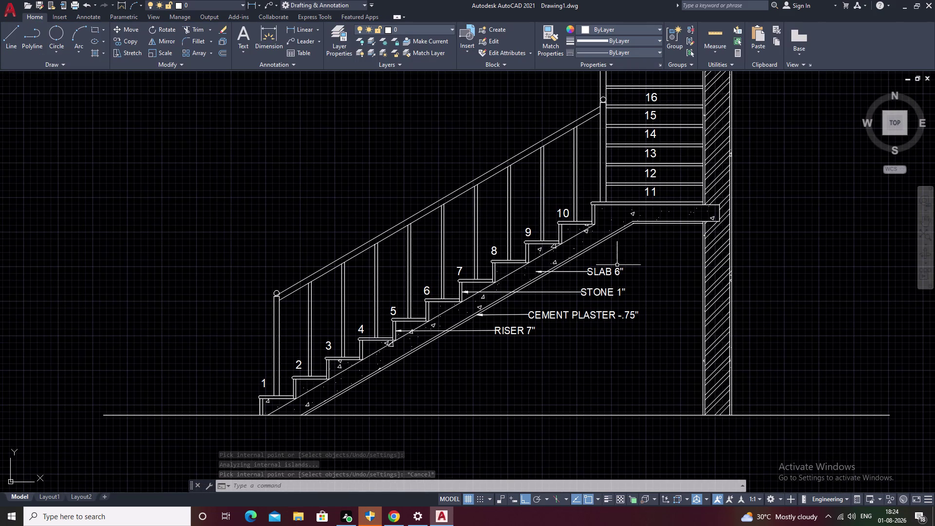
scroll(down, 3)
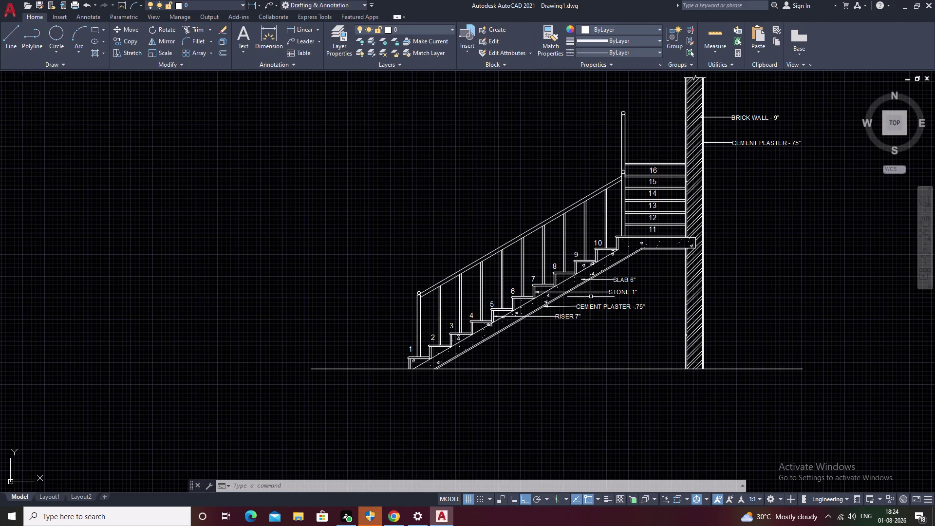
click(622, 281)
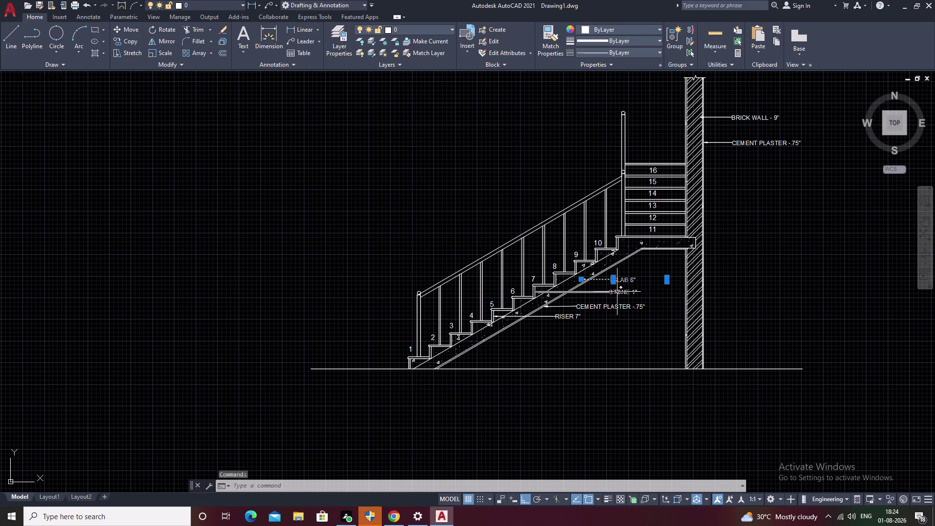
click(617, 292)
click(613, 308)
click(561, 317)
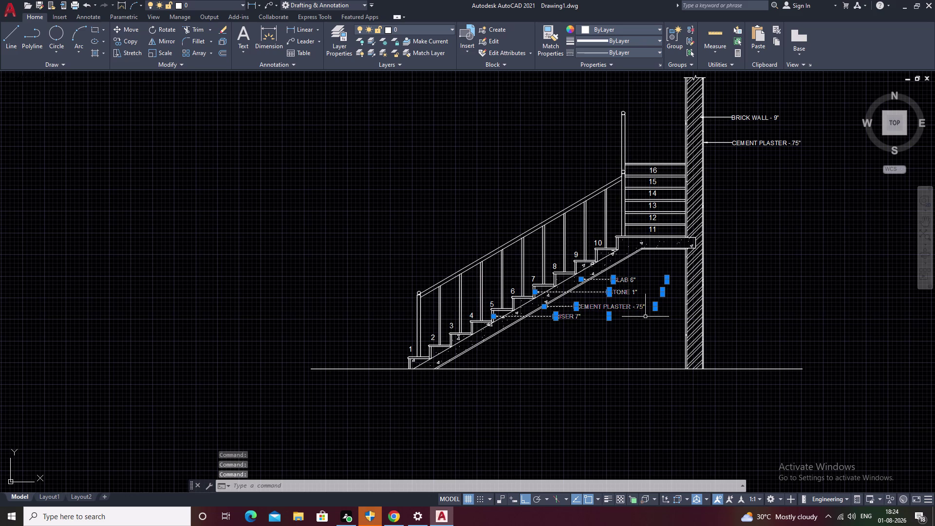
Align the selected multileaders to the SLAB 6" leader in a vertical direction.
click(316, 38)
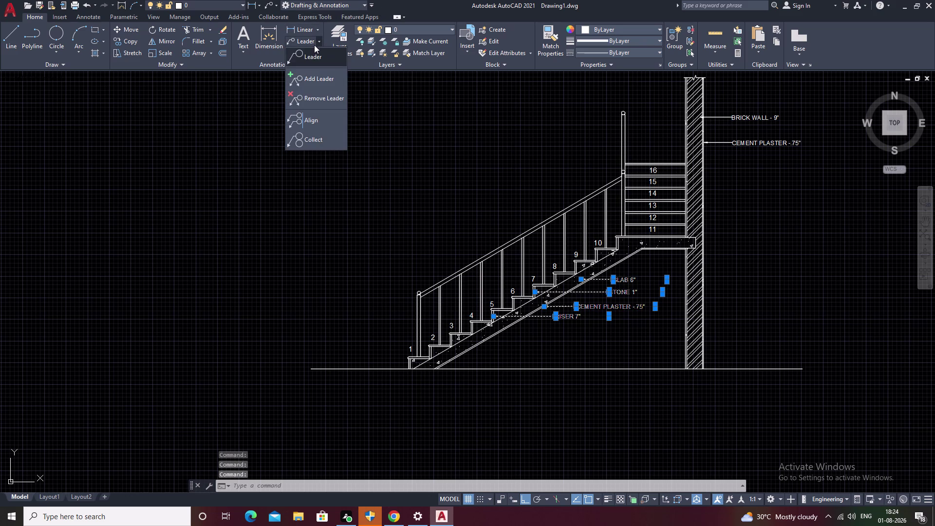
click(316, 118)
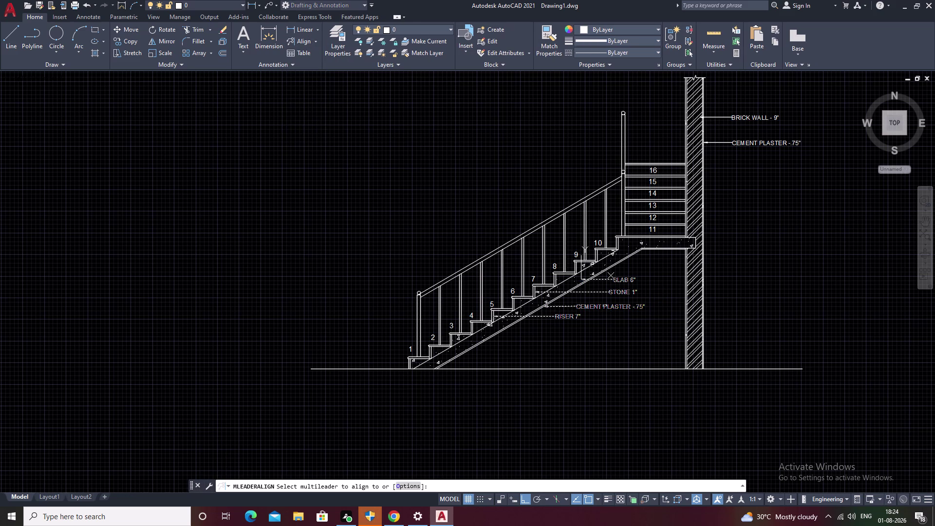
drag(613, 280, 613, 71)
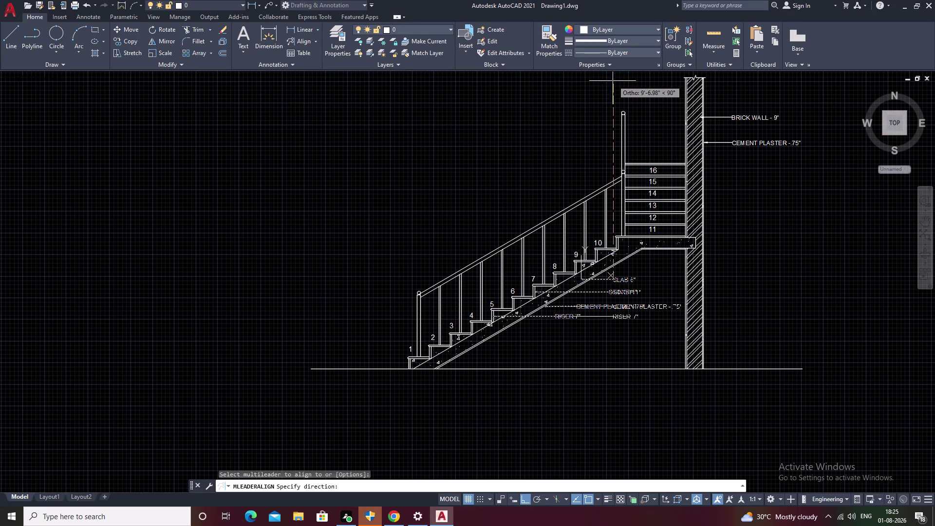
double_click(610, 95)
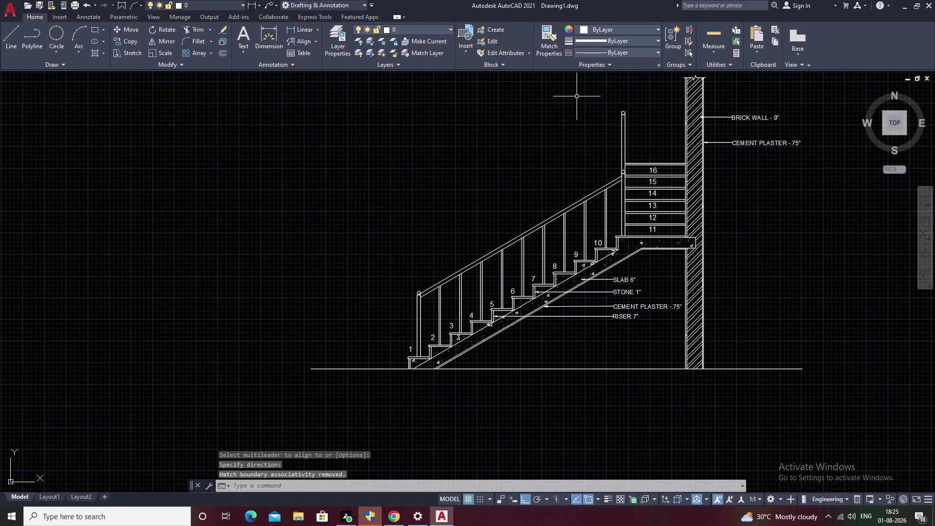
middle_drag(520, 349, 518, 308)
scroll(up, 3)
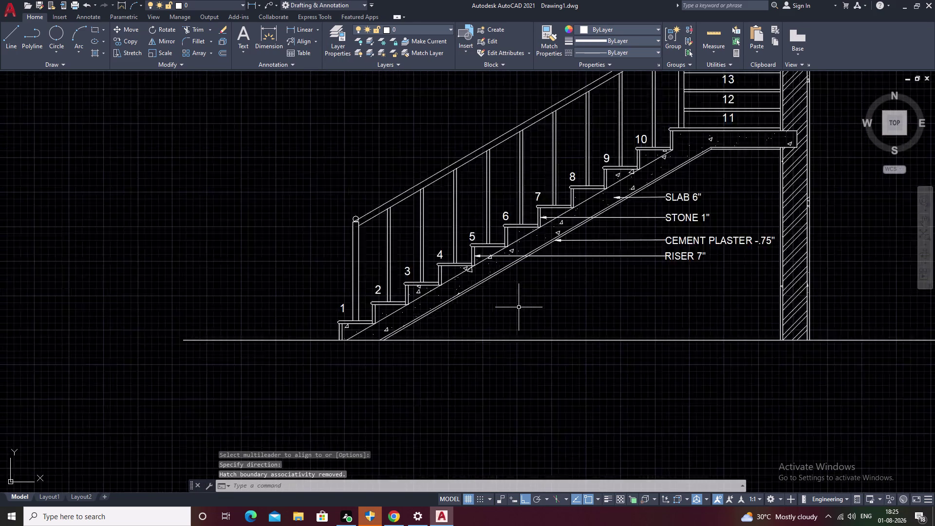
middle_drag(516, 284, 412, 313)
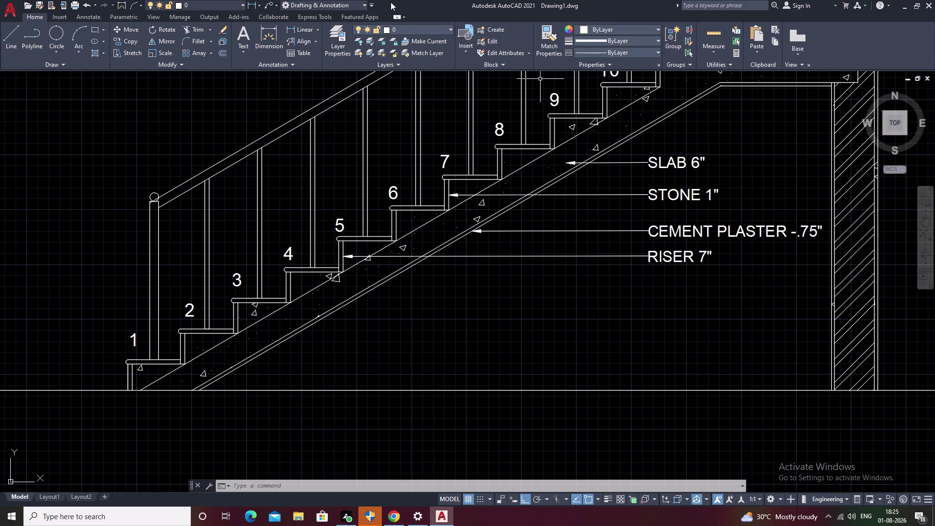
click(312, 43)
click(315, 43)
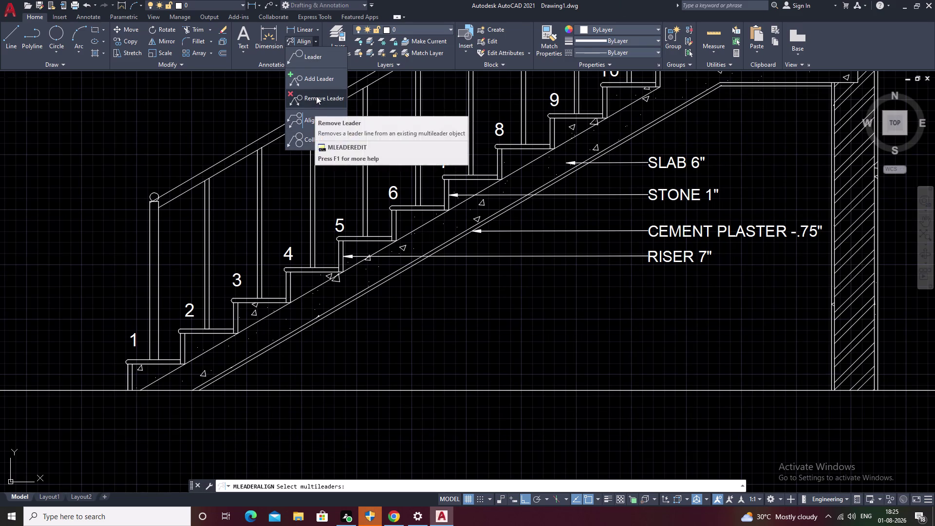
click(310, 142)
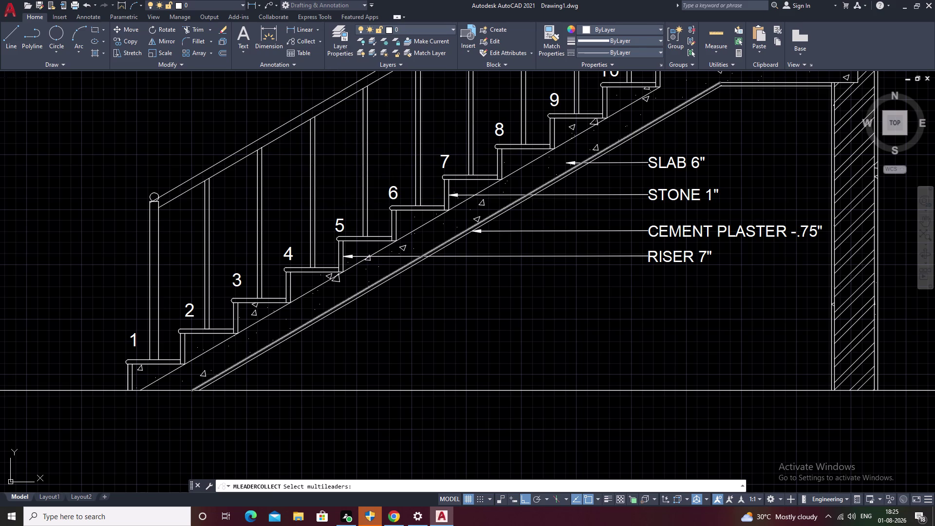
click(305, 274)
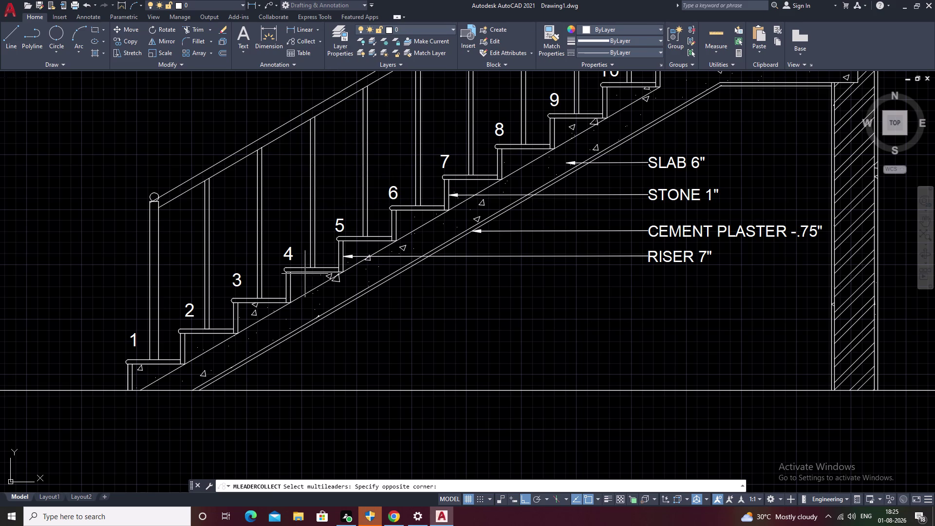
click(391, 334)
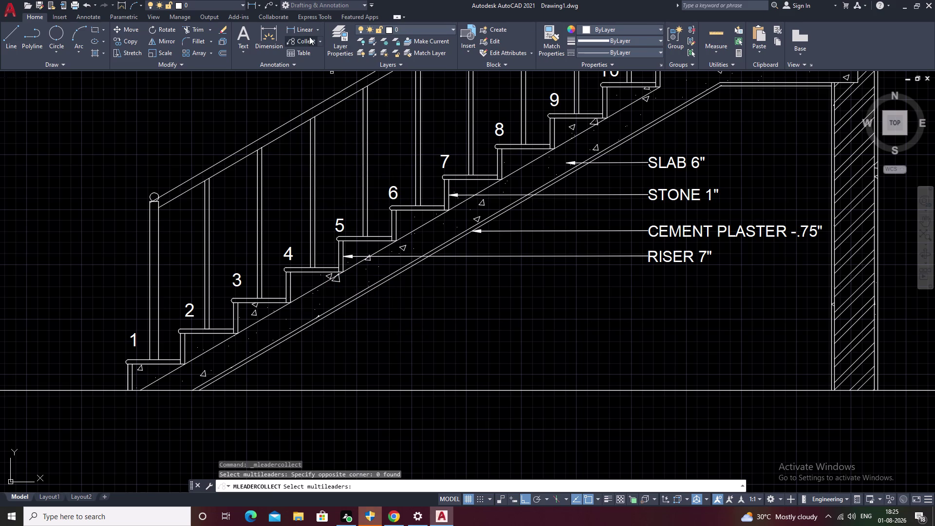
click(303, 42)
click(309, 272)
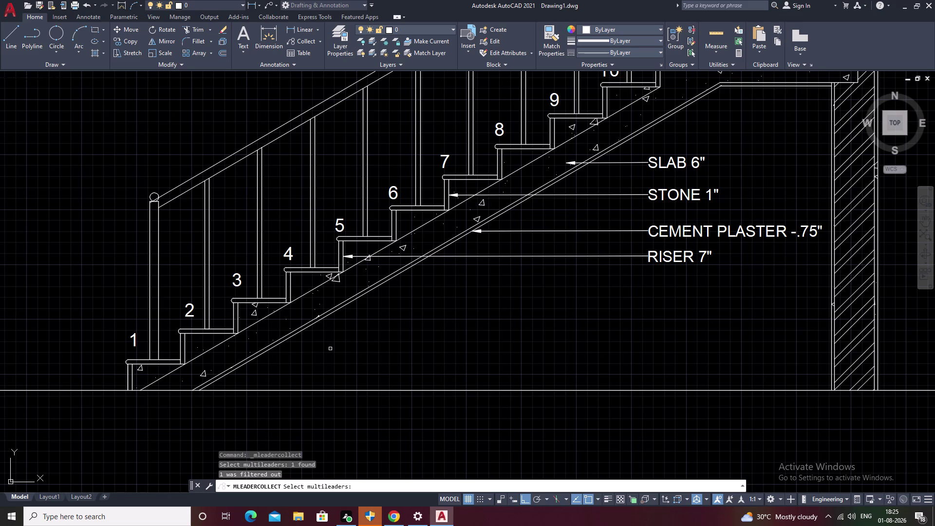
click(290, 283)
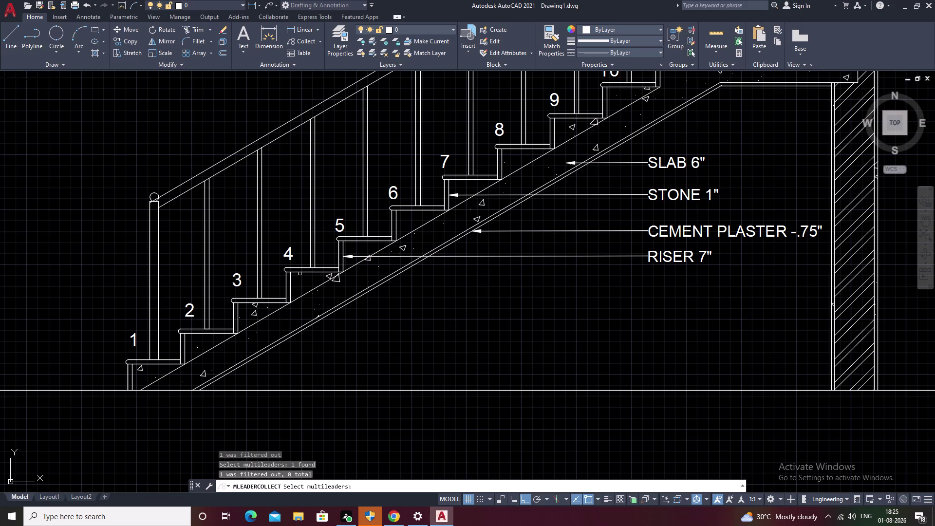
click(299, 274)
click(383, 322)
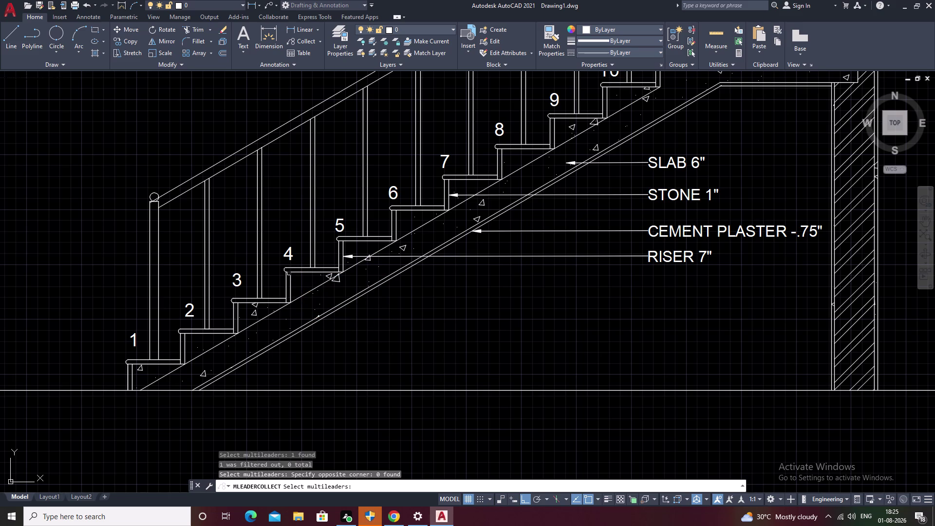
scroll(up, 3)
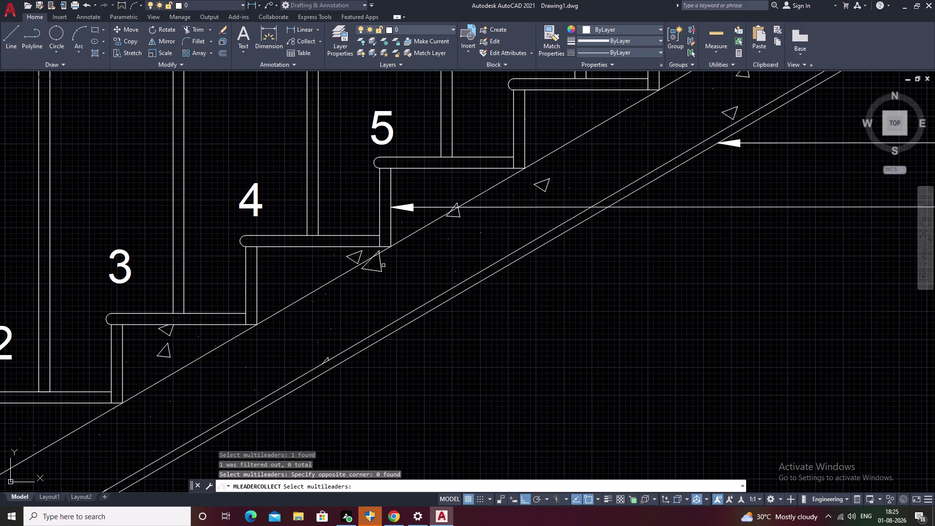
click(411, 206)
scroll(down, 3)
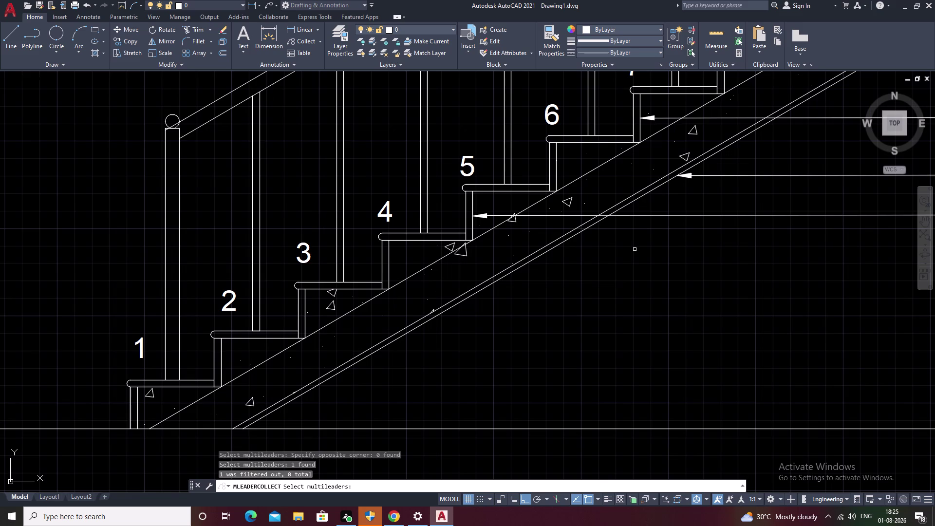
click(683, 177)
scroll(down, 3)
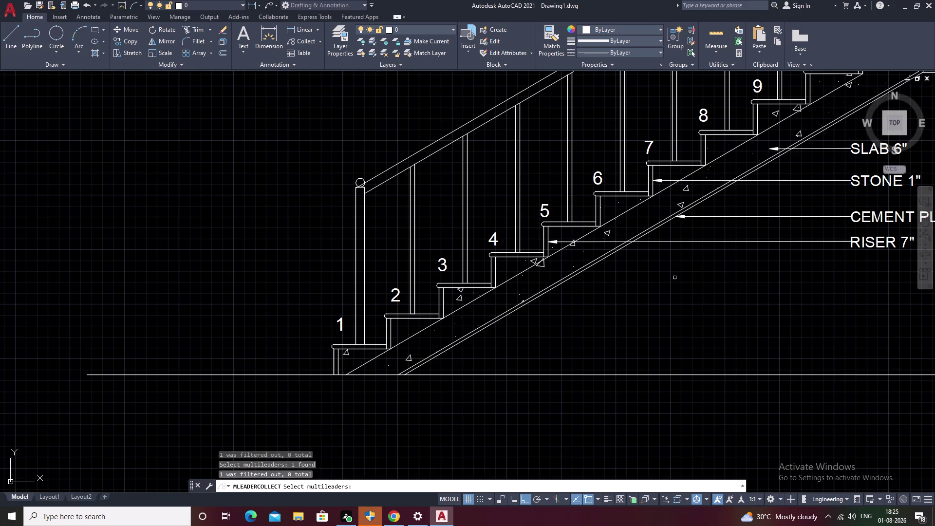
key(Escape)
key(Escape)
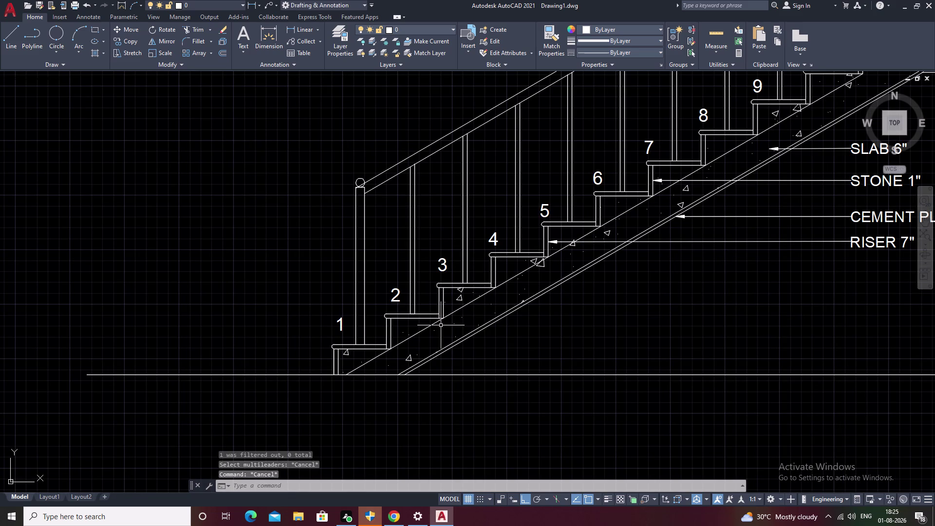
middle_drag(404, 343, 478, 303)
scroll(down, 3)
middle_drag(597, 290, 445, 311)
scroll(up, 3)
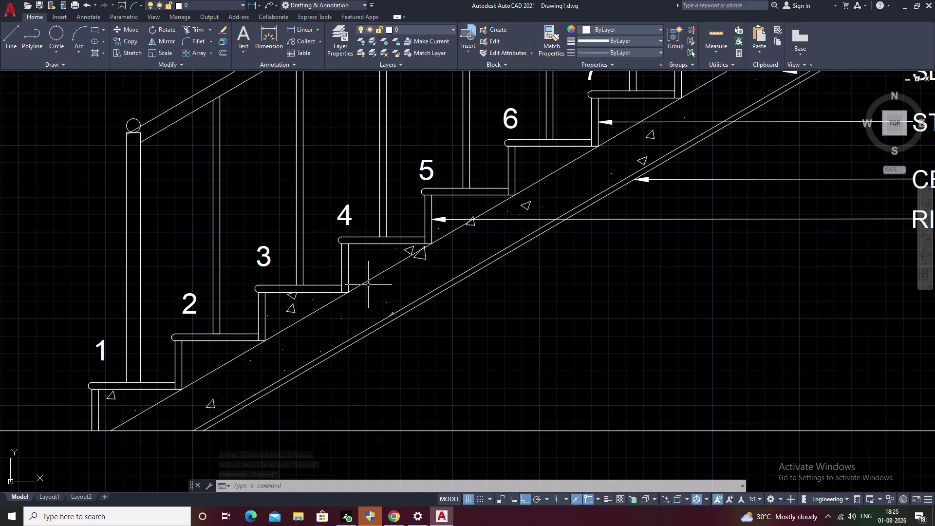
Start a line below the fourth tread, then cancel it without drawing.
key(l)
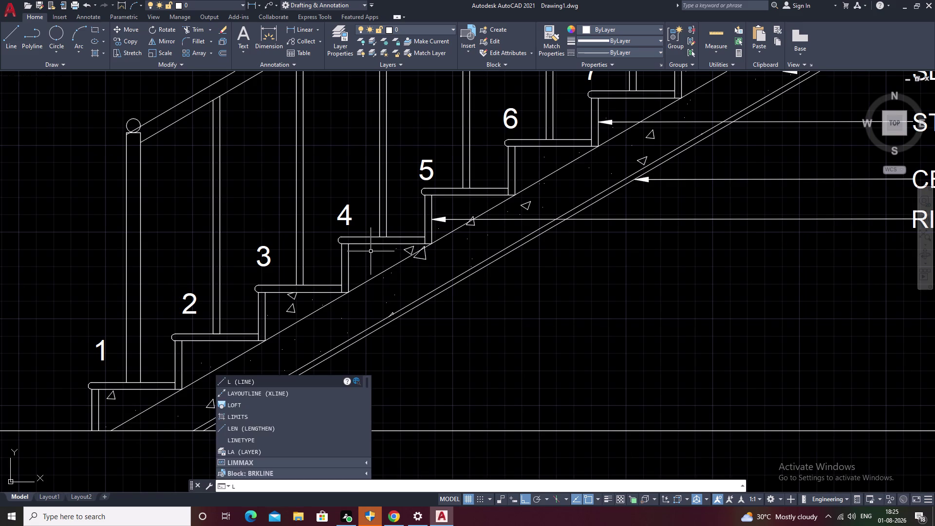
key(space)
click(380, 244)
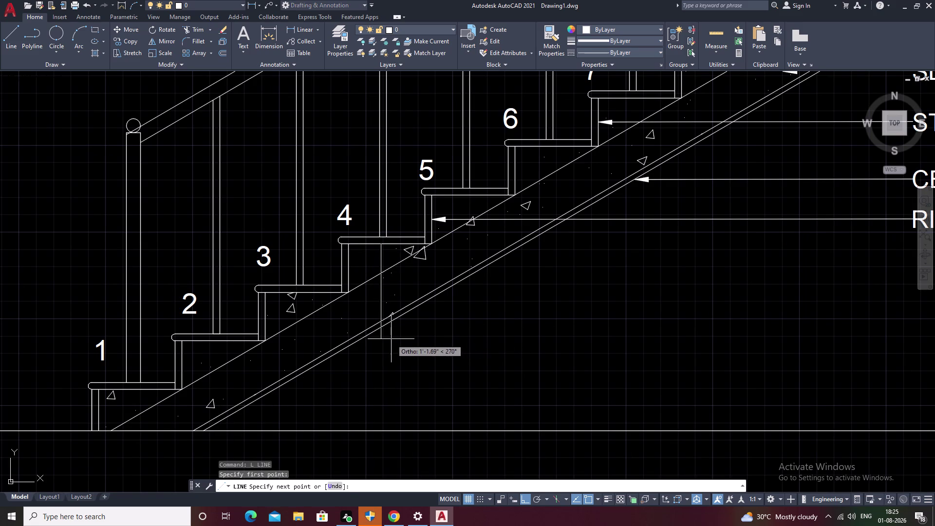
key(Escape)
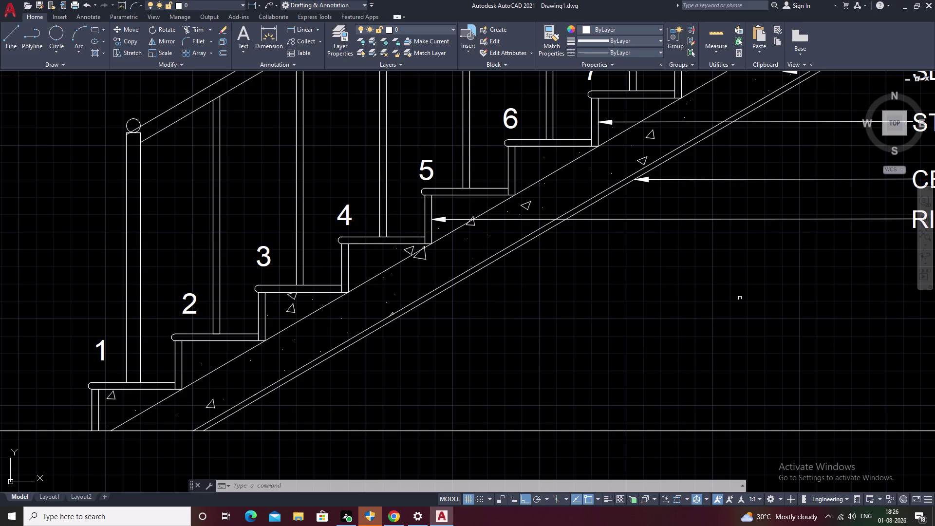
key(Escape)
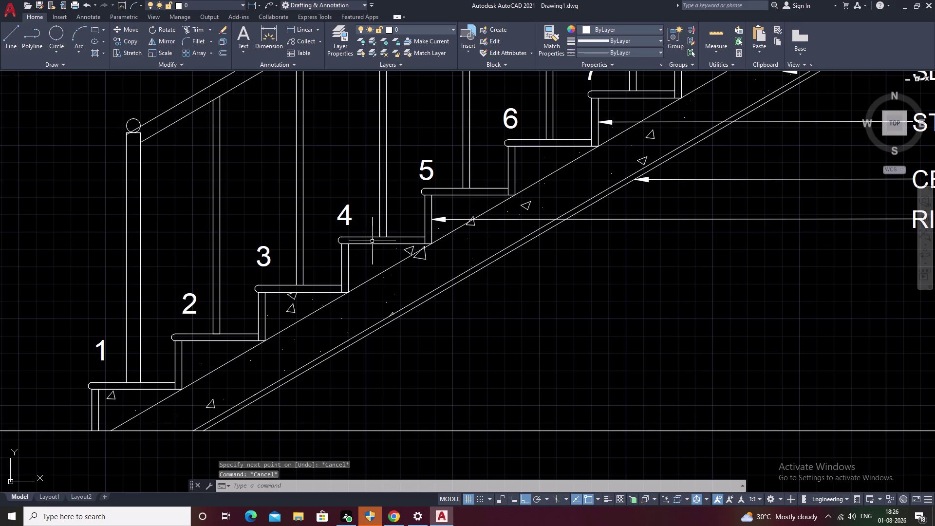
Bring up the Leader choices in the Annotation panel.
double_click(303, 38)
click(318, 41)
click(308, 52)
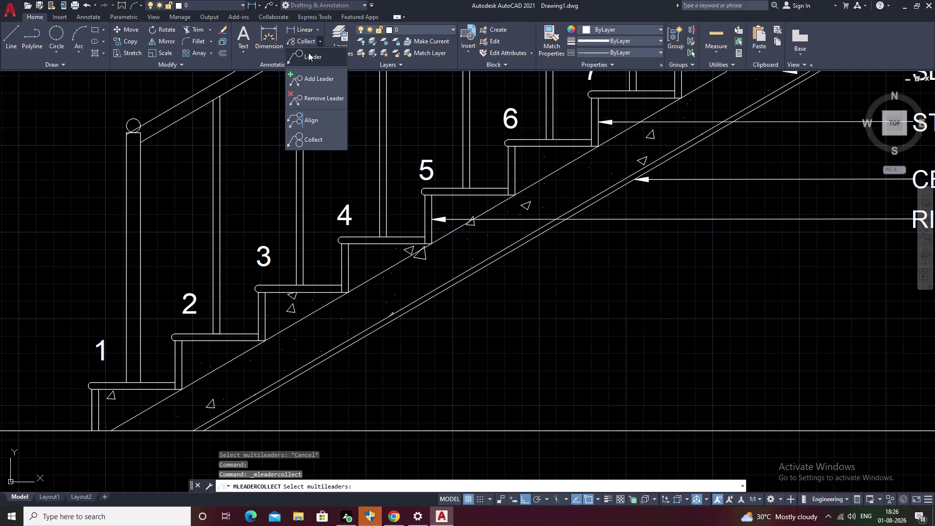
Place a leader from the underside of the fourth tread to a landing below.
click(374, 244)
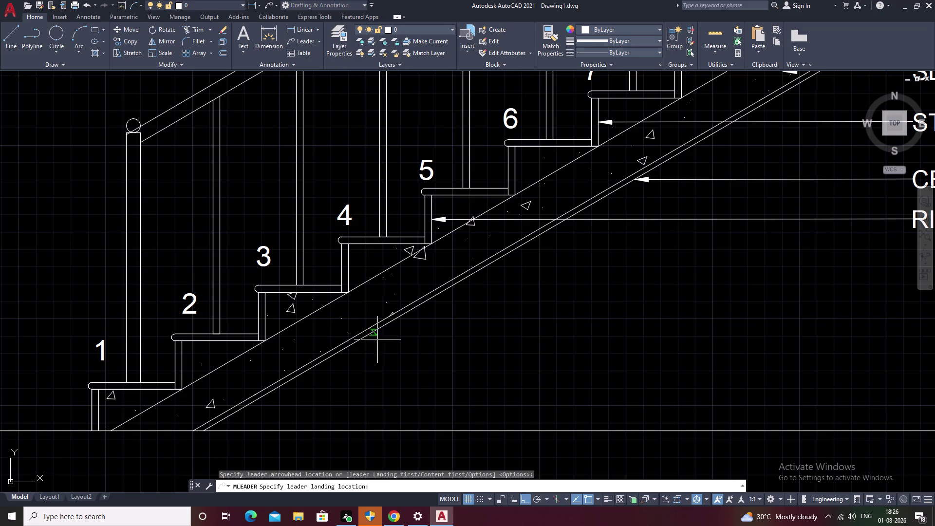
click(443, 367)
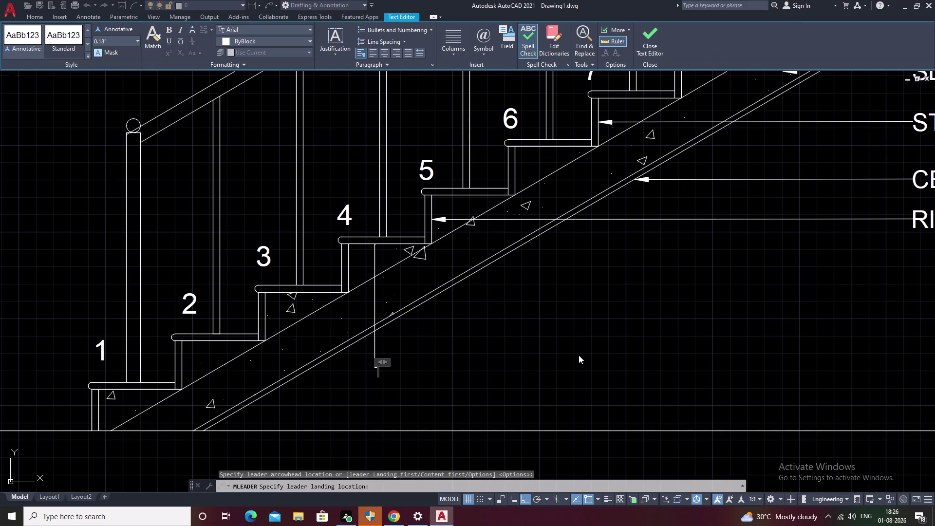
scroll(up, 3)
scroll(up, 3)
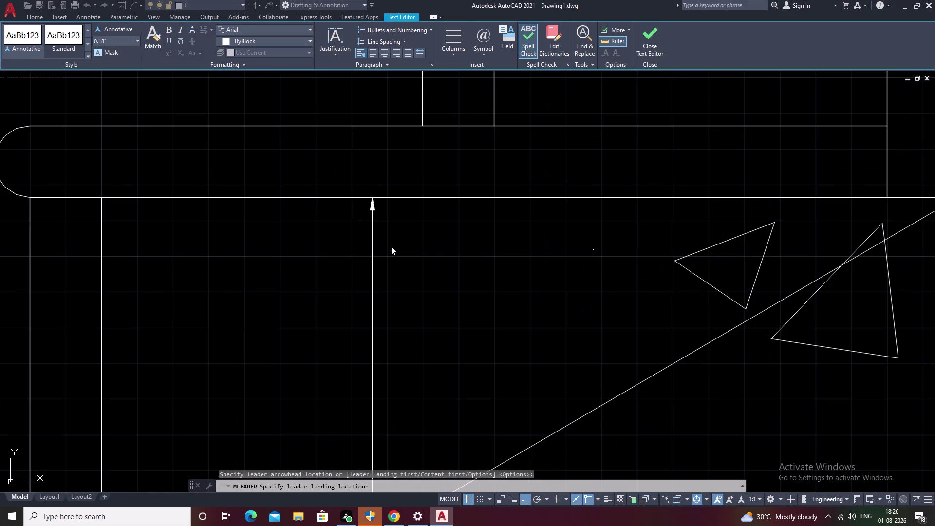
key(p)
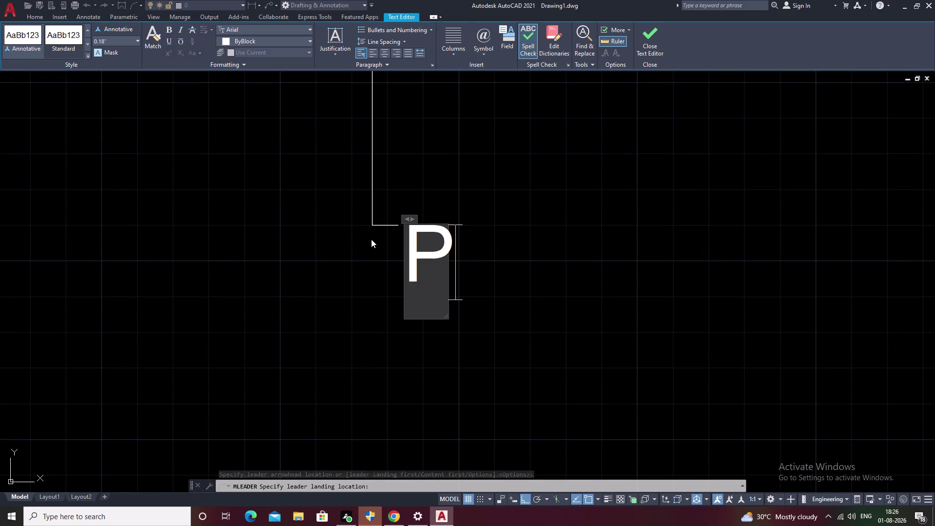
key(BackSpace)
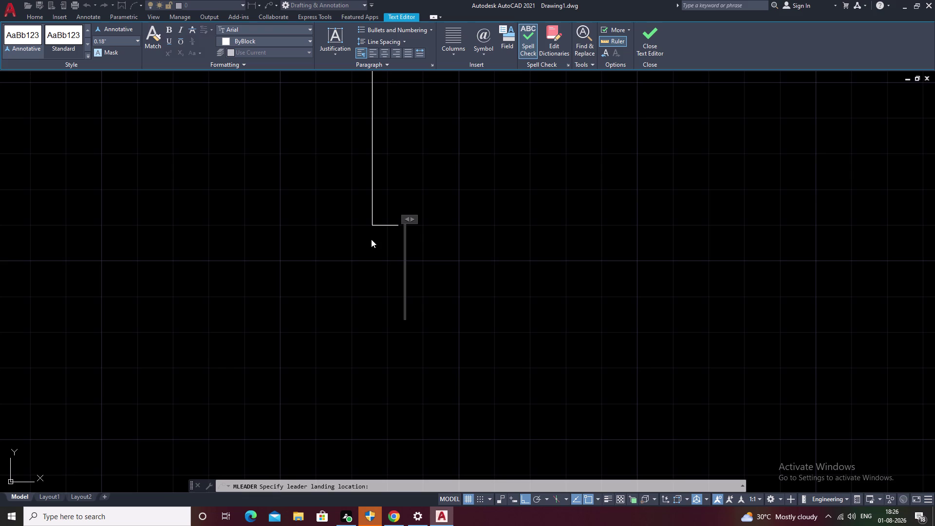
scroll(down, 3)
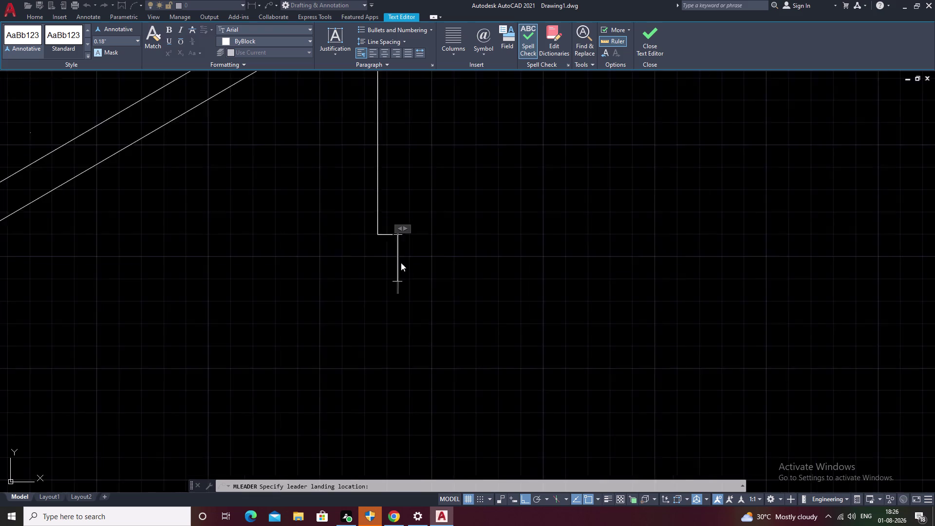
scroll(down, 3)
middle_drag(522, 239, 368, 312)
scroll(down, 3)
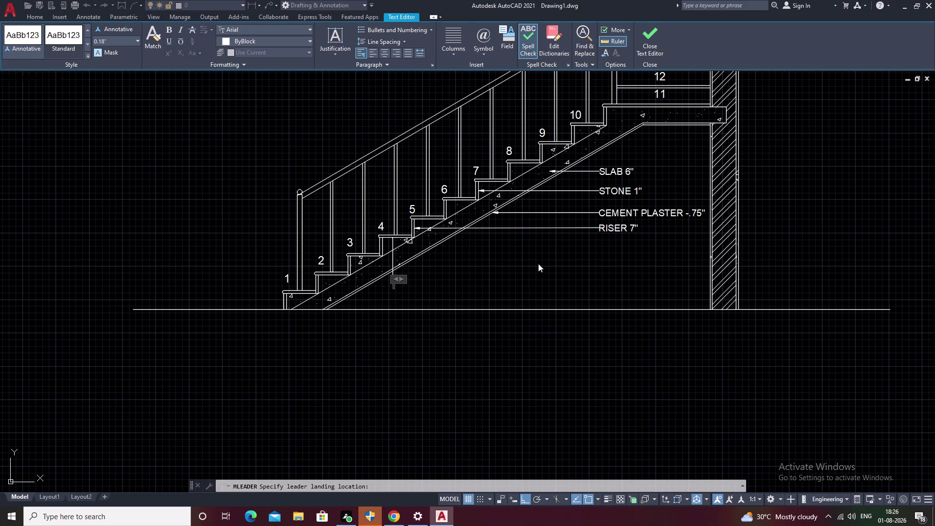
scroll(up, 3)
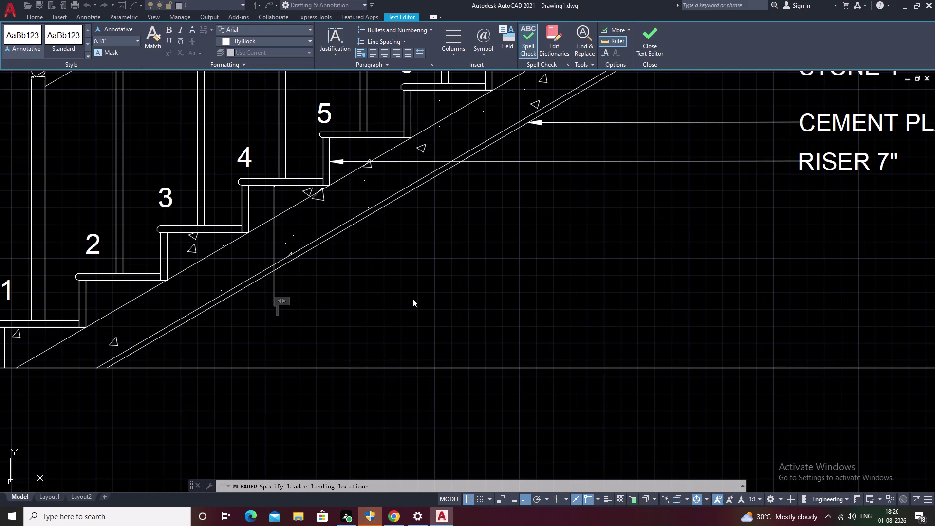
Enter TE as the leader text and select the new leader.
text(TE)
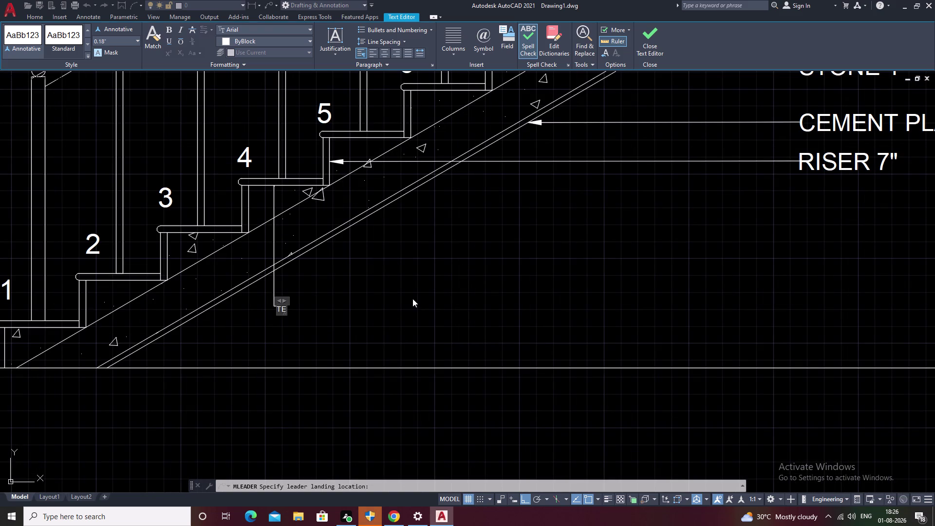
key(Escape)
scroll(up, 3)
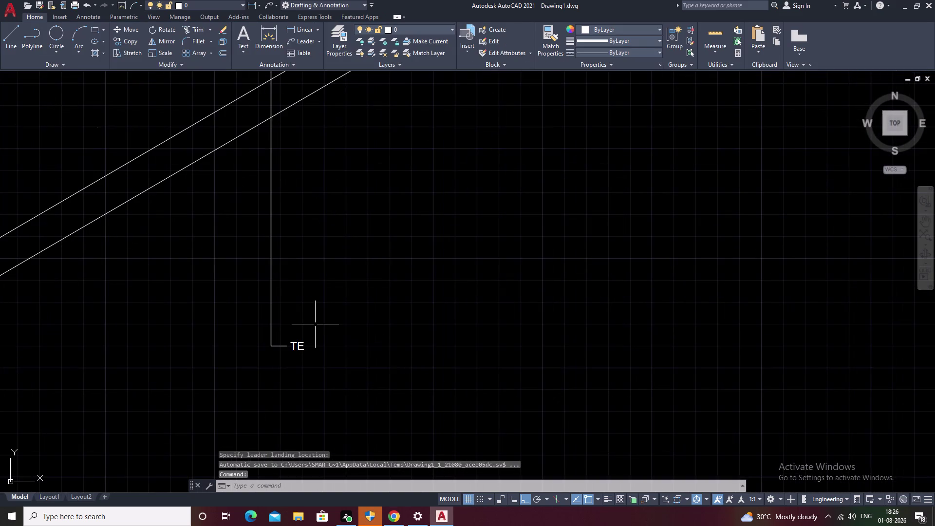
middle_drag(295, 334, 525, 376)
scroll(down, 3)
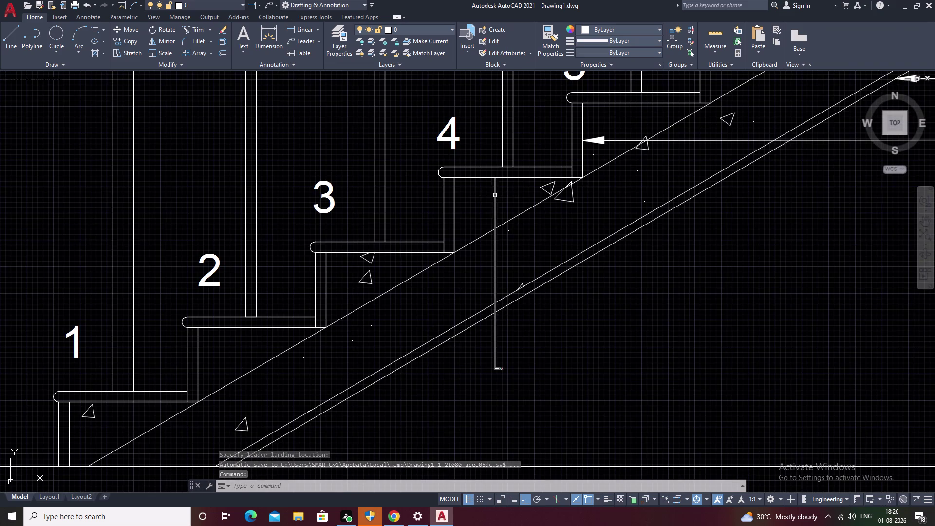
click(495, 195)
Open Properties for the TE leader and set its arrowhead size to 2.
text(P)
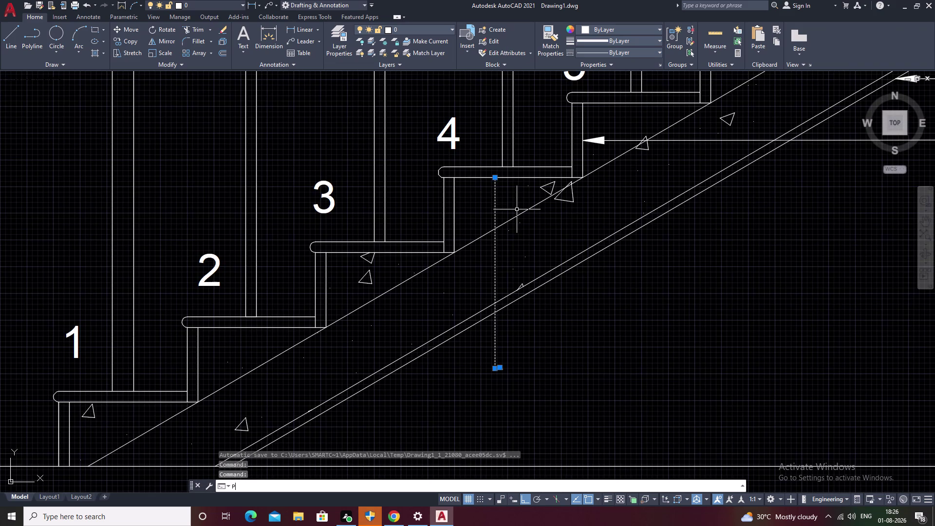
text(R)
key(space)
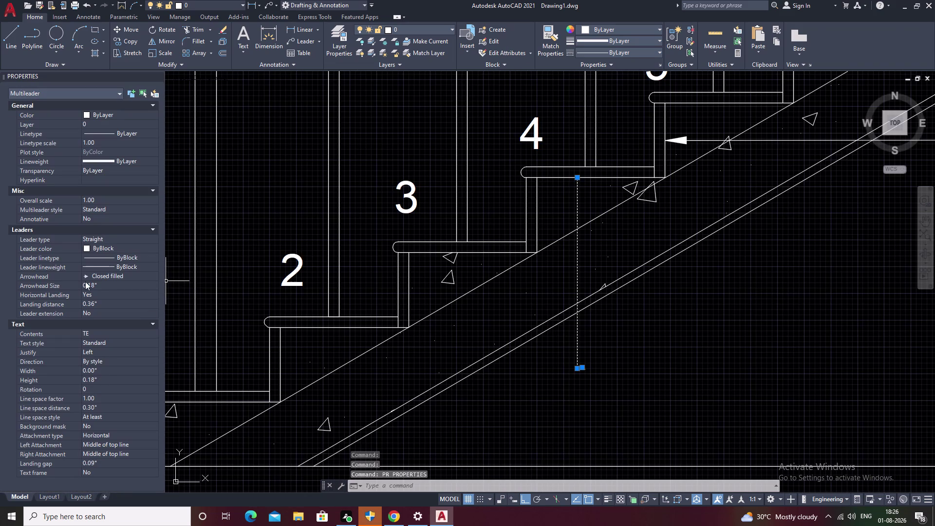
drag(102, 284, 83, 287)
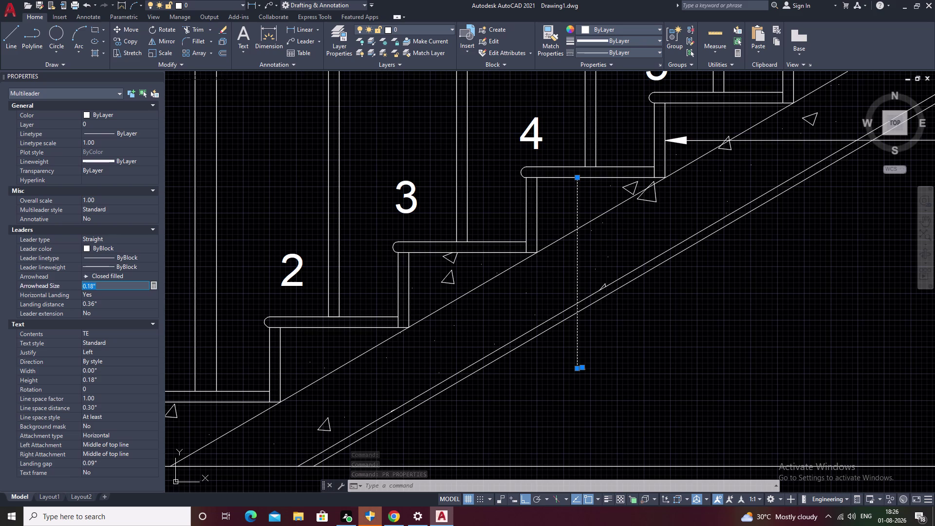
key(BackSpace)
key(2)
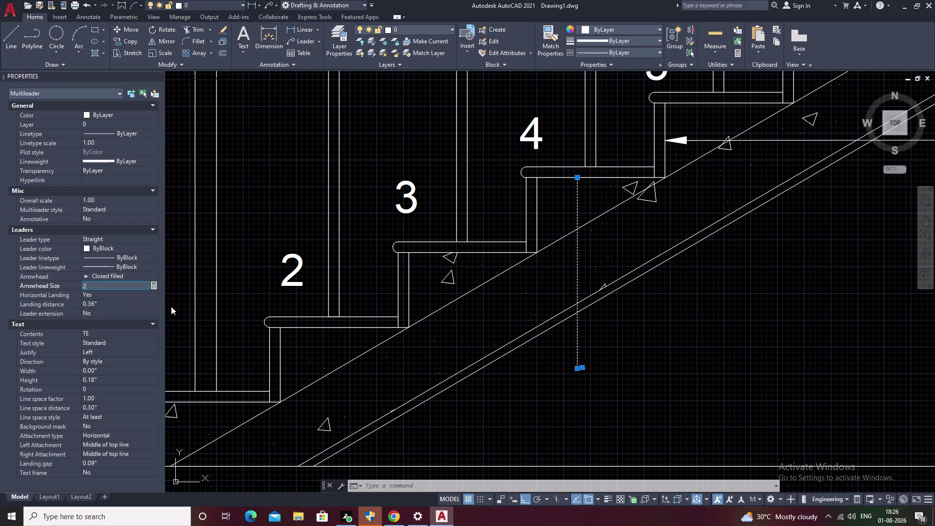
click(174, 307)
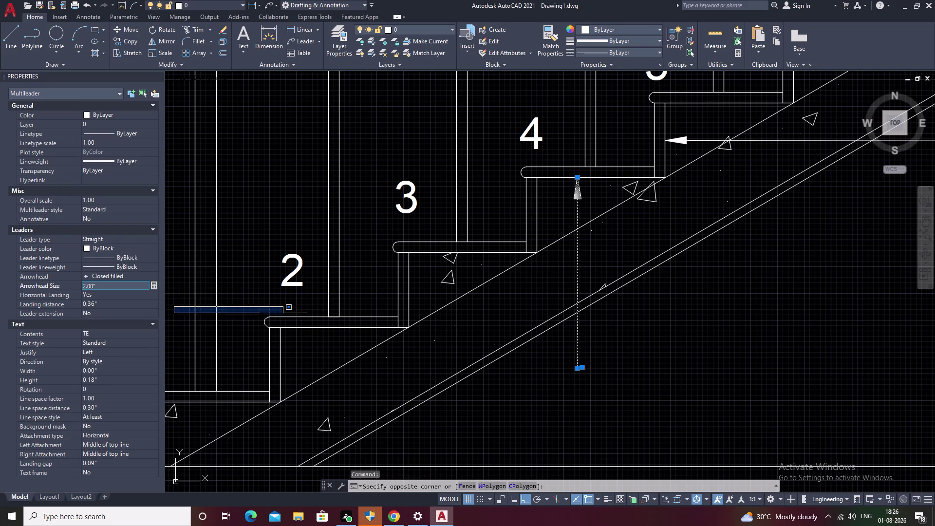
key(Escape)
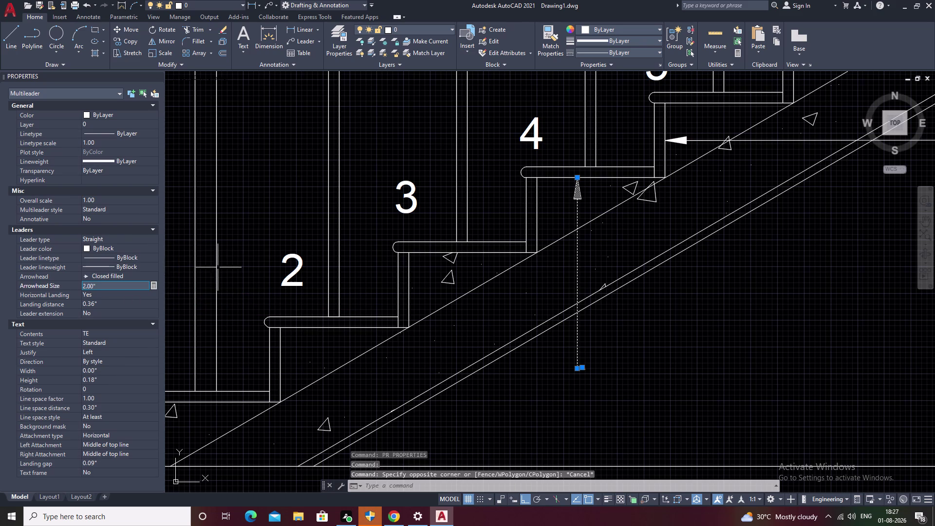
Set the leader text height to 2 and close the Properties palette.
click(101, 378)
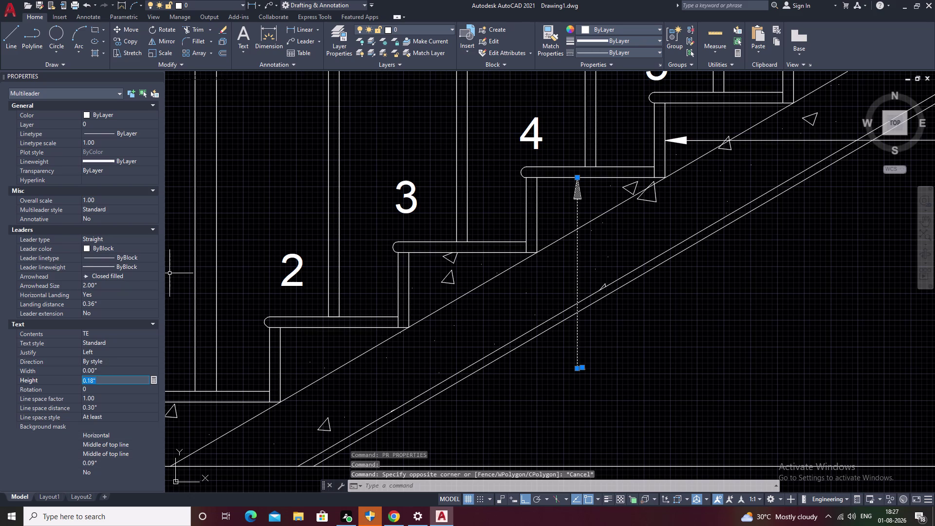
drag(98, 378, 93, 378)
key(BackSpace)
key(BackSpace)
key(BackSpace)
key(BackSpace)
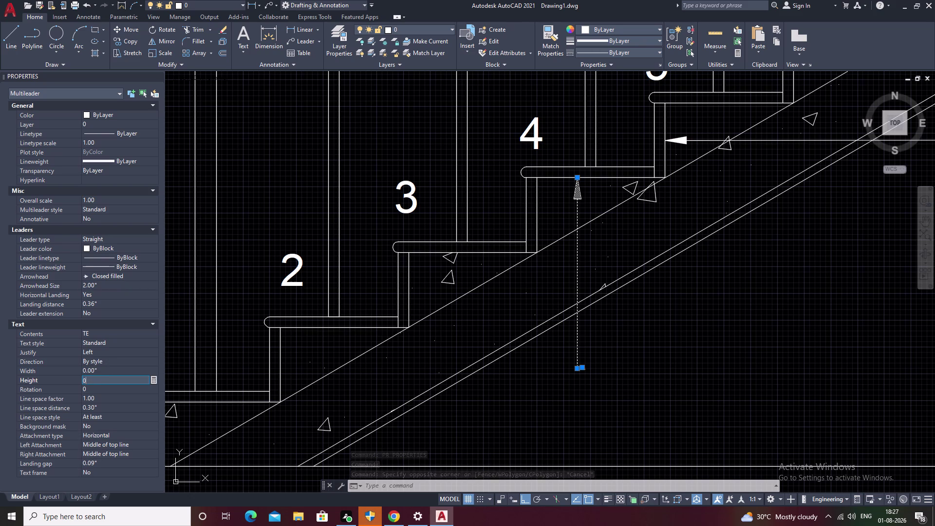
key(BackSpace)
text(2)
key(space)
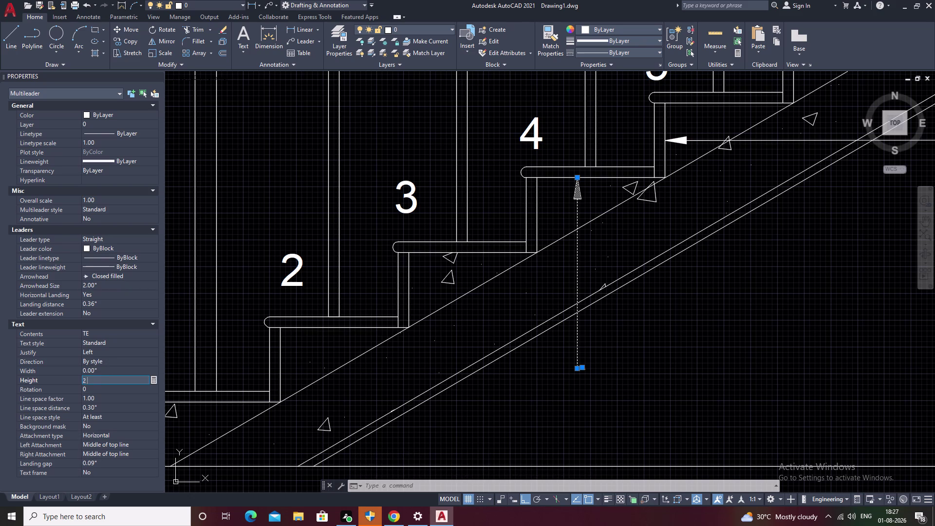
click(182, 345)
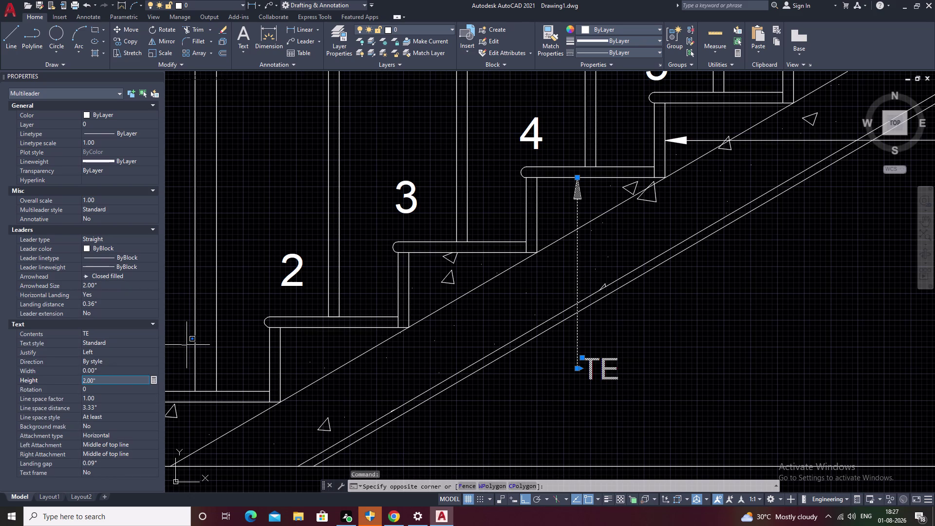
key(Escape)
key(Escape)
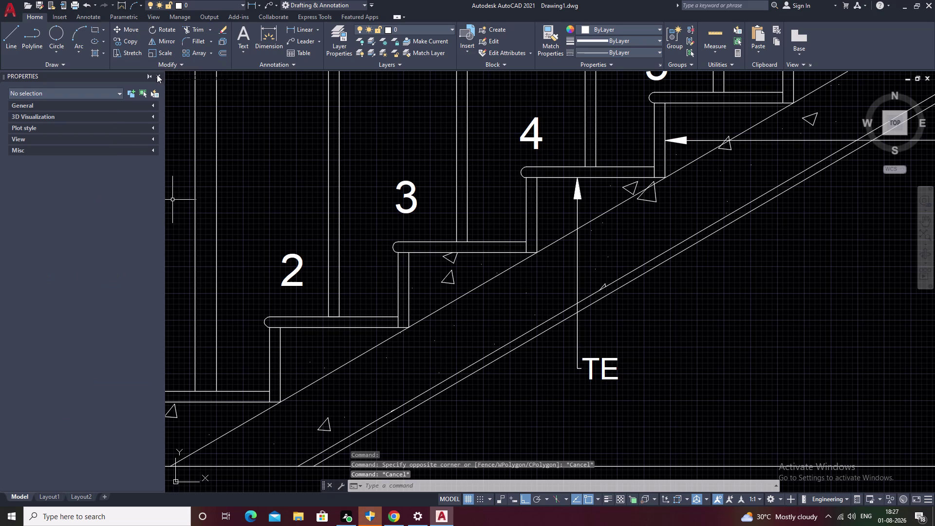
click(157, 75)
Grip-stretch the leader landing to move the TE label further right.
middle_drag(658, 322, 602, 339)
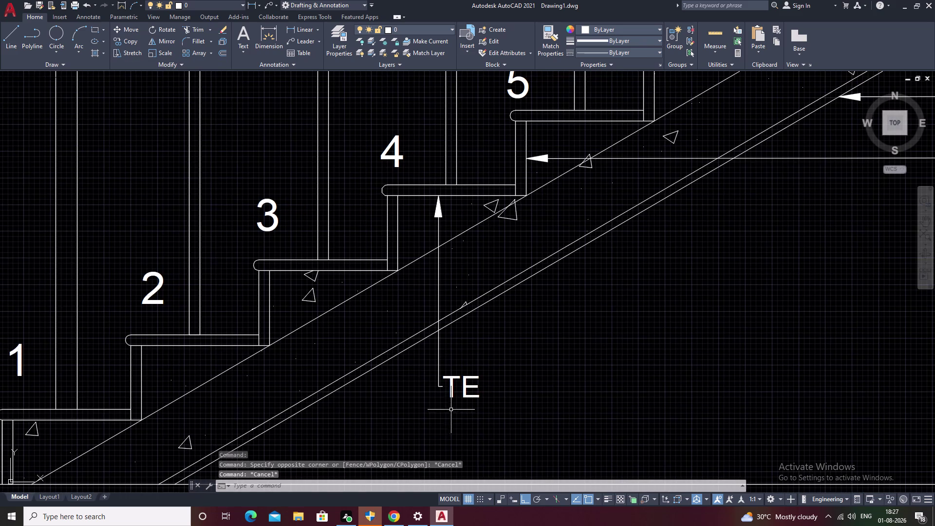
scroll(up, 3)
click(426, 374)
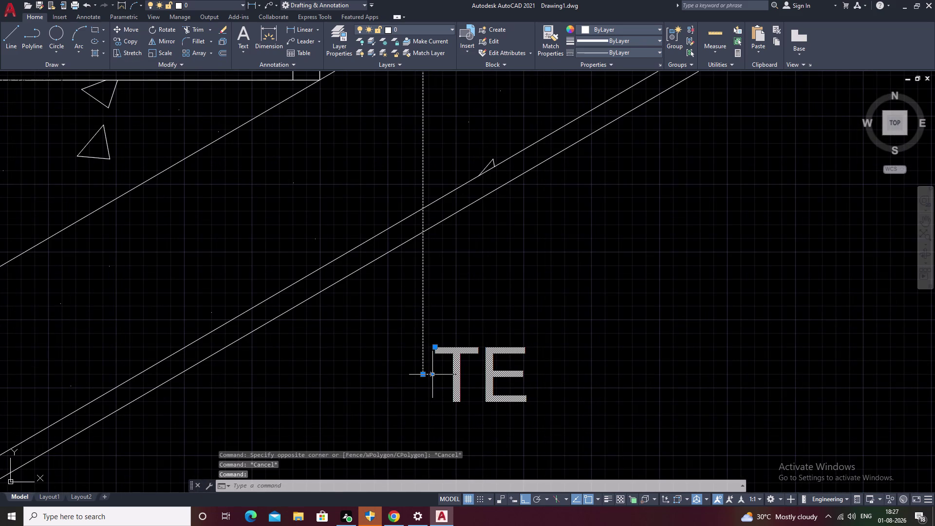
click(433, 374)
click(658, 358)
middle_drag(677, 371, 453, 380)
click(563, 381)
key(Escape)
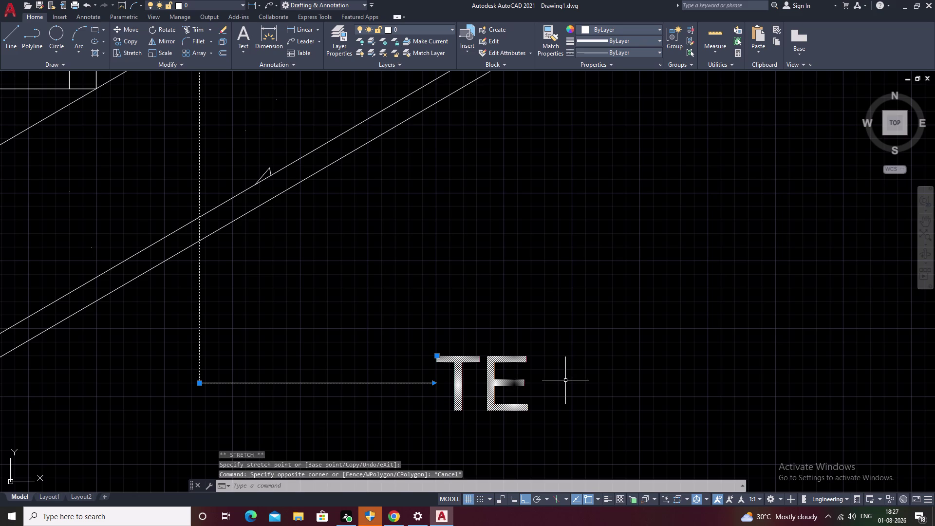
key(Escape)
click(548, 387)
click(503, 382)
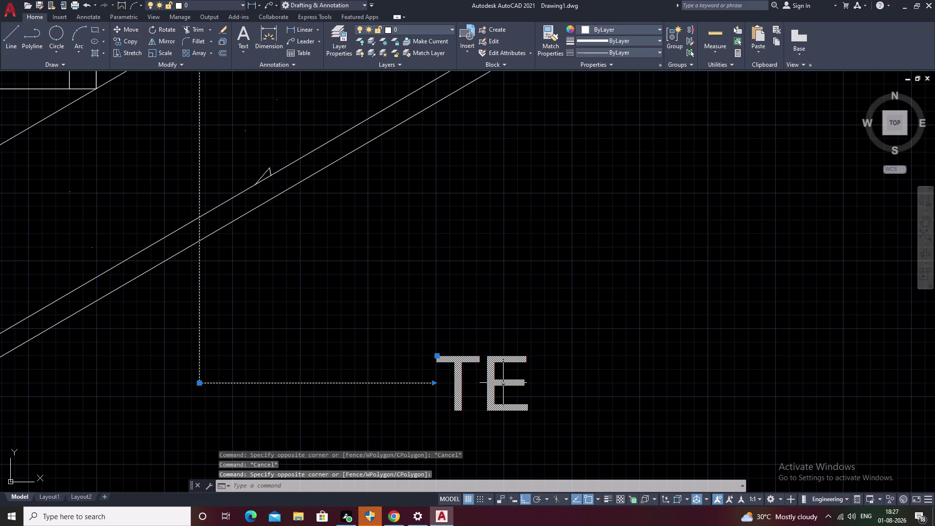
triple_click(498, 385)
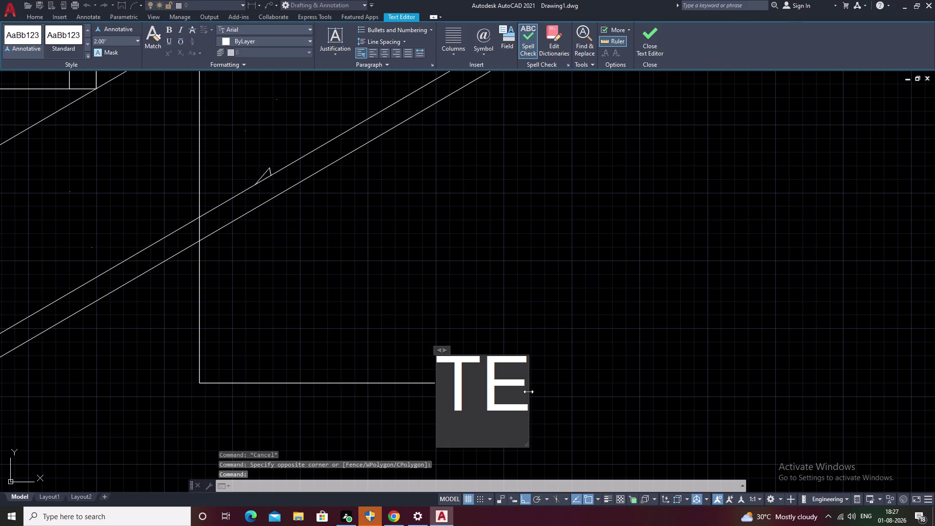
Retype the label word as TREAD followed by a dash.
click(528, 392)
key(Right)
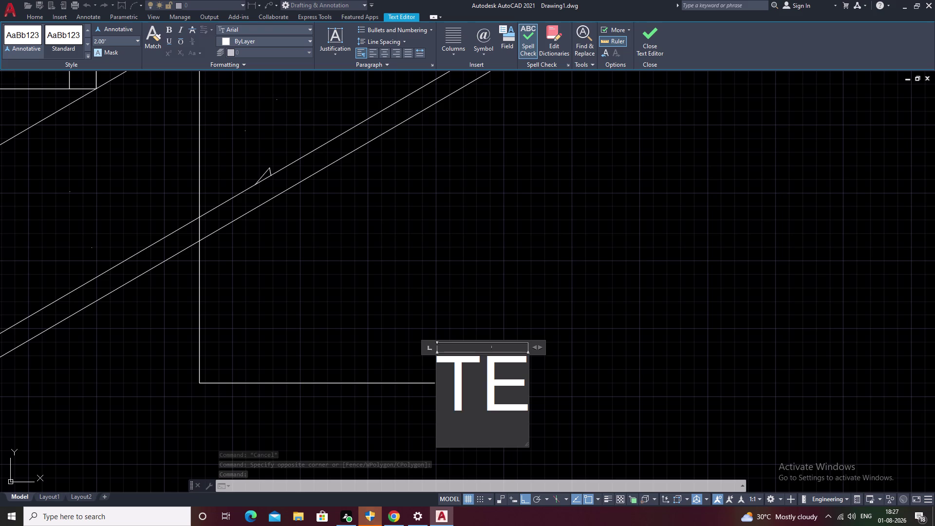
key(BackSpace)
text(RE)
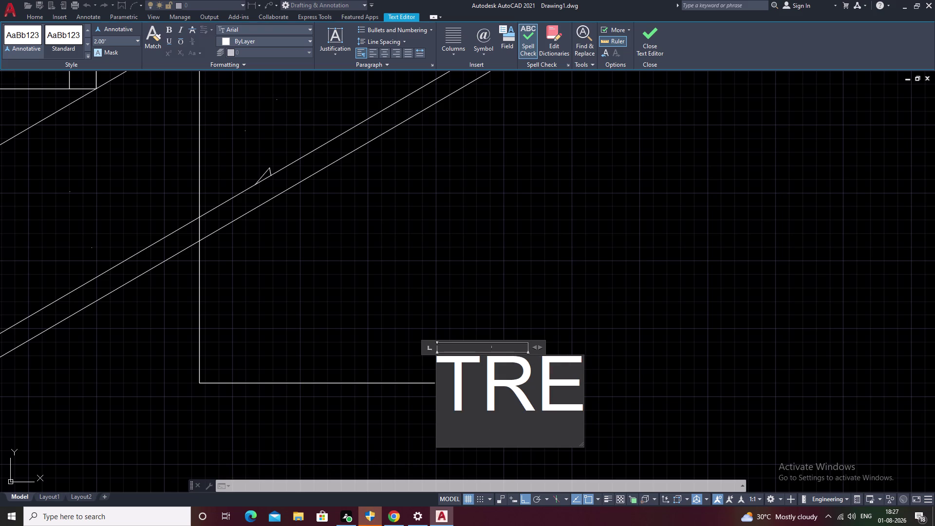
key(a)
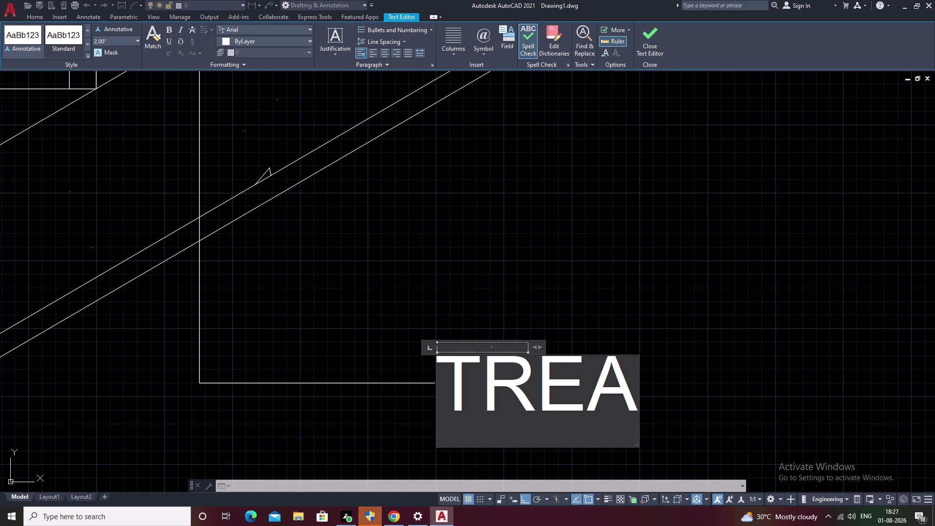
text(D)
key(space)
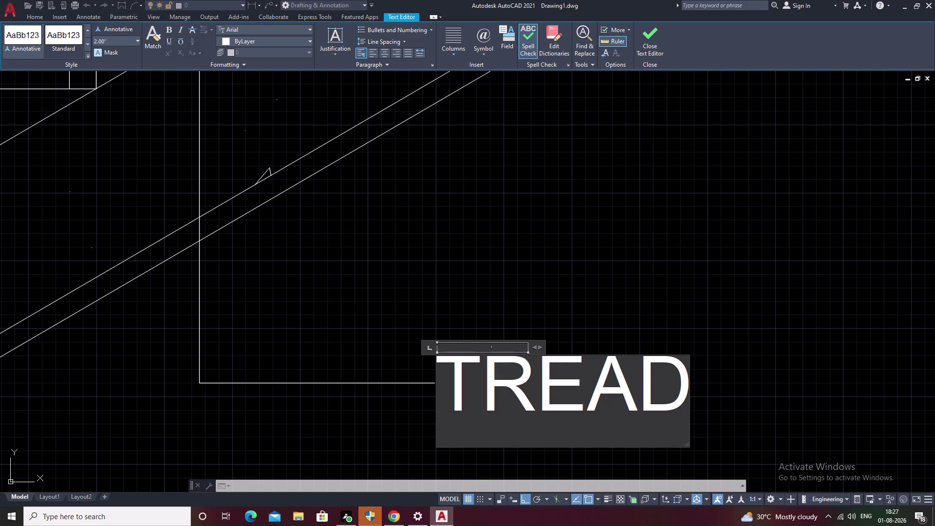
key(minus)
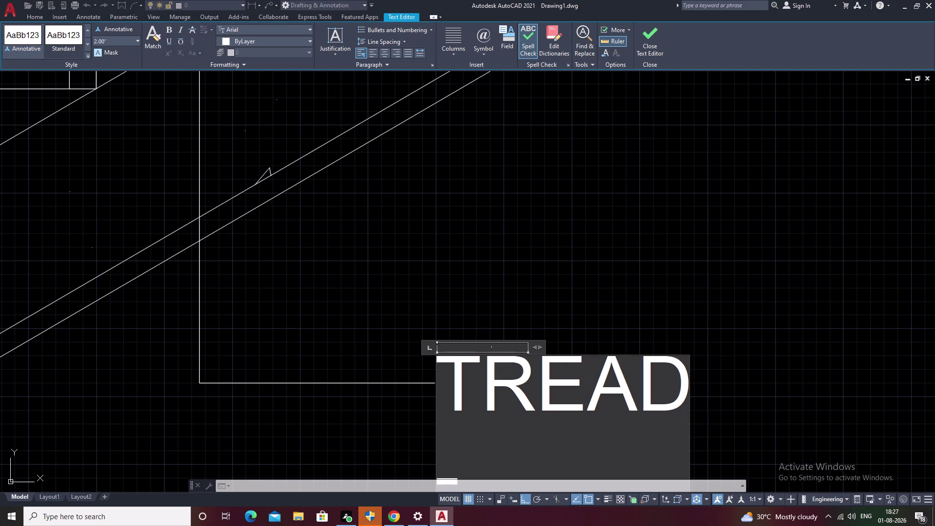
Widen the text box to one line, complete the label as TREAD - 1', and close.
drag(688, 362, 820, 351)
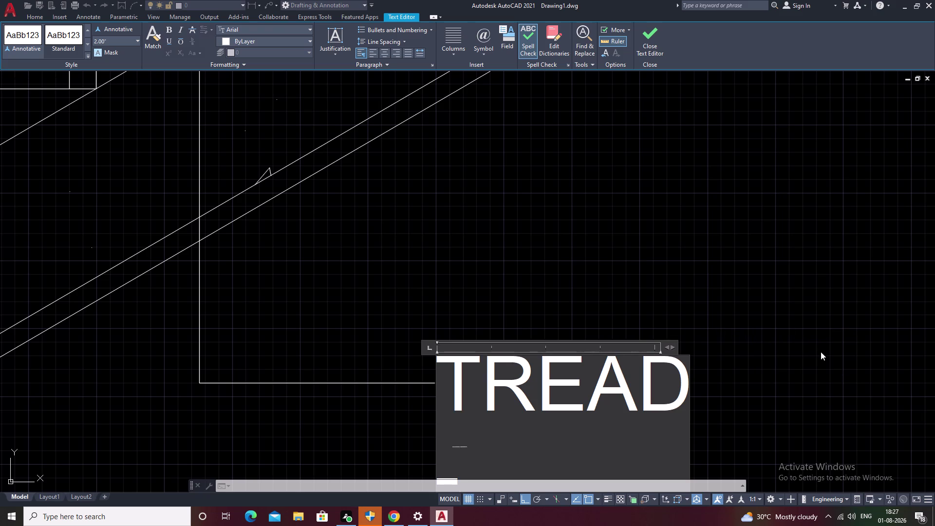
middle_drag(740, 376, 681, 280)
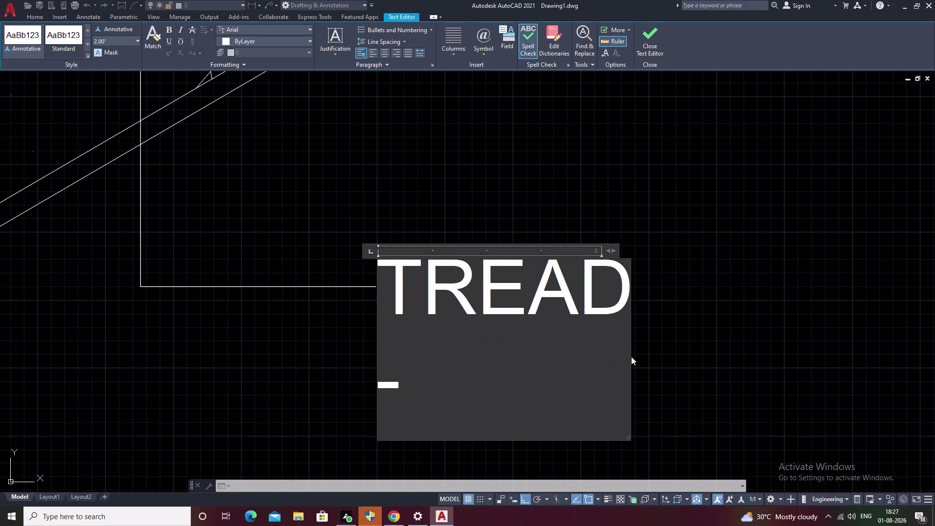
drag(629, 359, 825, 332)
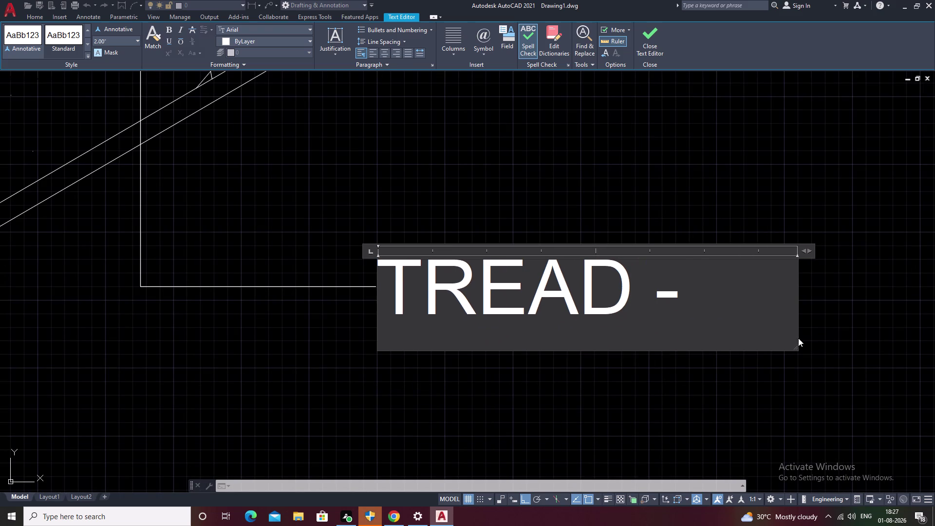
key(space)
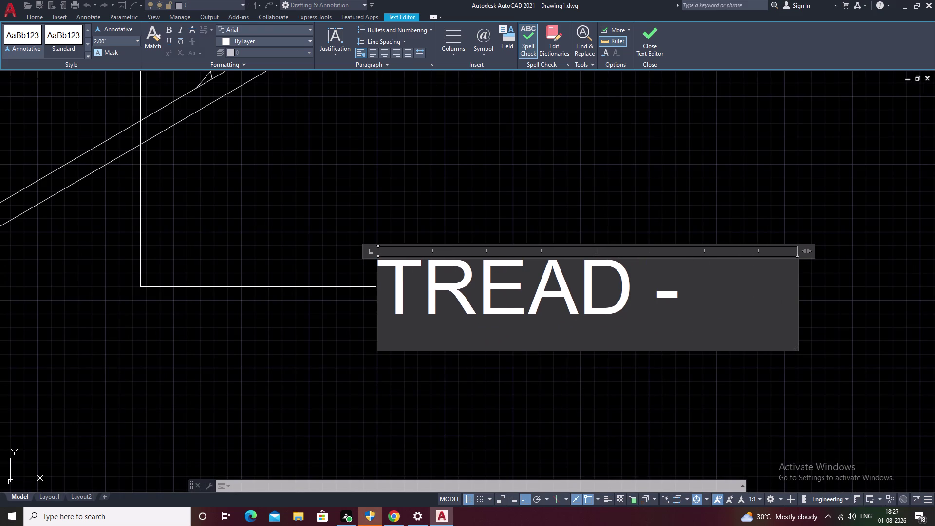
text(1')
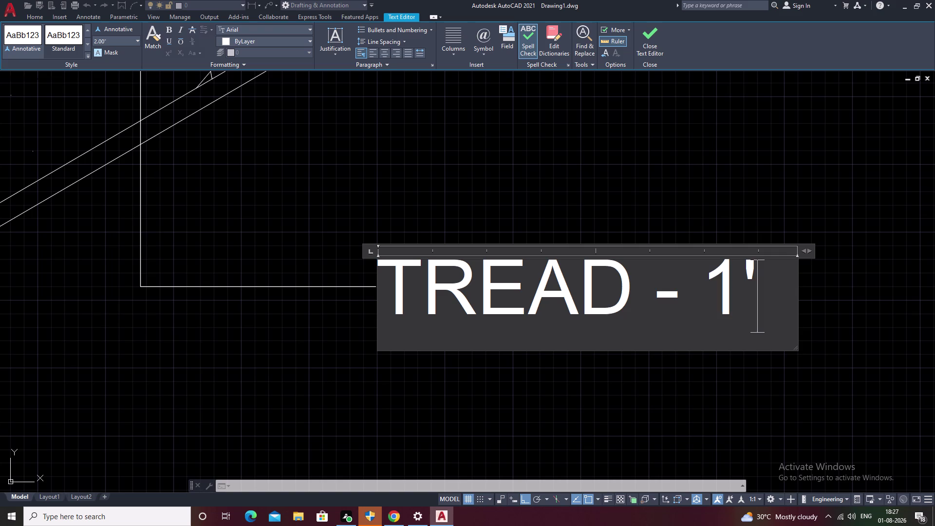
click(677, 205)
scroll(down, 3)
scroll(down, 3)
middle_drag(720, 226, 441, 255)
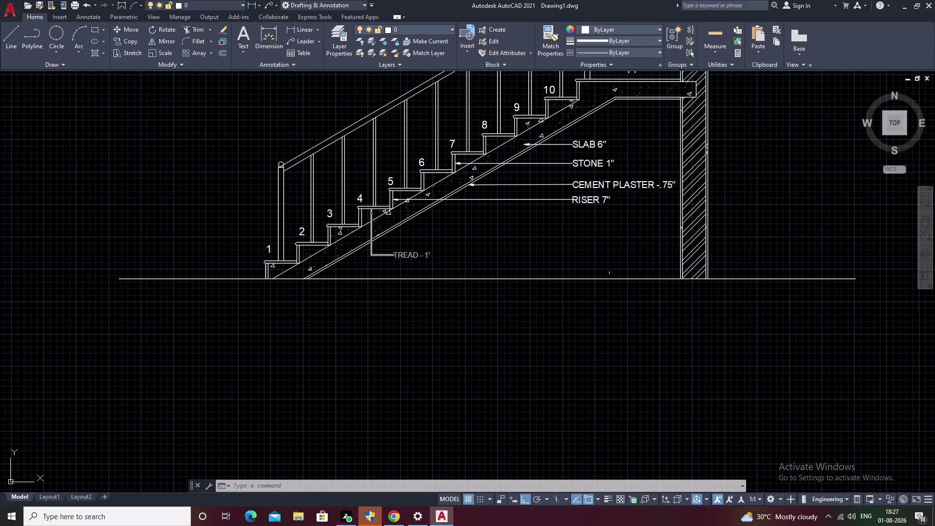
Pan across the section to view the wall notes above.
middle_drag(559, 239, 576, 283)
middle_drag(536, 267, 674, 273)
scroll(down, 3)
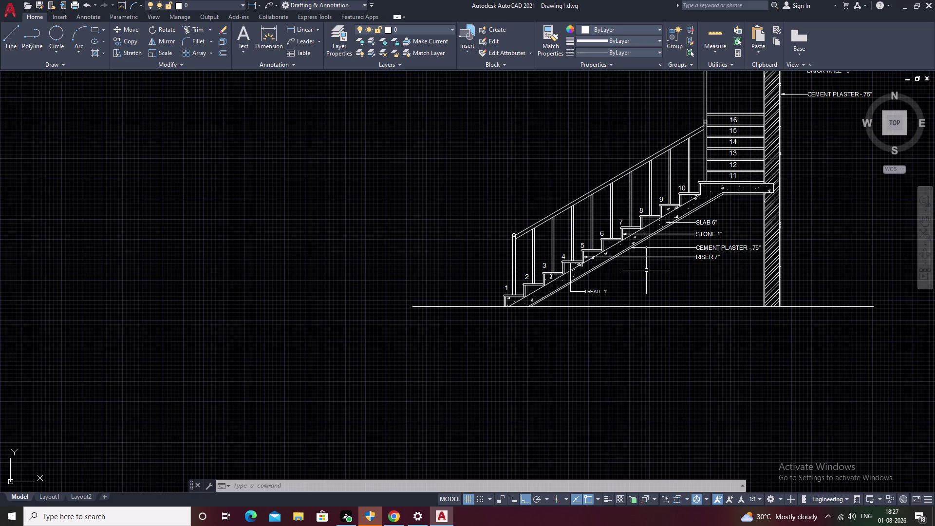
middle_drag(645, 271, 529, 290)
middle_drag(610, 234, 637, 277)
middle_drag(494, 248, 602, 259)
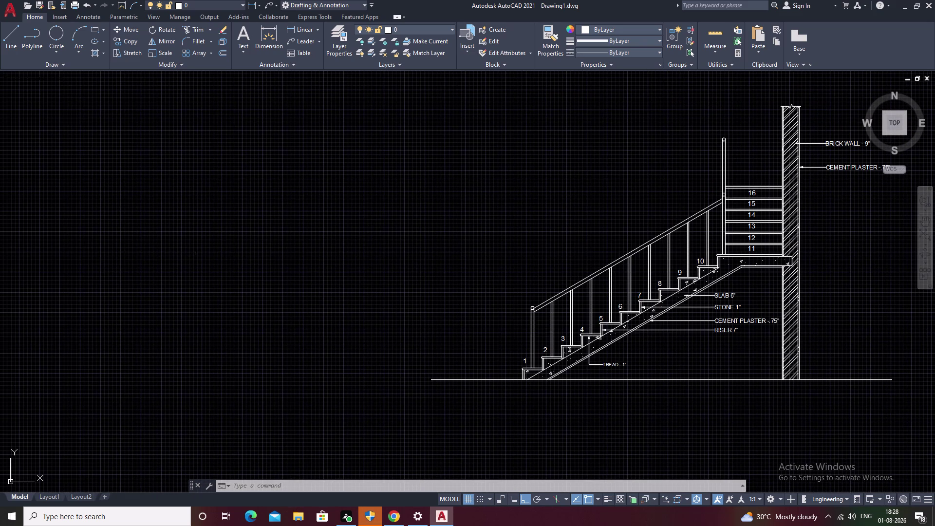
scroll(down, 3)
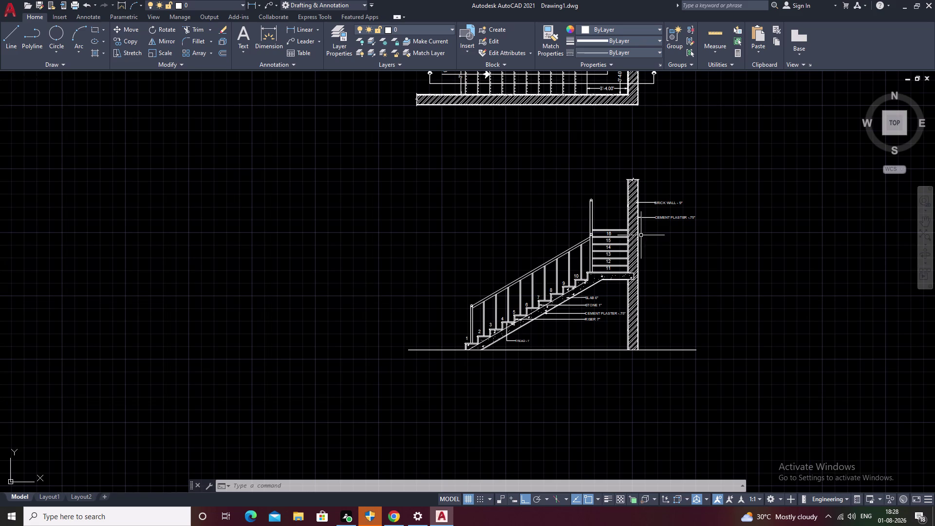
Draw a vertical line from the base of step 1 up past the upper steps.
text(L)
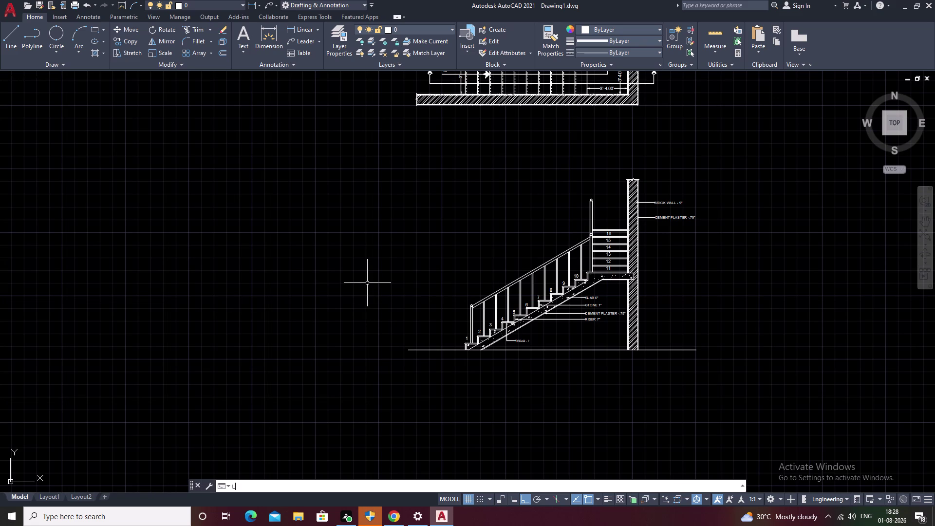
key(space)
scroll(up, 3)
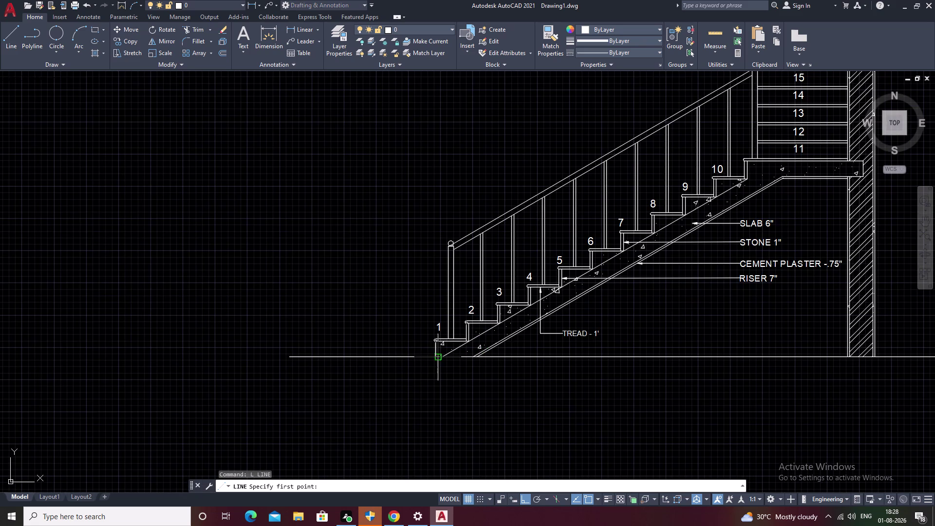
scroll(up, 3)
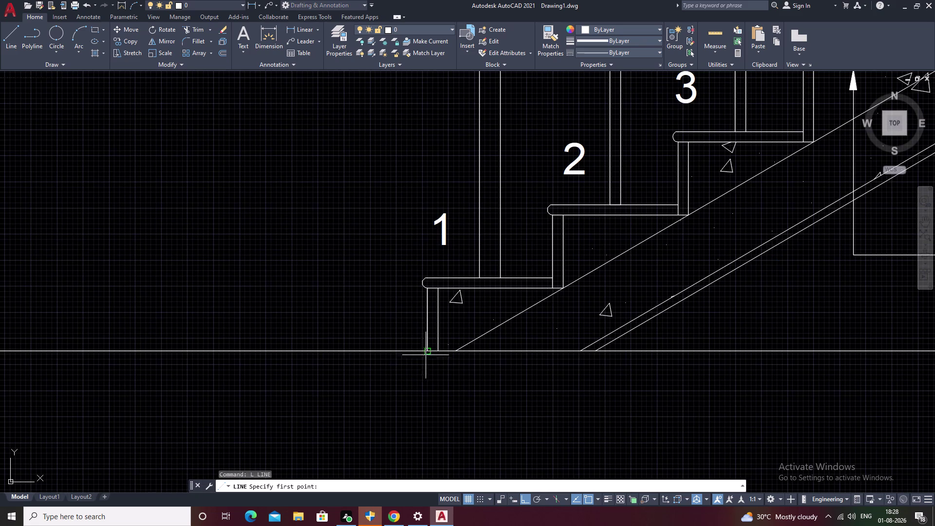
click(426, 348)
scroll(down, 3)
scroll(down, 3)
middle_drag(422, 161, 416, 225)
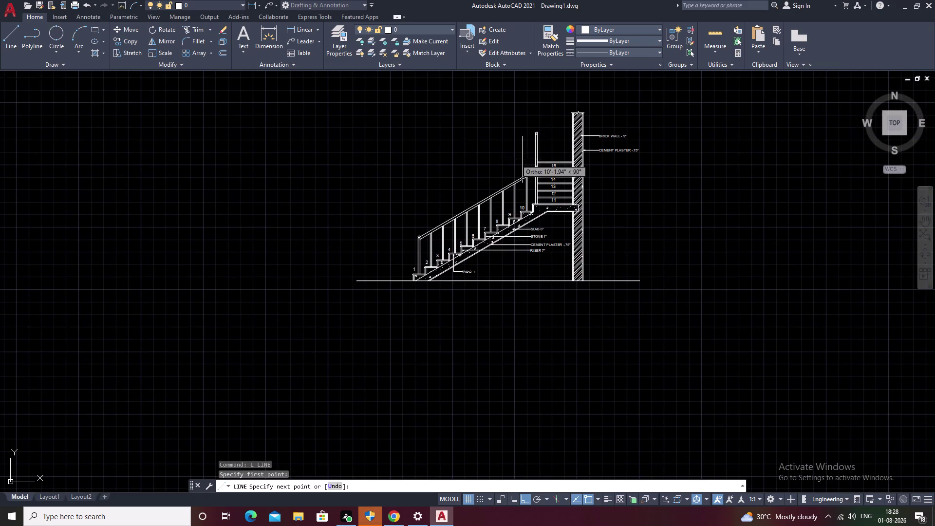
scroll(up, 3)
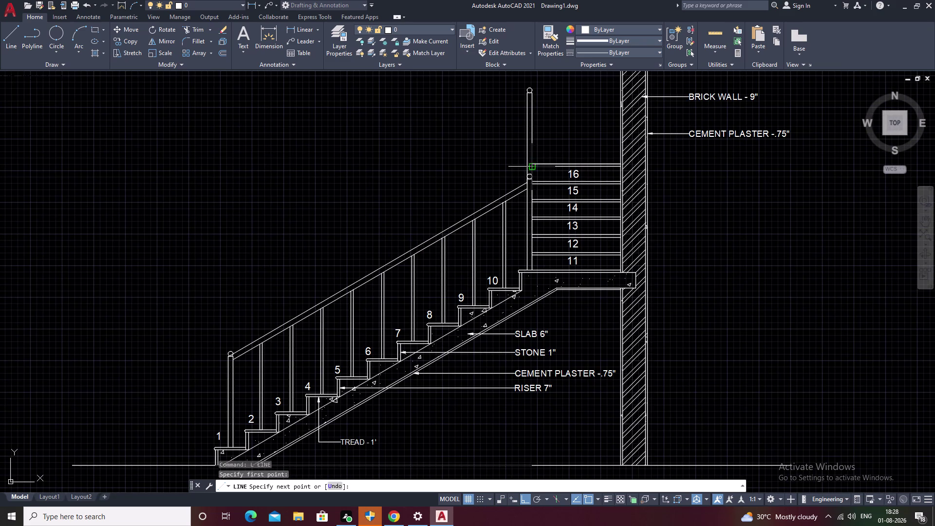
click(215, 173)
scroll(down, 3)
key(Escape)
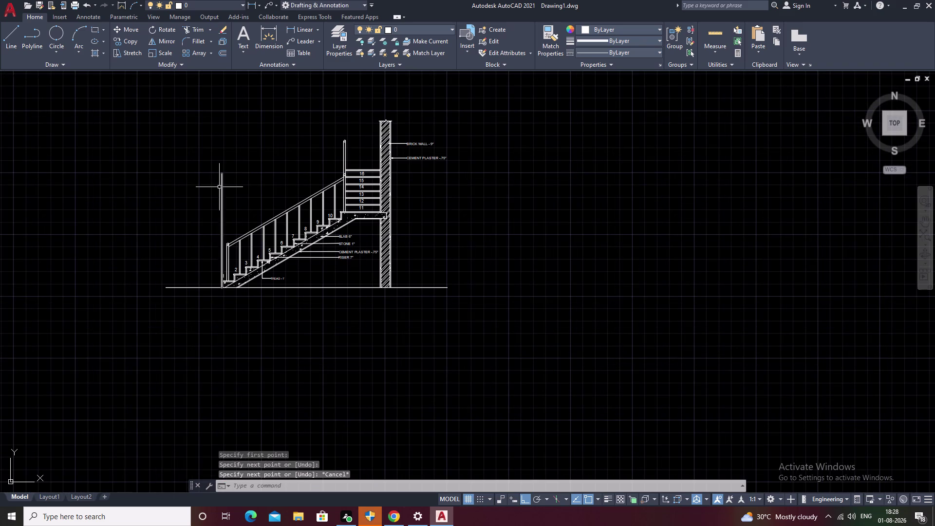
Delete that stray vertical line and zoom onto the stair section.
click(219, 187)
click(221, 187)
click(222, 187)
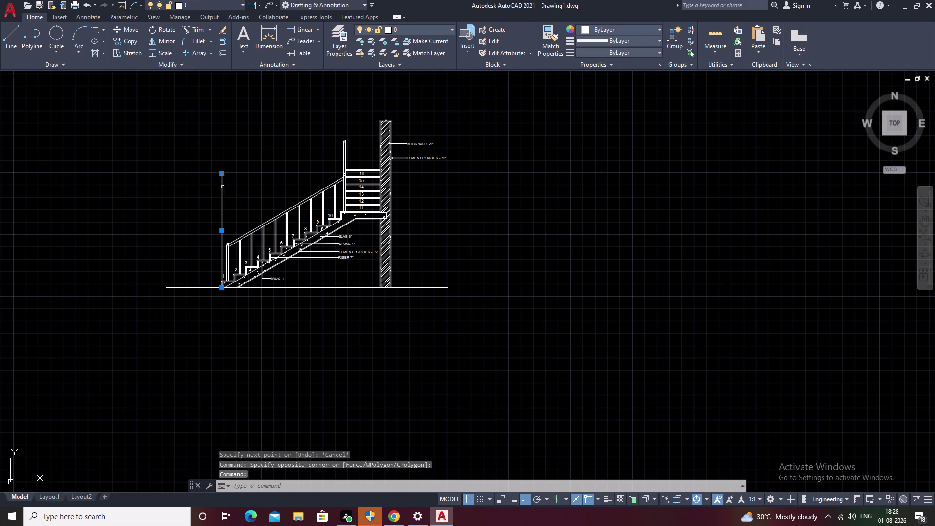
key(Delete)
scroll(down, 3)
scroll(up, 3)
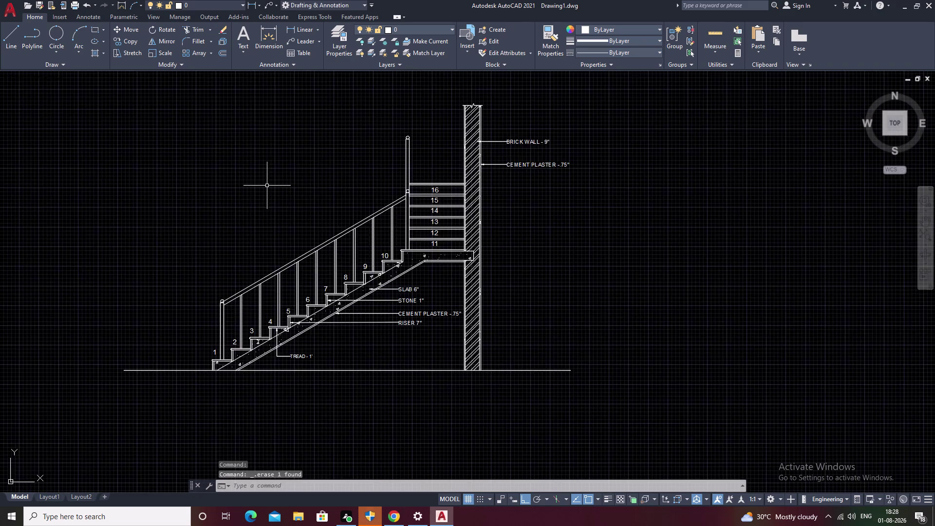
scroll(up, 3)
middle_drag(266, 185, 426, 153)
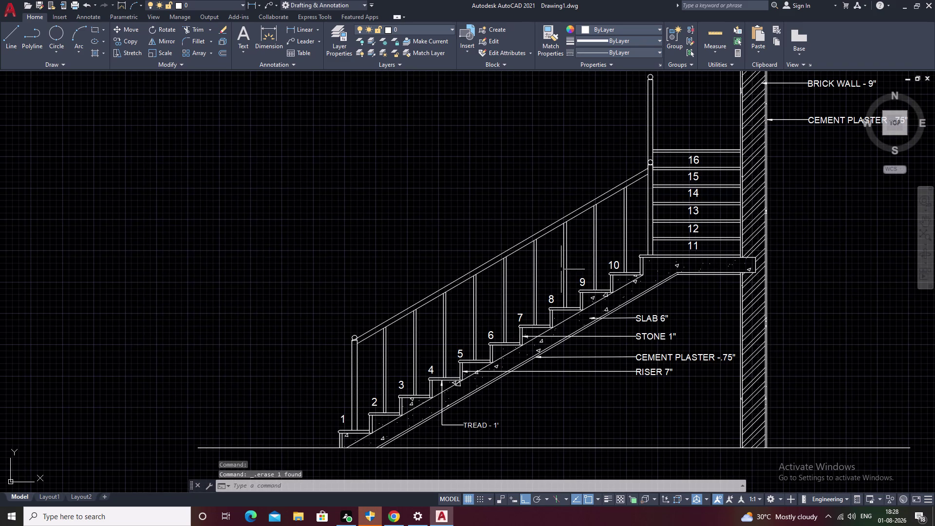
Place a horizontal XL construction line through the top step.
key(h)
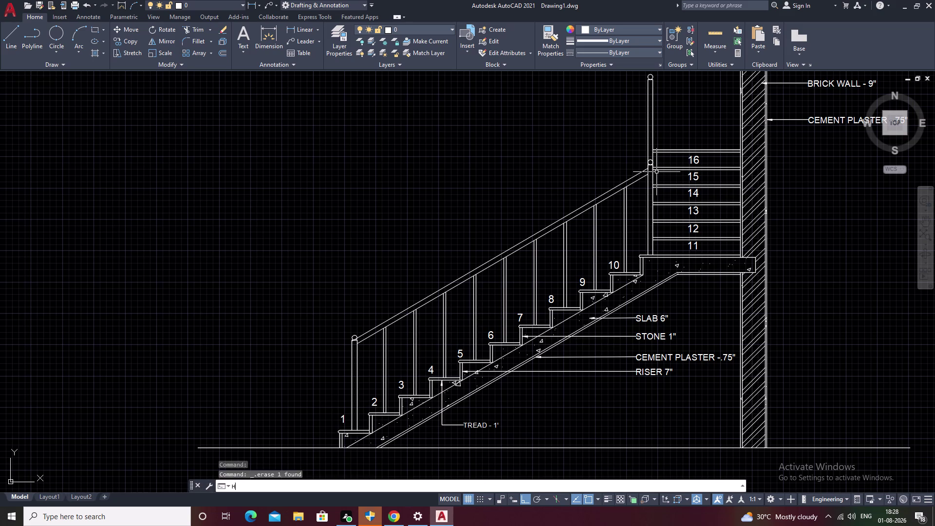
key(BackSpace)
key(x)
text(L)
key(space)
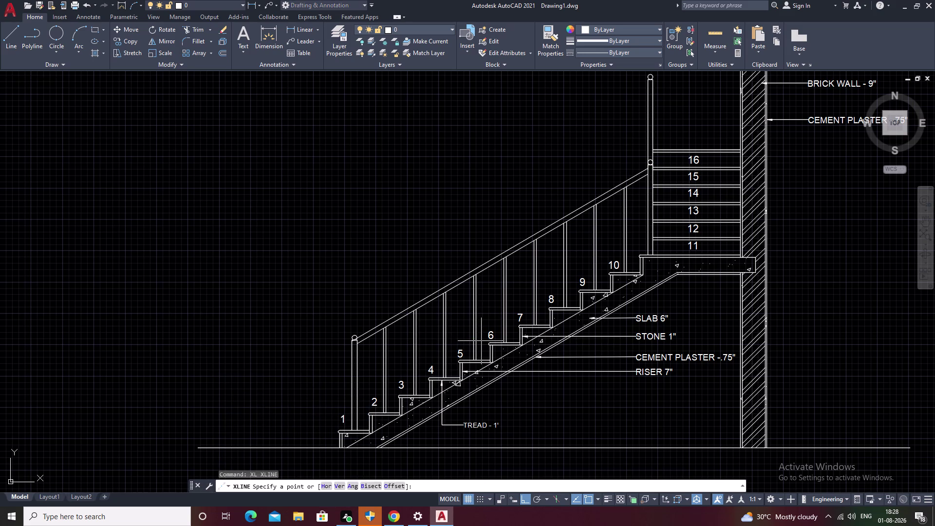
key(h)
key(space)
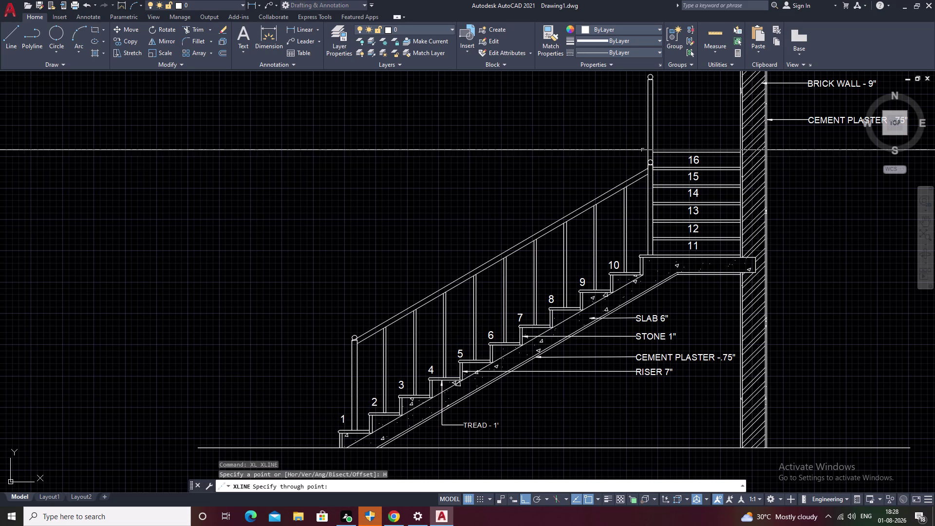
scroll(up, 3)
click(647, 150)
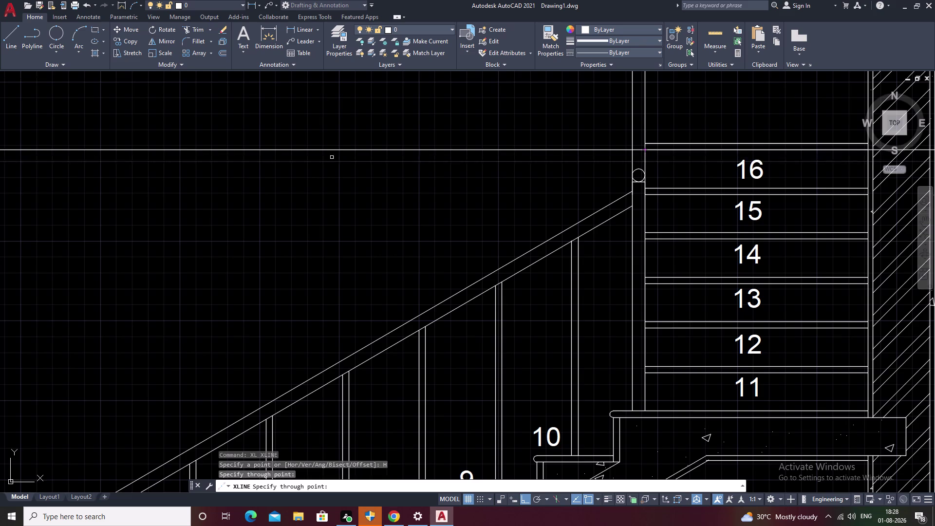
scroll(down, 3)
middle_drag(265, 169, 395, 153)
key(Escape)
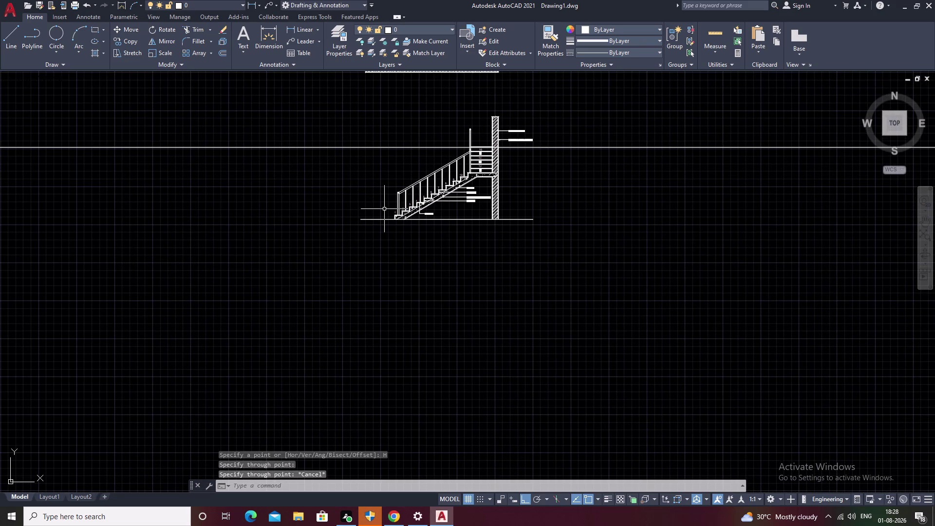
Start the LINE command and cancel it.
text(L)
key(space)
key(Escape)
key(Escape)
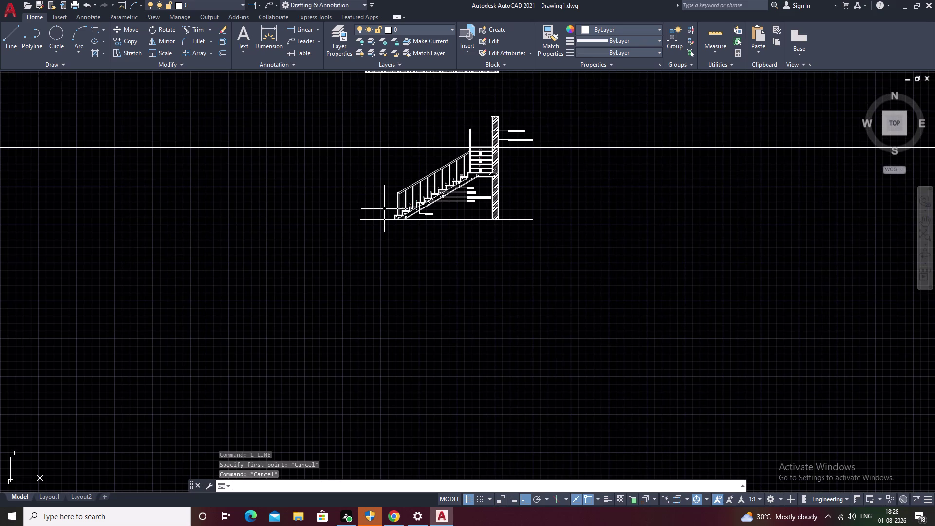
Add a 9'-10" vertical dimension from the floor below step 1 to the construction line.
text(DLI)
key(space)
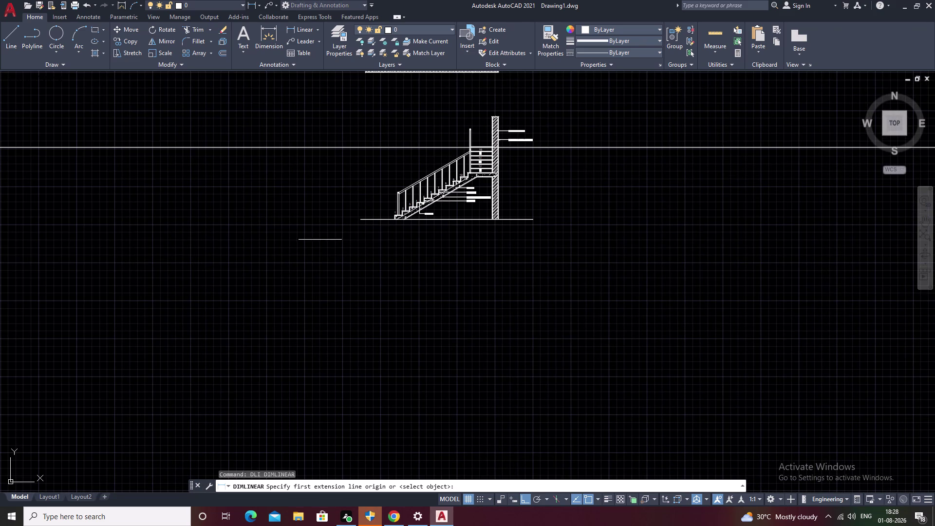
scroll(up, 3)
middle_drag(597, 159, 453, 308)
scroll(up, 3)
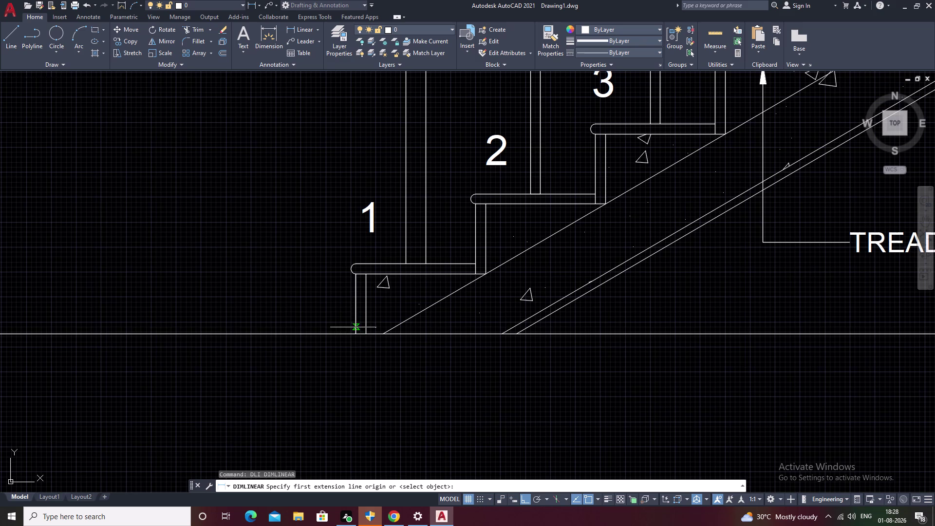
click(355, 333)
middle_drag(368, 159, 366, 362)
scroll(down, 3)
scroll(down, 3)
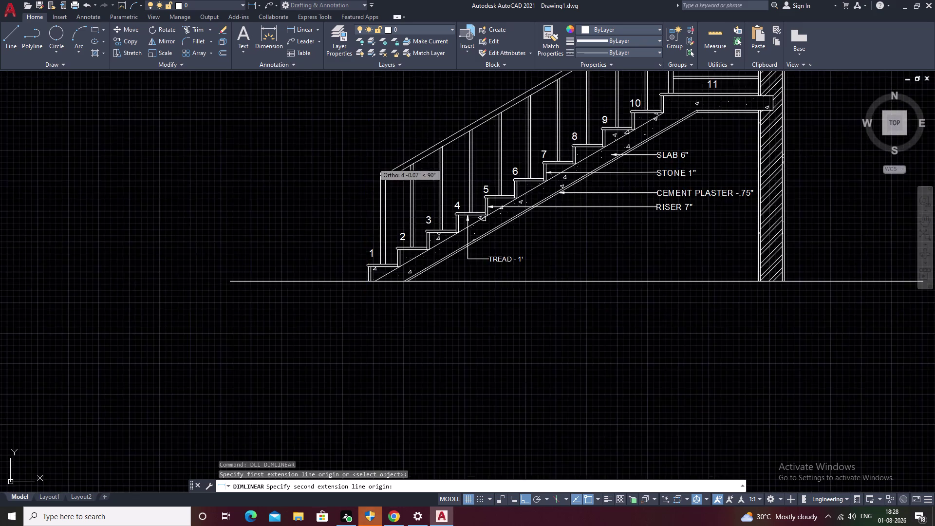
scroll(down, 3)
middle_drag(377, 116, 377, 253)
click(374, 177)
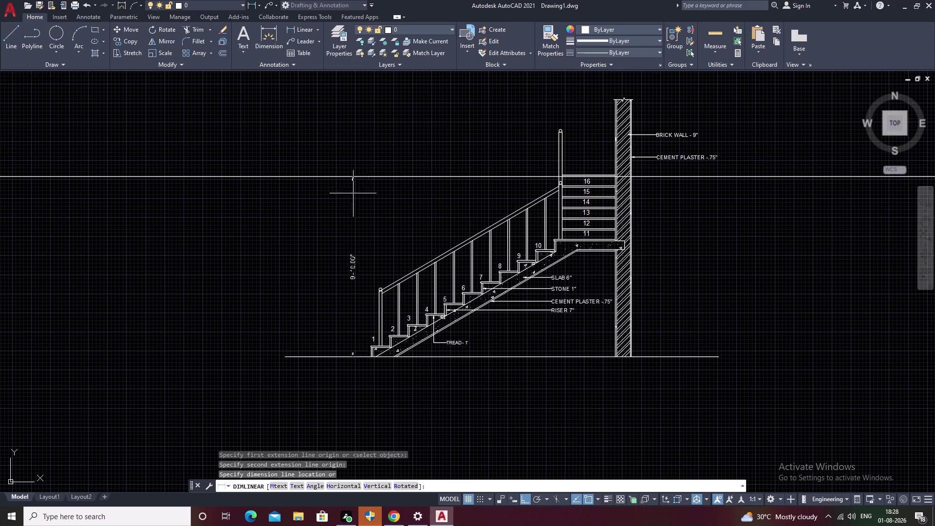
click(360, 199)
key(Escape)
middle_drag(420, 241, 431, 227)
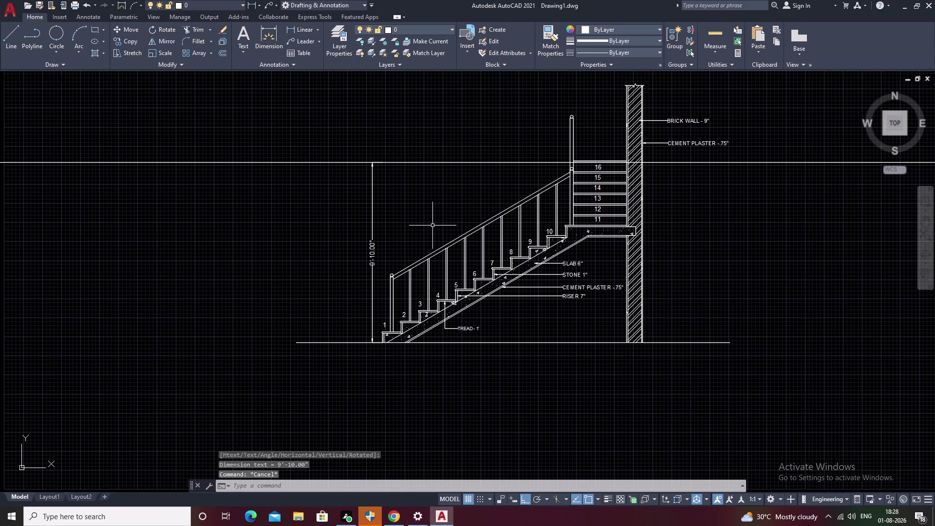
Erase the horizontal construction line.
click(448, 162)
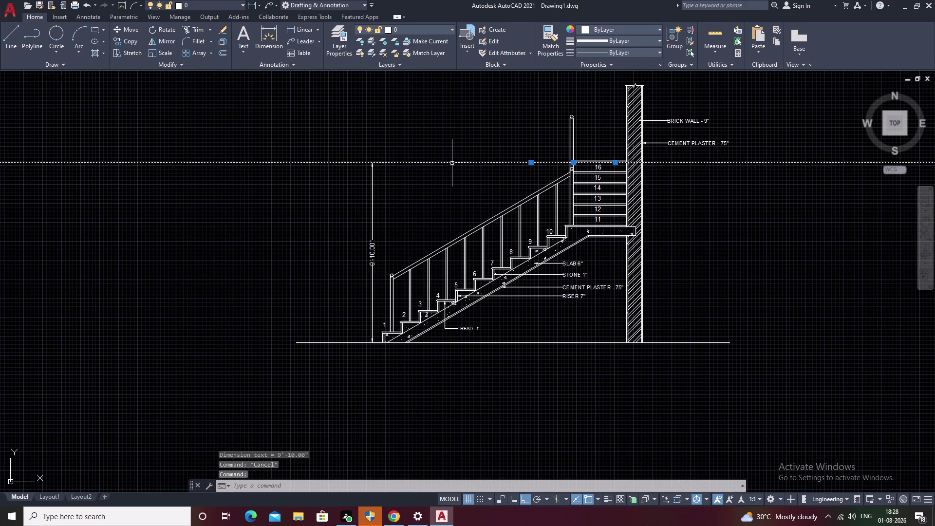
text(E)
key(space)
middle_drag(445, 228, 447, 199)
scroll(up, 3)
scroll(down, 3)
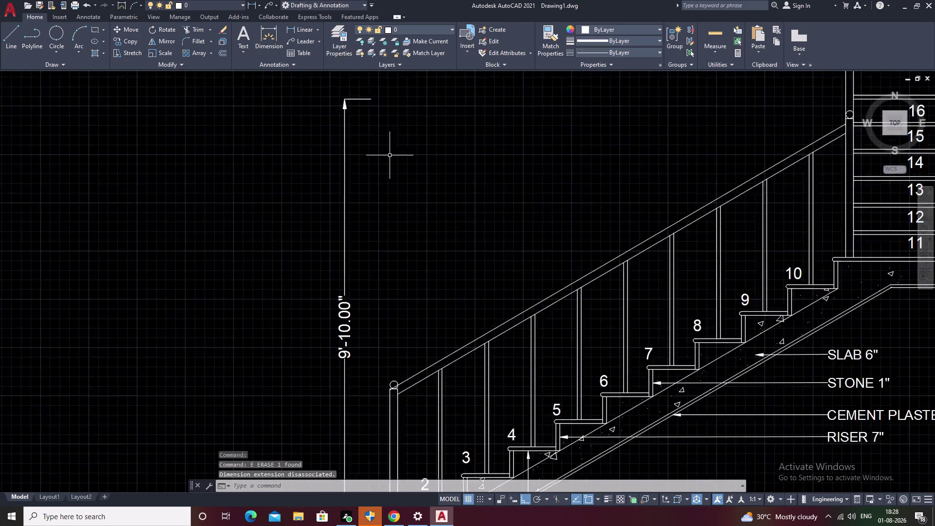
scroll(down, 3)
middle_drag(408, 203, 417, 162)
middle_drag(535, 290, 487, 342)
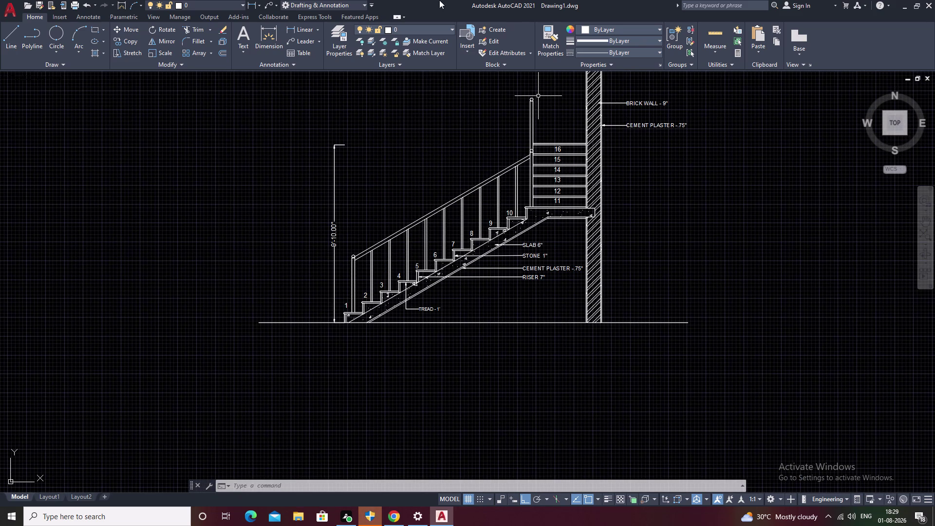
click(306, 40)
middle_drag(369, 101, 380, 138)
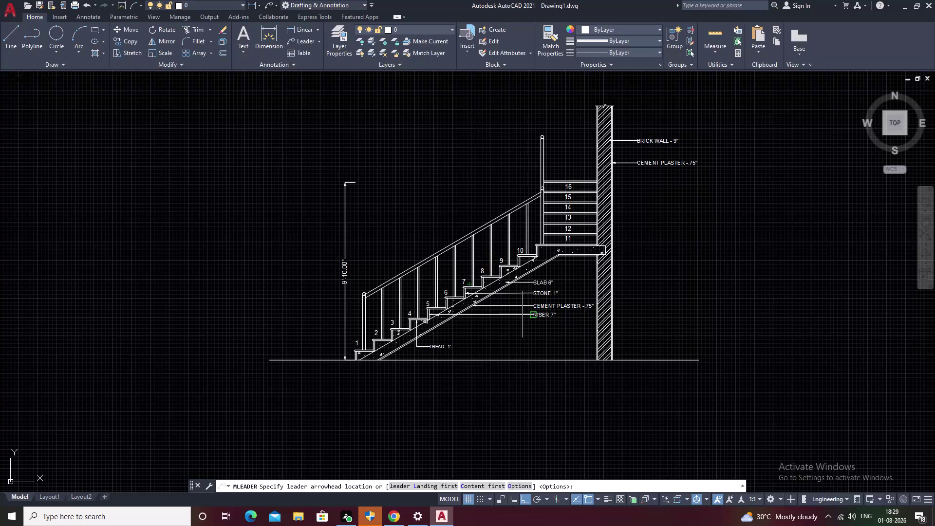
Draw a leader from the handrail with a left landing, then erase the empty attempt.
scroll(up, 3)
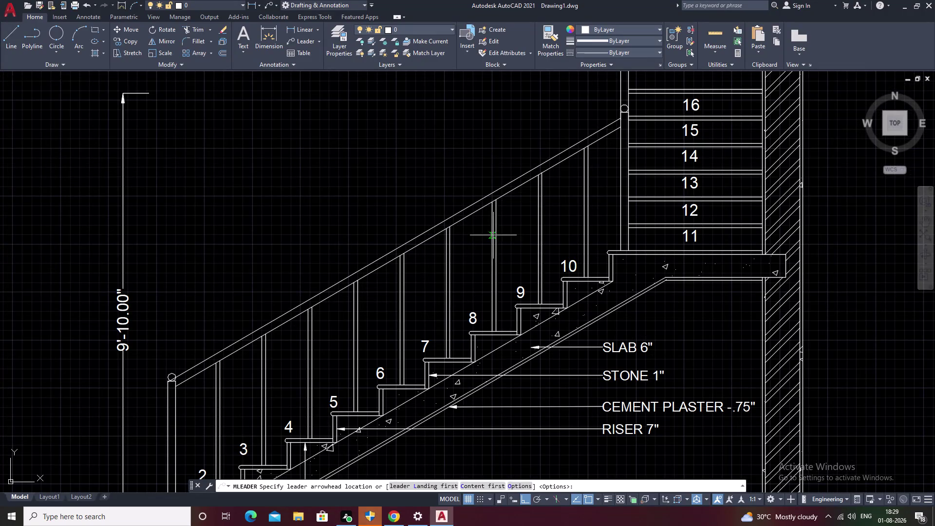
click(493, 235)
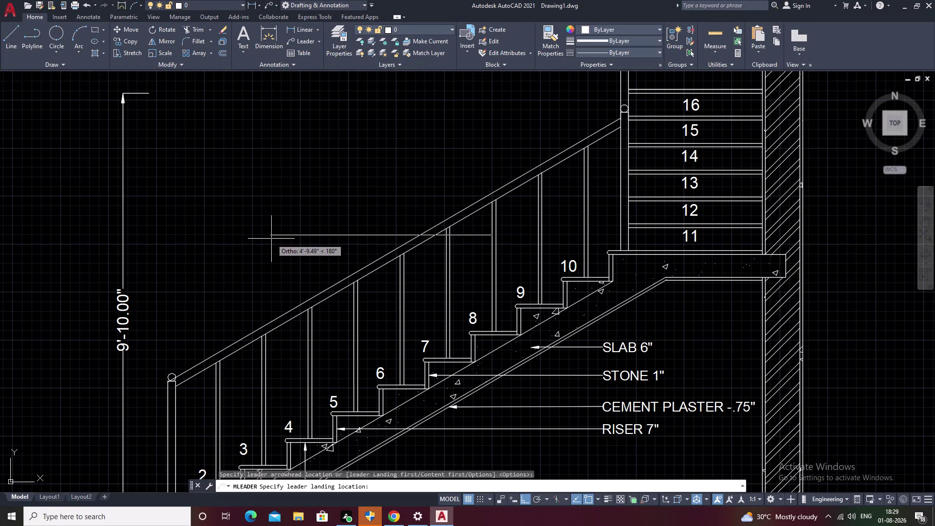
click(271, 239)
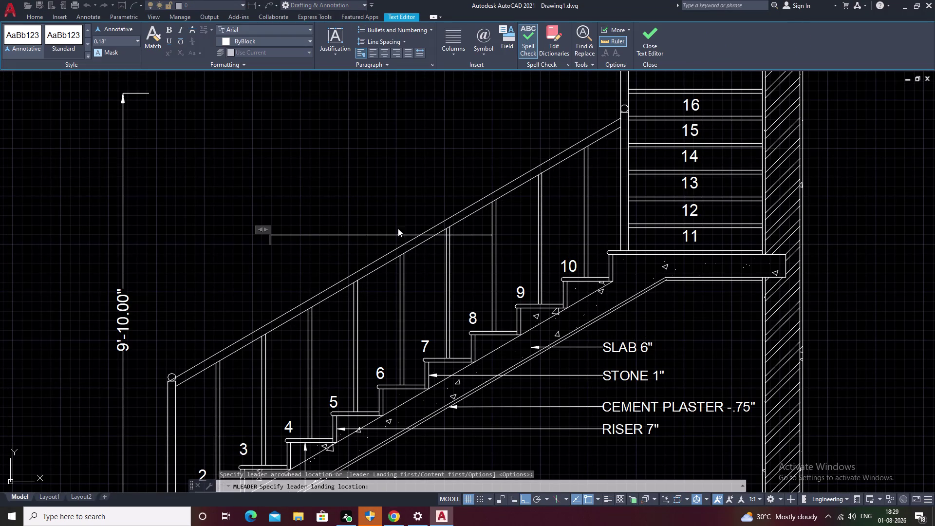
drag(269, 235, 375, 238)
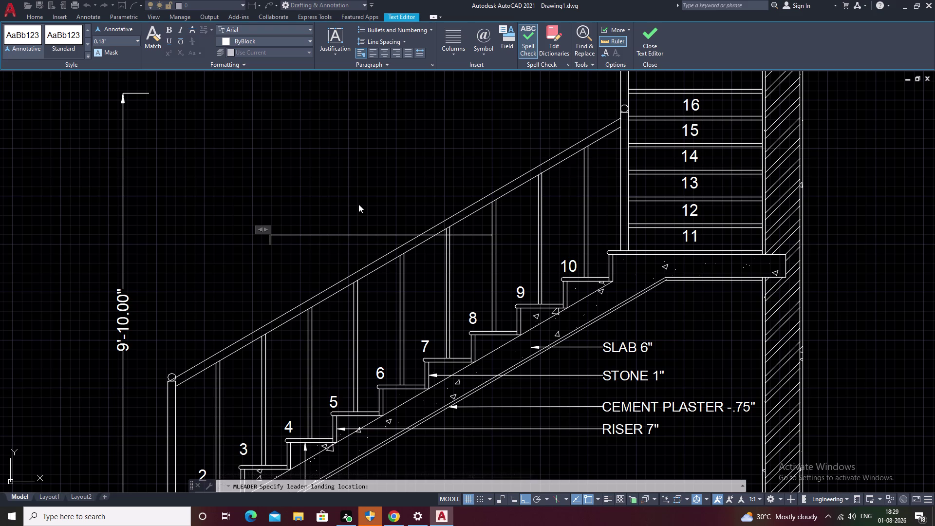
key(Escape)
click(379, 233)
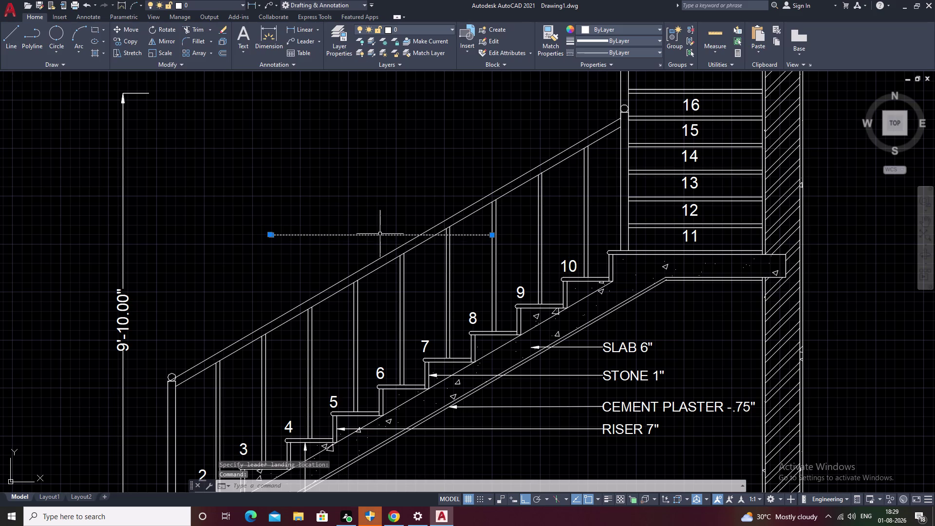
text(E)
key(space)
middle_drag(479, 238, 470, 210)
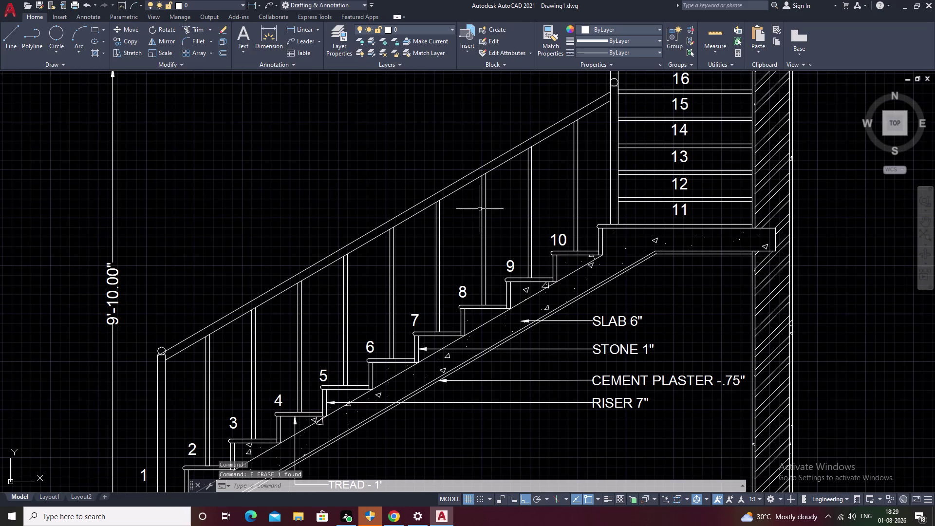
Redraw the leader from the handrail baluster with its landing to the left.
click(311, 45)
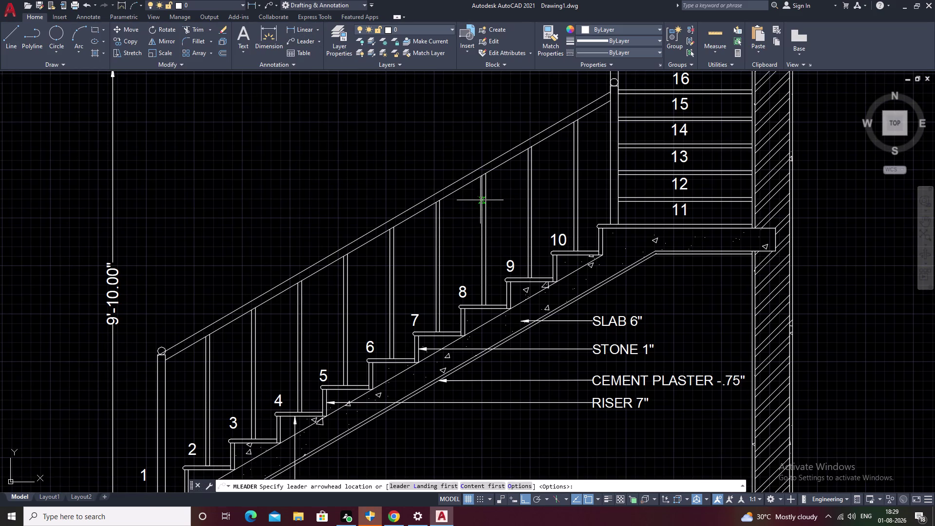
click(483, 199)
click(322, 198)
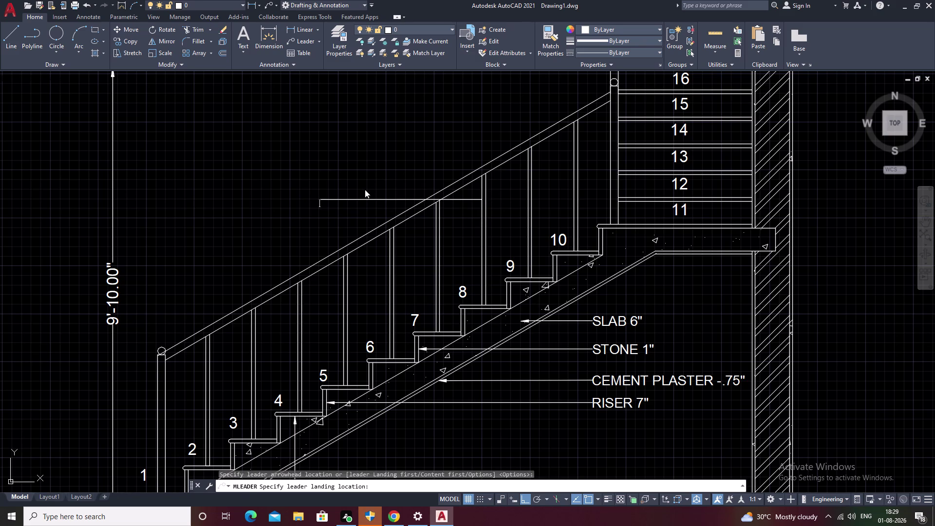
key(space)
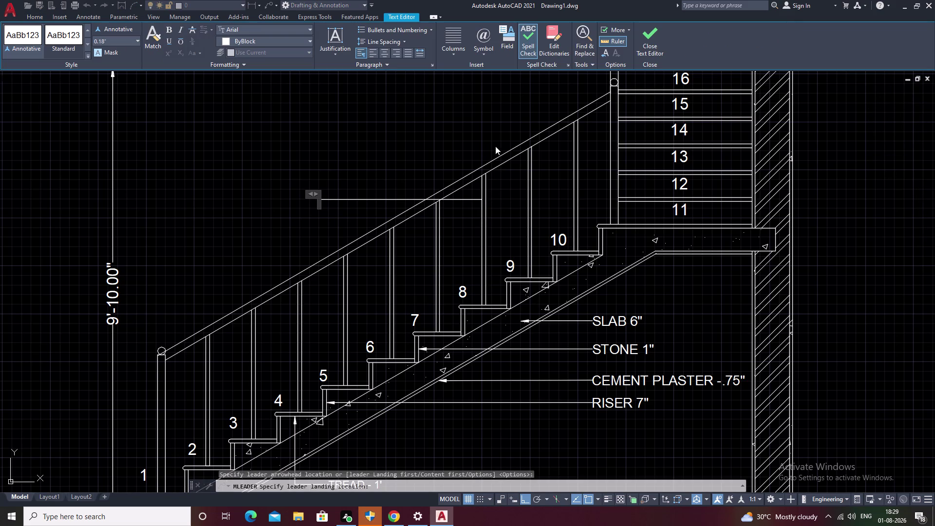
click(449, 128)
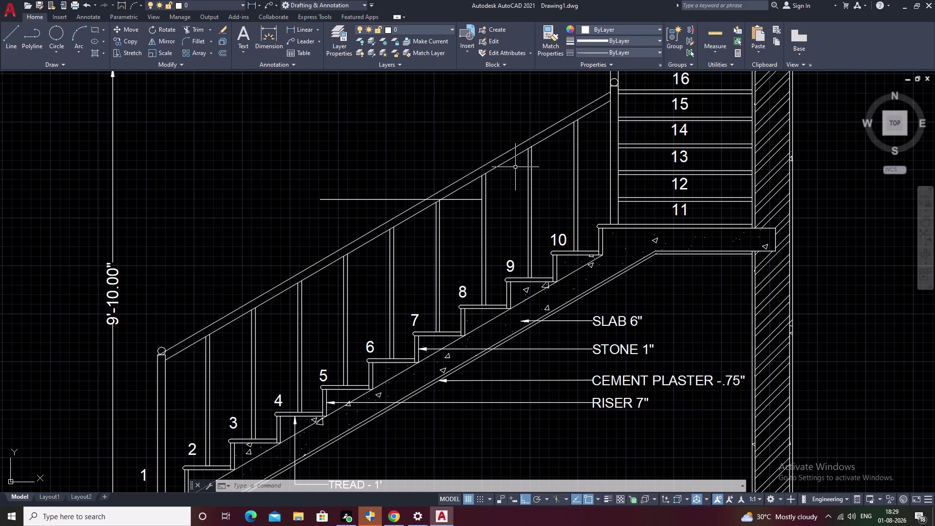
click(304, 41)
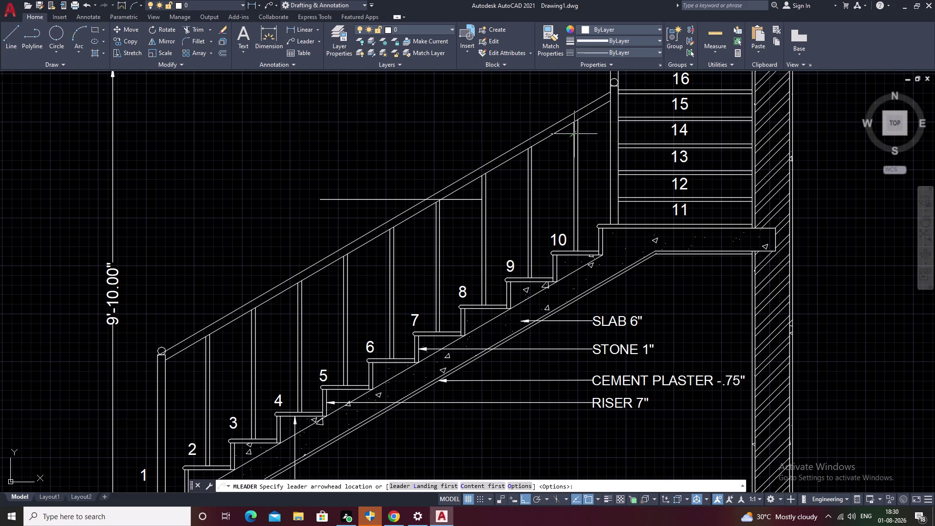
Draw a blank leader from the upper handrail to a landing on the left.
click(610, 143)
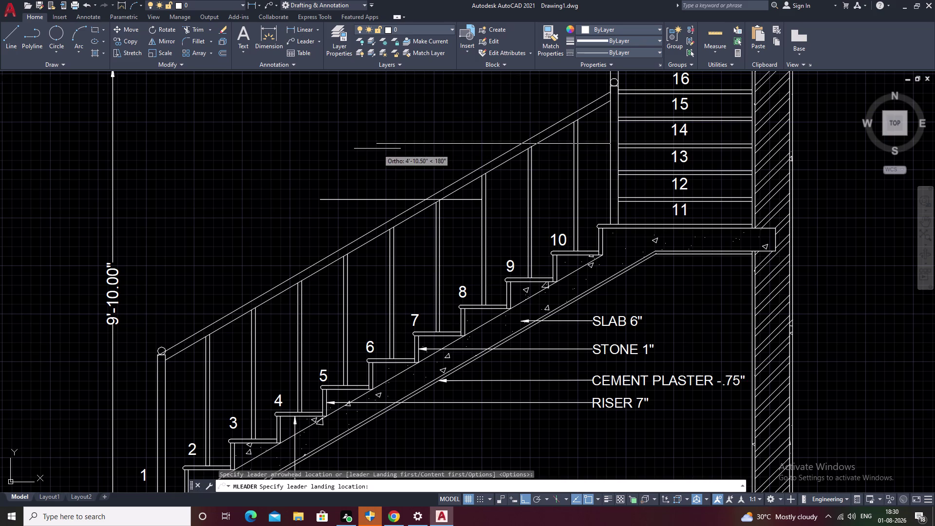
click(349, 148)
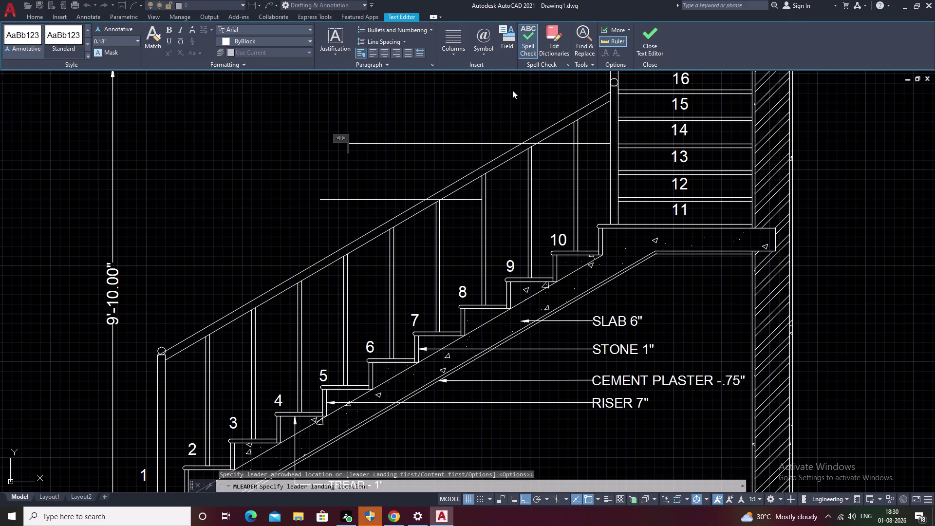
key(Escape)
middle_drag(514, 97, 507, 140)
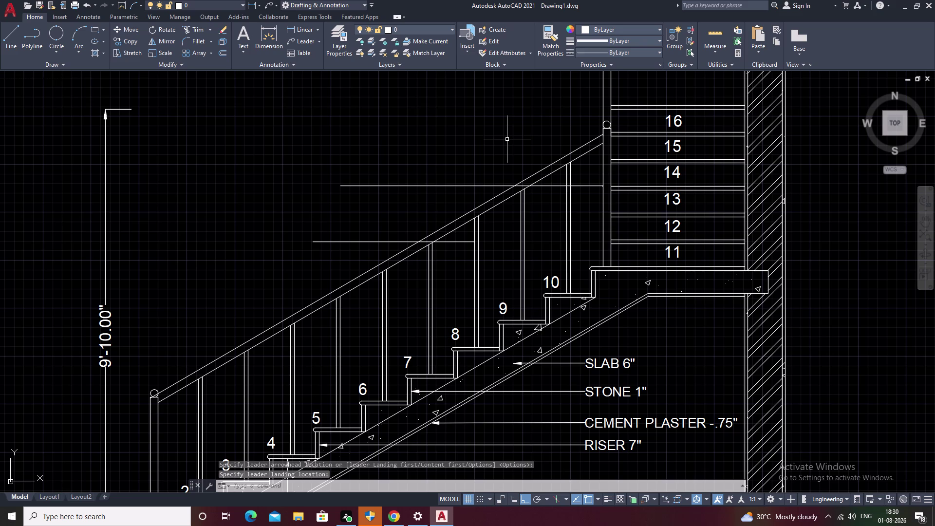
Draw a text-less leader from the top post to a landing on the left.
key(space)
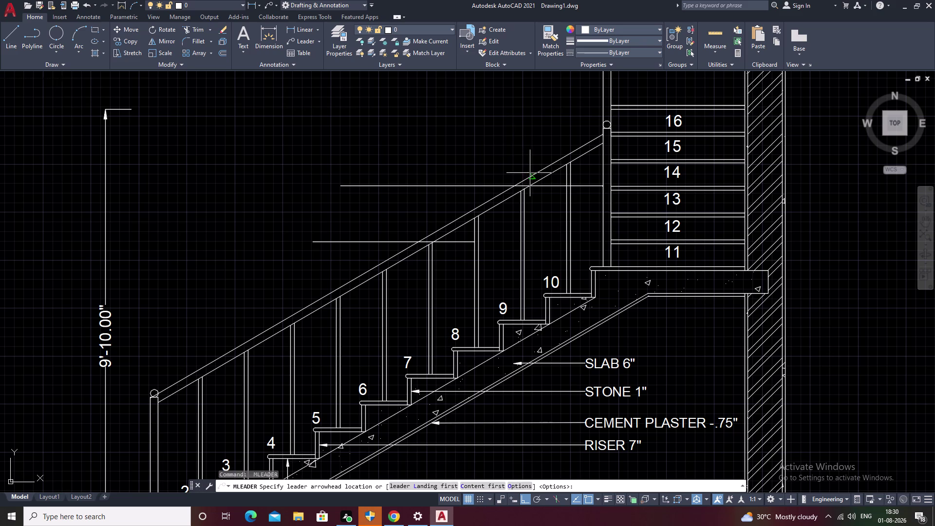
click(532, 174)
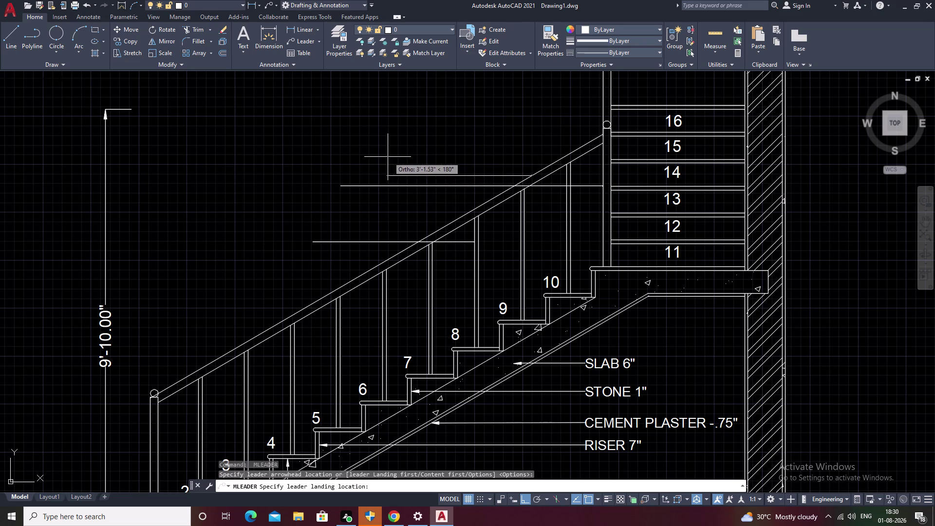
click(388, 157)
key(Escape)
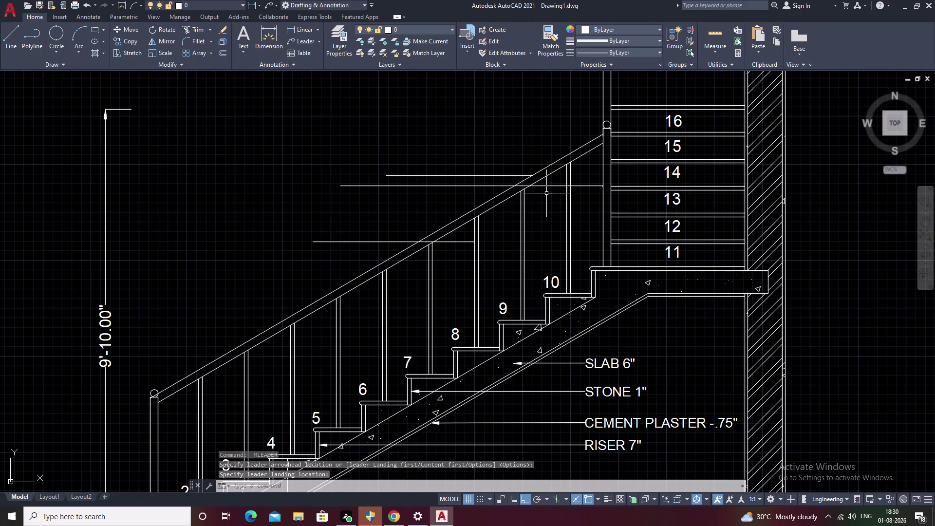
Select the misplaced leader and erase it.
click(543, 186)
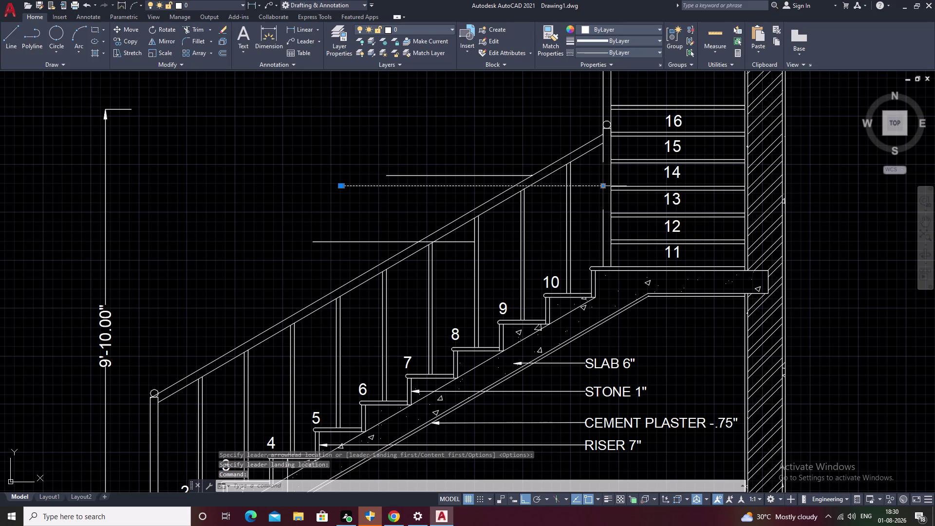
click(604, 186)
key(Escape)
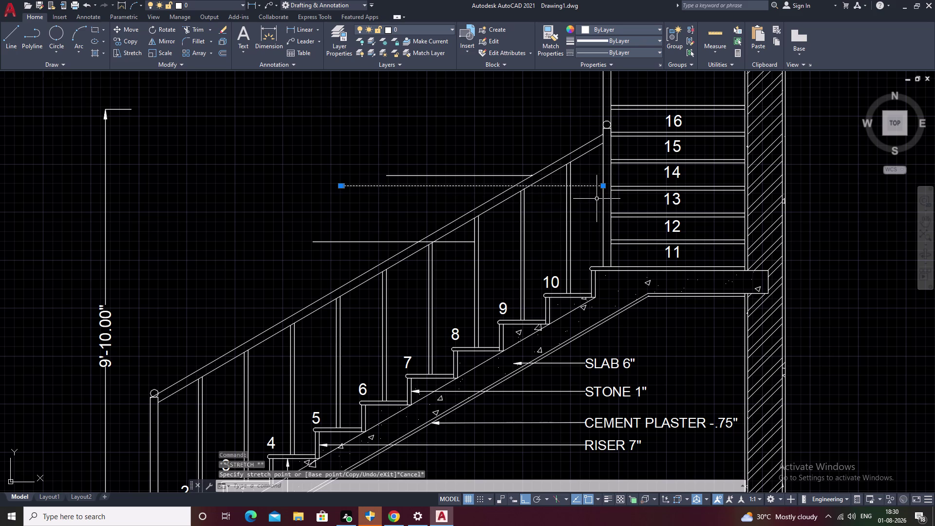
text(E)
key(space)
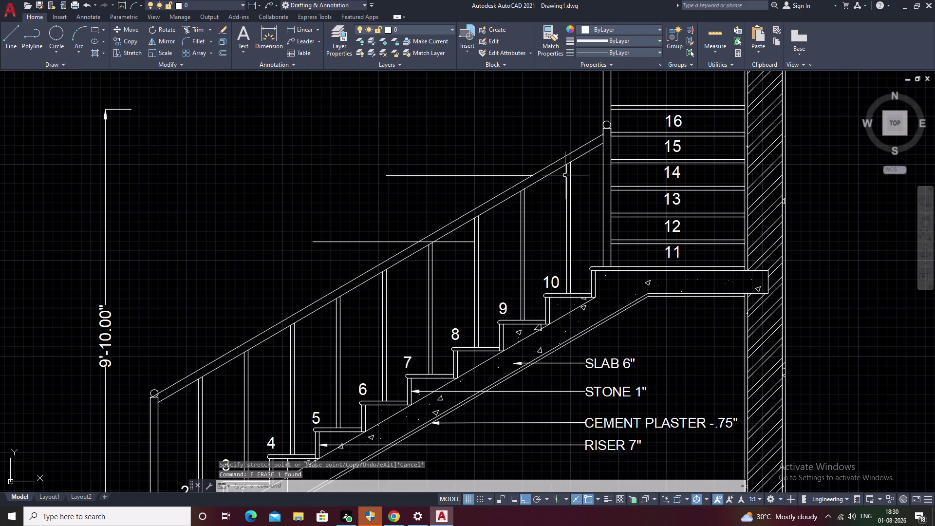
Redraw the leader lower on the top post, then select all three leaders.
click(301, 38)
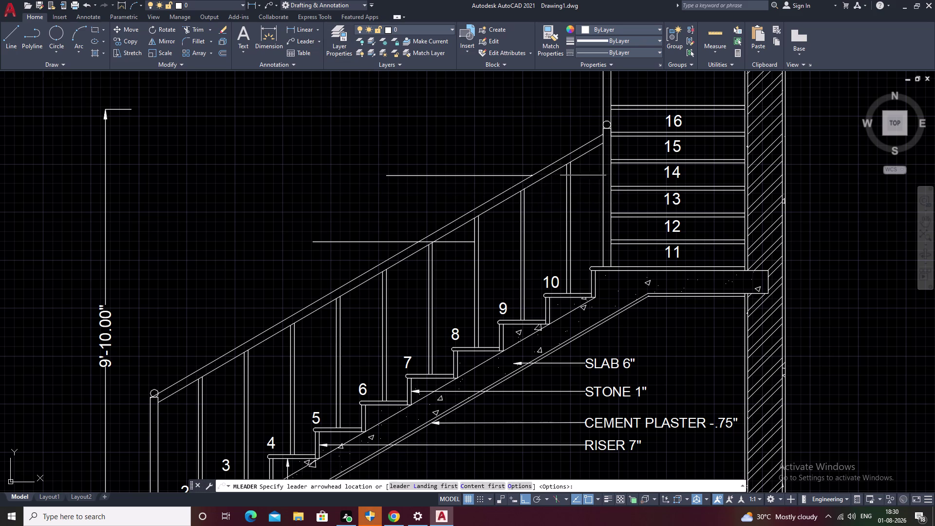
click(601, 198)
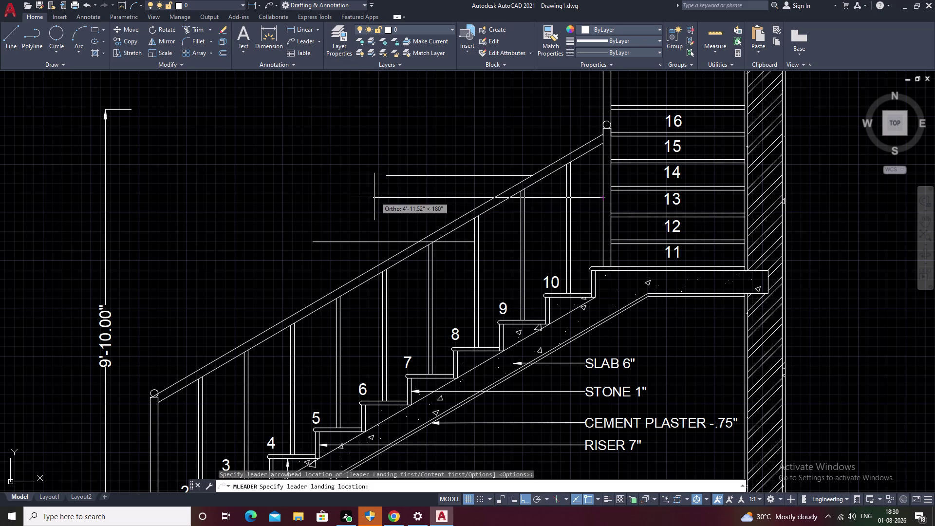
click(364, 196)
key(Escape)
click(468, 176)
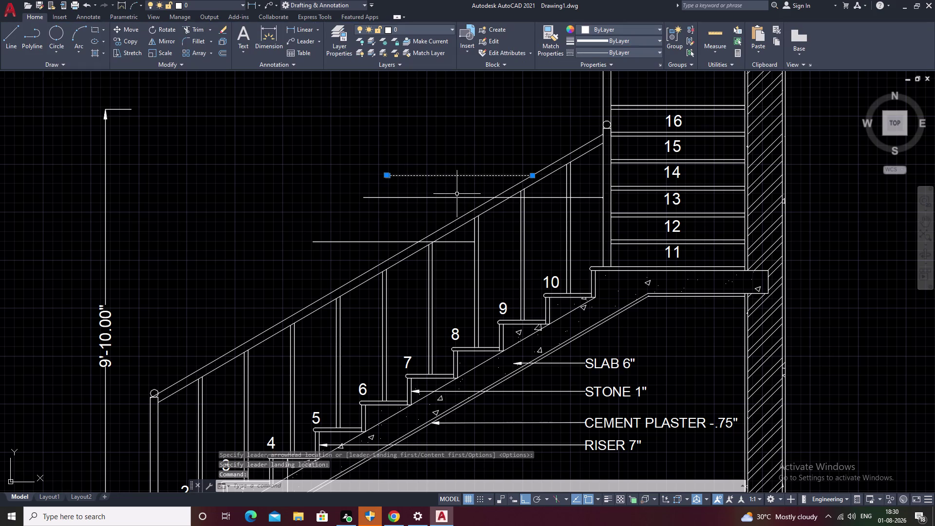
click(455, 197)
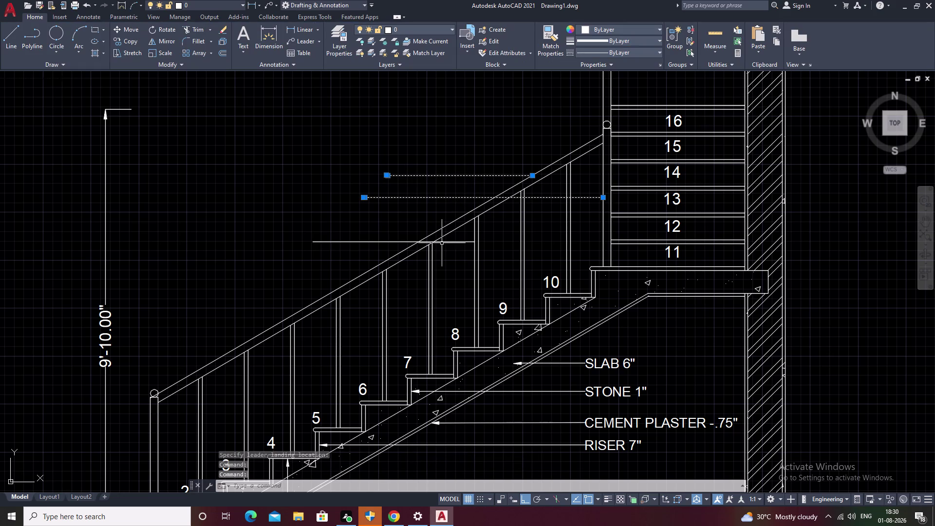
click(442, 242)
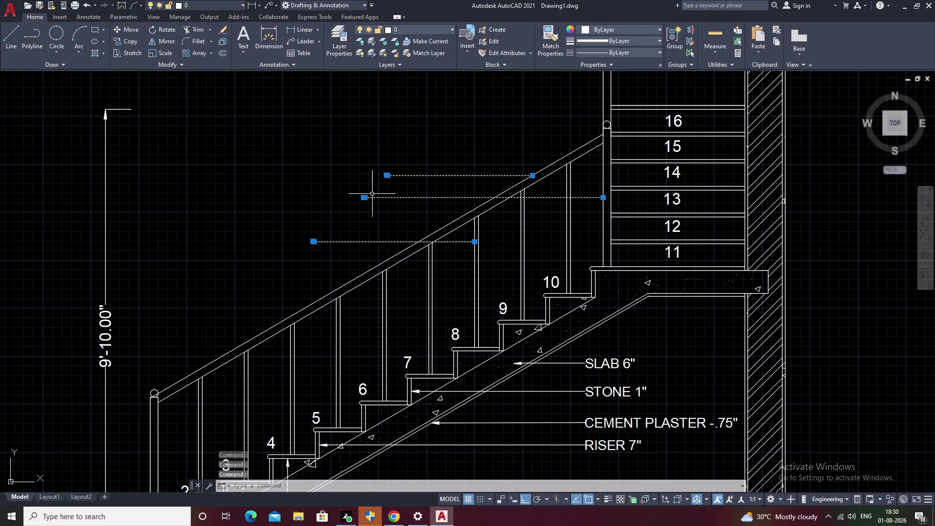
Open Properties (PR) for the three leaders and set text height to 2".
text(PR)
key(space)
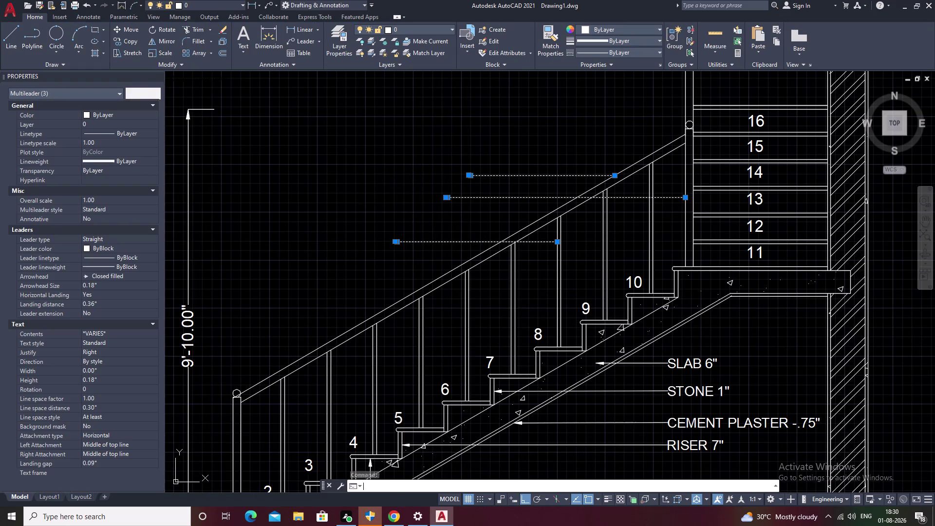
click(101, 376)
drag(101, 375, 84, 377)
key(BackSpace)
key(2)
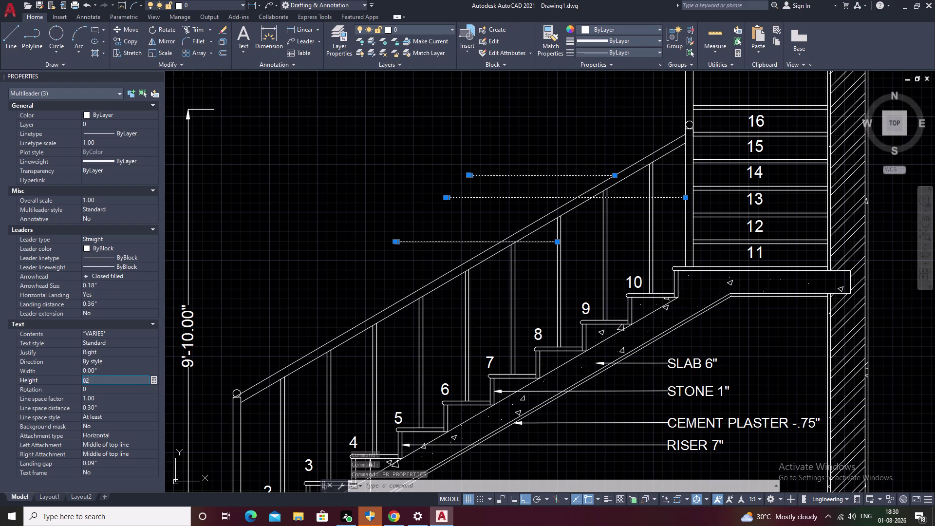
key(BackSpace)
key(BackSpace)
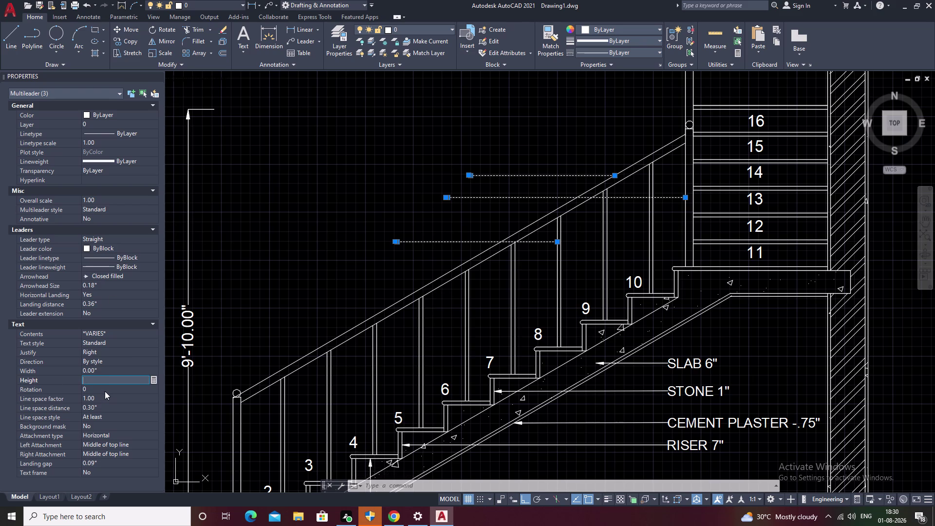
key(2)
Set the leaders' arrowhead size to 2" and deselect them.
click(107, 283)
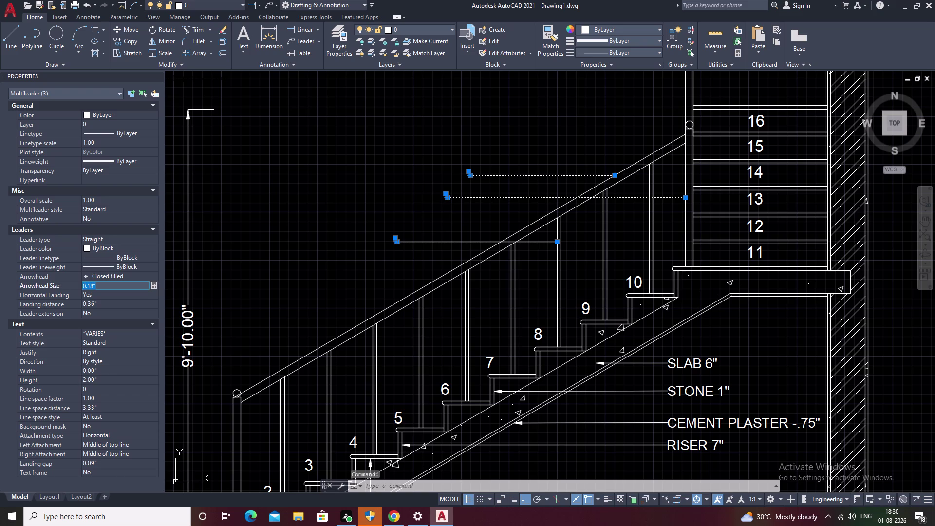
key(BackSpace)
key(BackSpace)
key(BackSpace)
key(2)
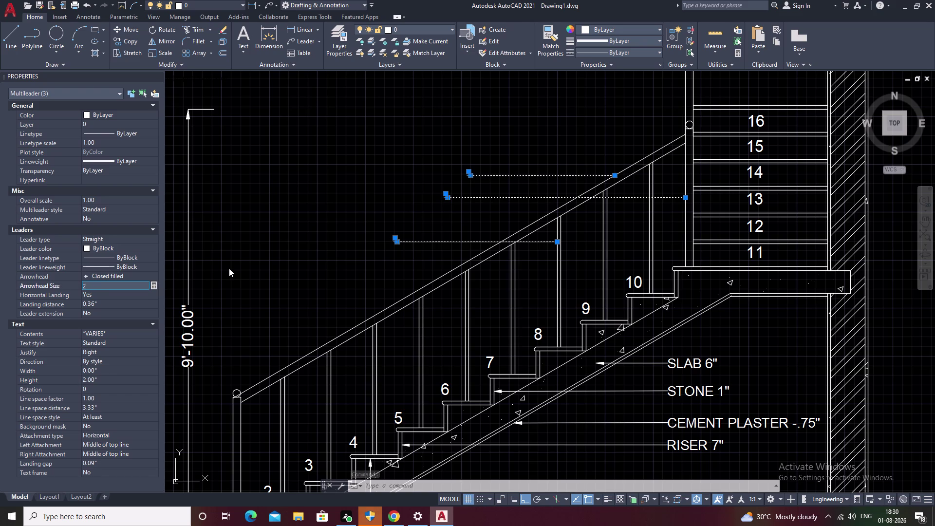
click(228, 268)
key(Escape)
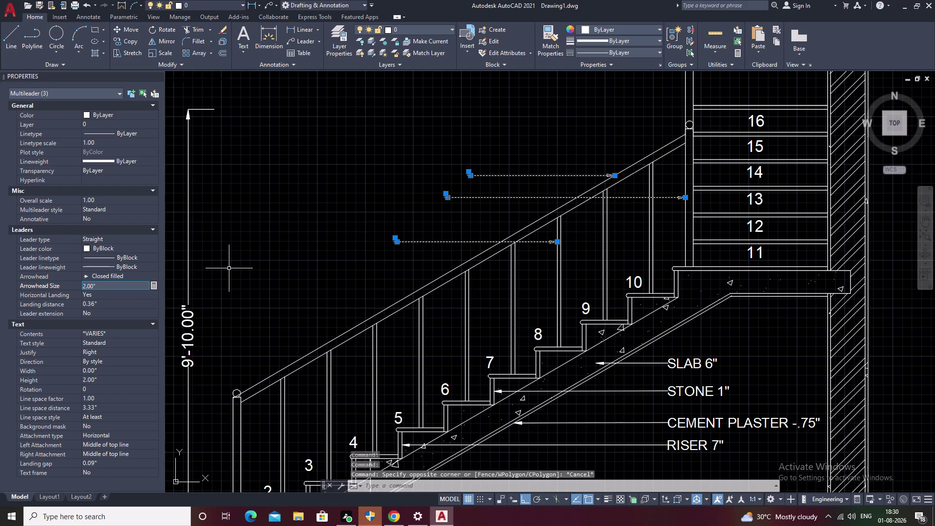
key(Escape)
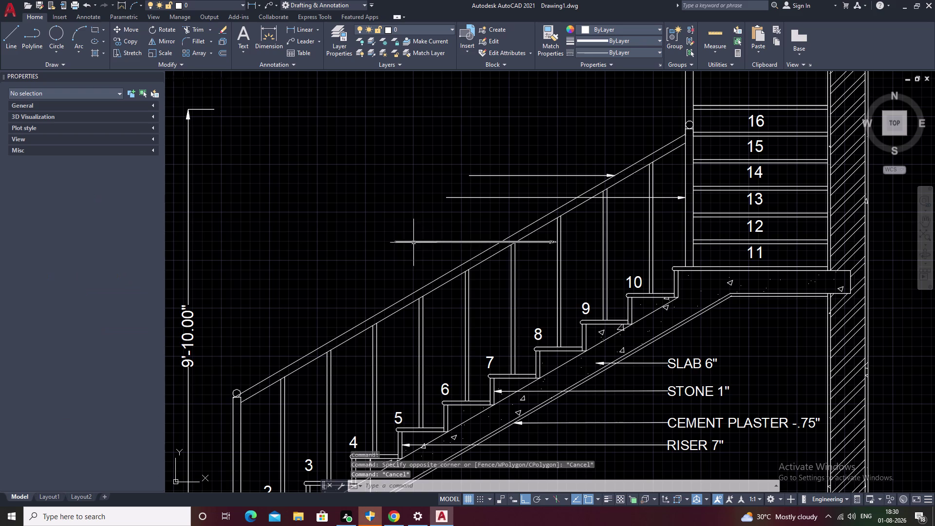
double_click(421, 242)
key(Escape)
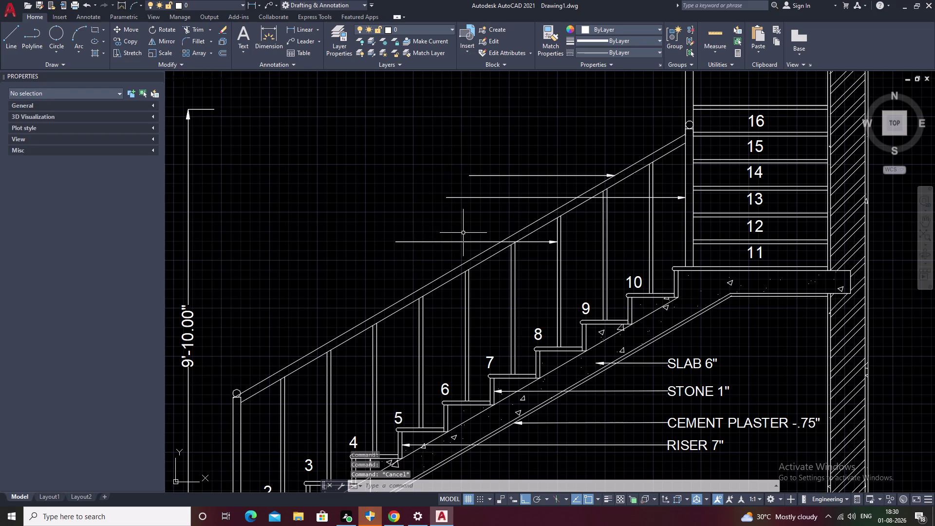
Zoom in and inspect one of the railing leaders.
scroll(up, 3)
middle_drag(341, 262, 530, 237)
scroll(up, 3)
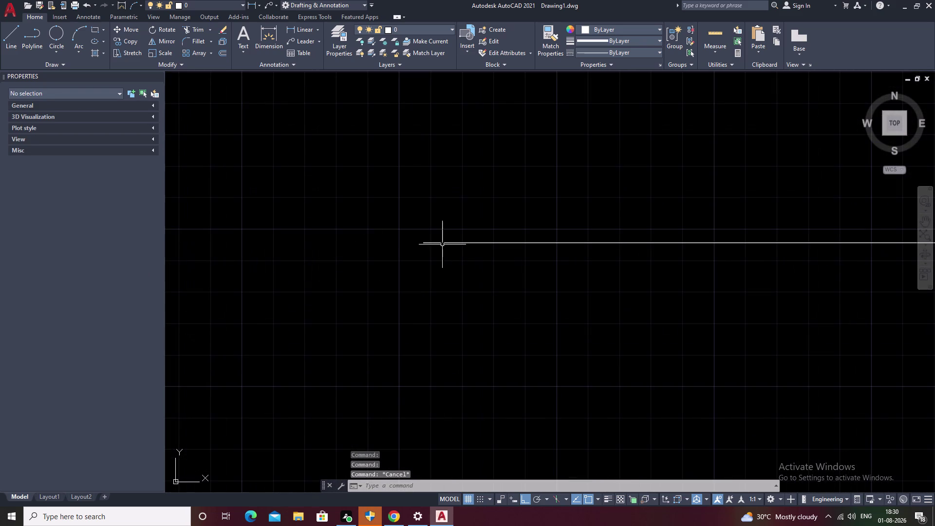
double_click(424, 243)
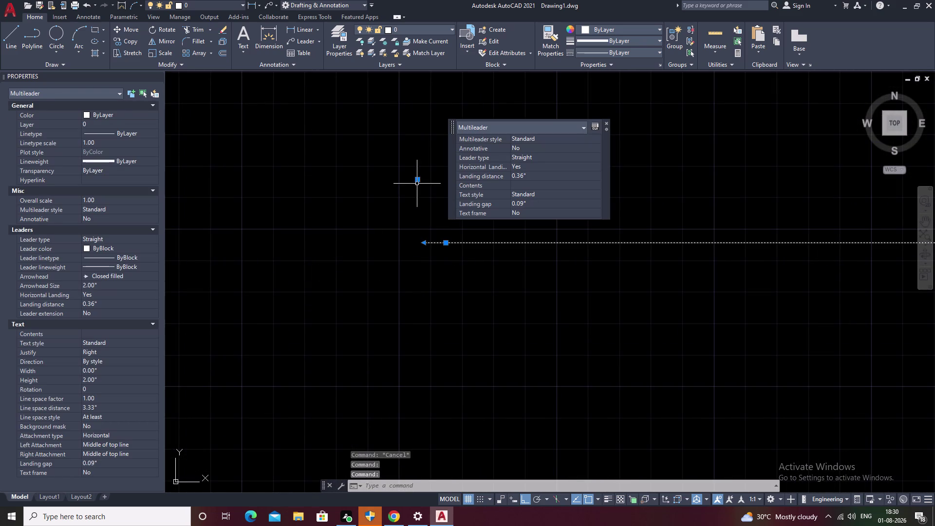
click(417, 179)
key(Escape)
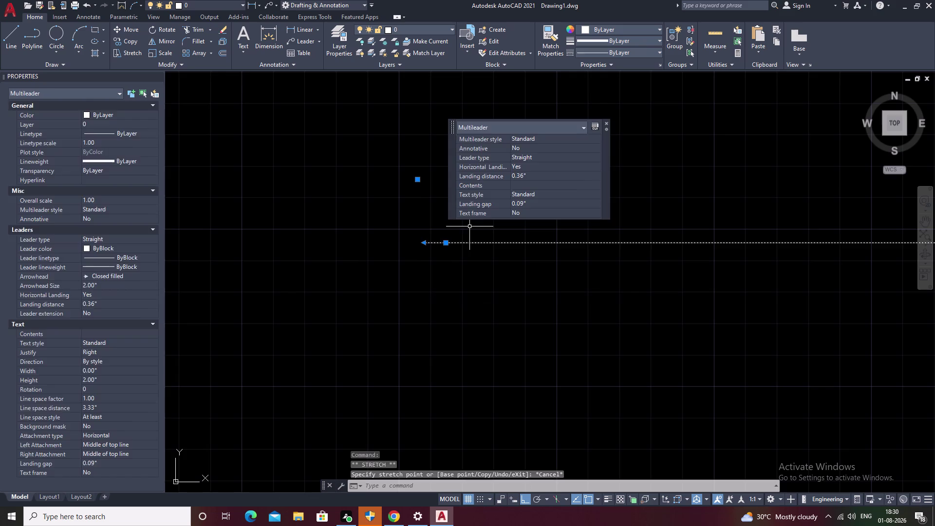
key(Escape)
Window-select the three railing leaders and erase them.
scroll(down, 3)
scroll(down, 3)
middle_drag(583, 210, 322, 244)
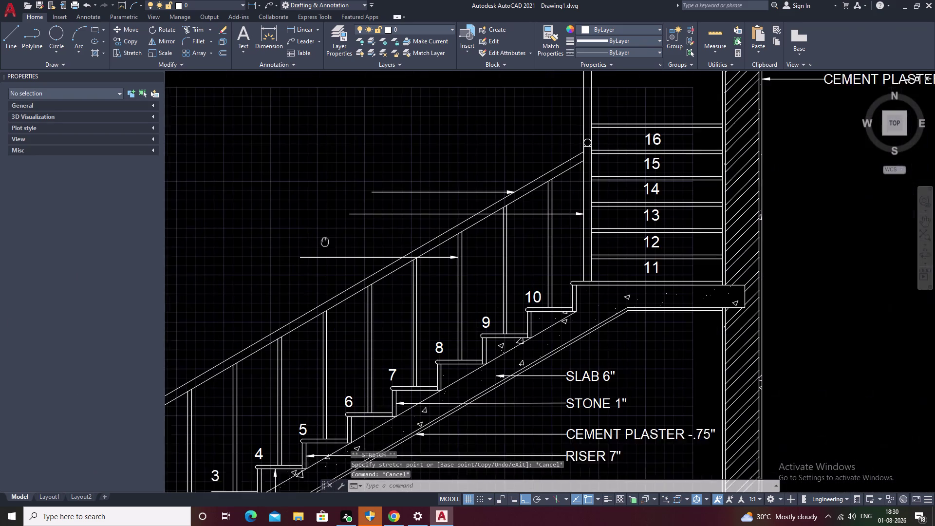
drag(489, 170, 320, 290)
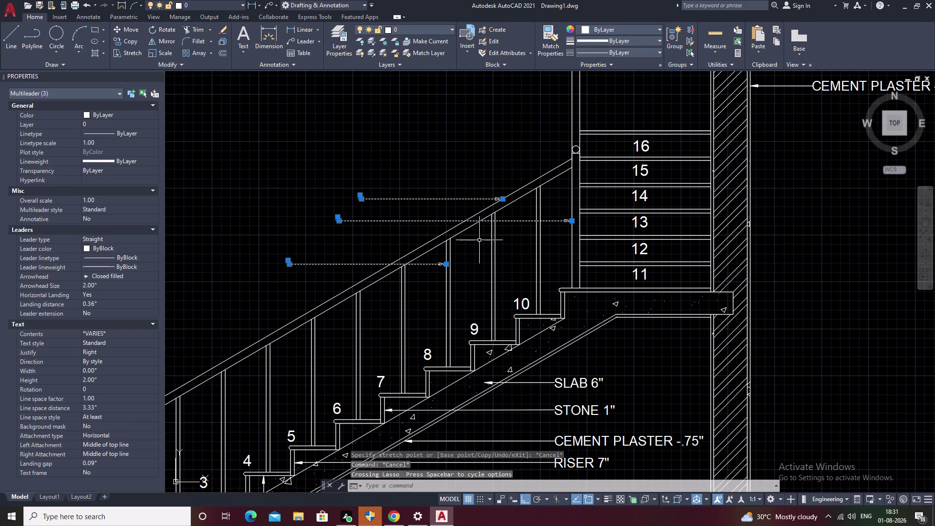
text(E)
key(space)
middle_drag(412, 240, 466, 226)
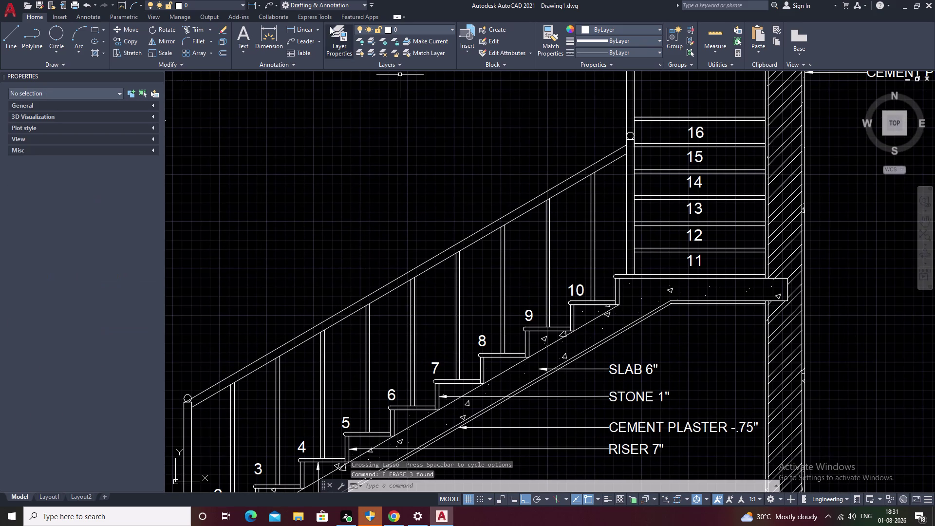
Draw a leader from a baluster to a landing on the left and type BALLUSTER.
click(311, 38)
click(501, 242)
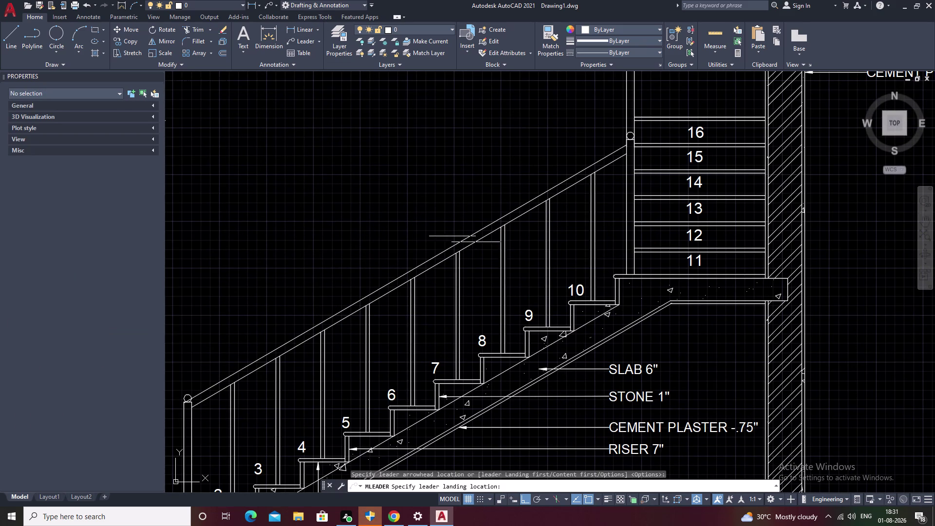
click(341, 231)
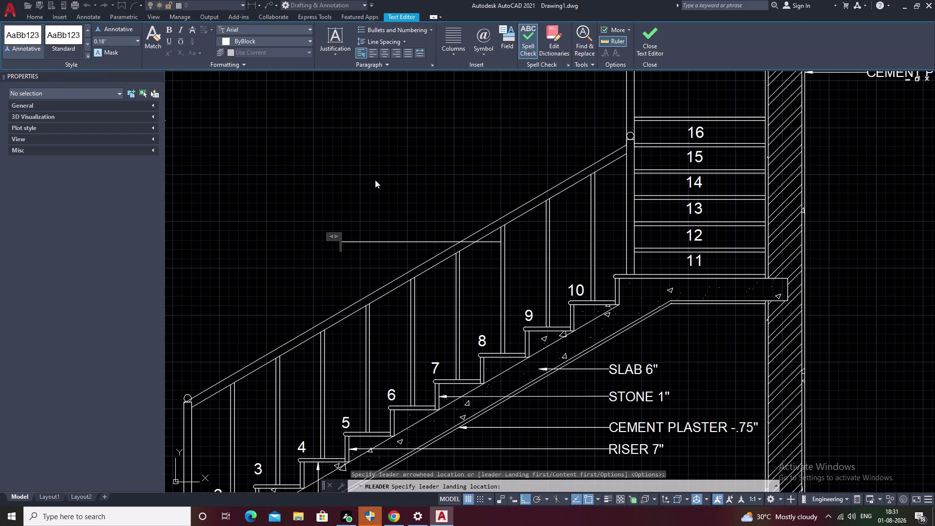
text(BA)
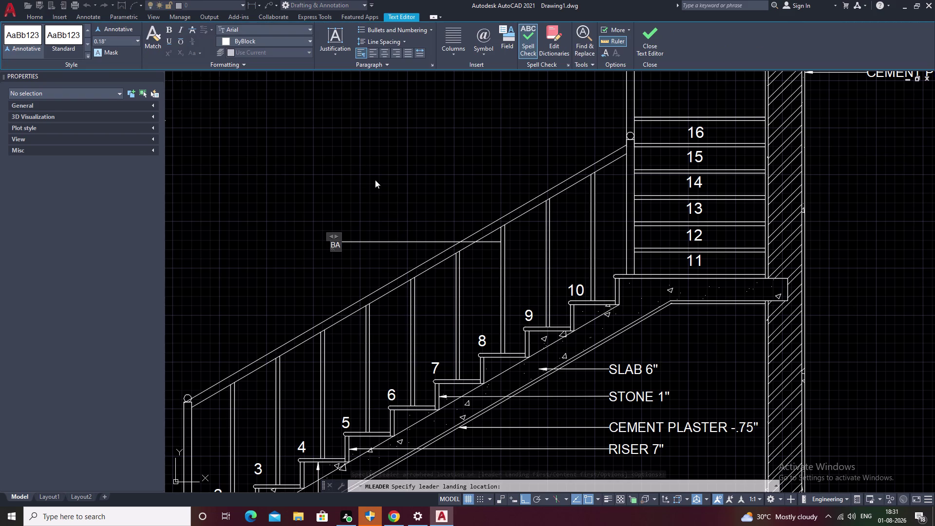
text(LL)
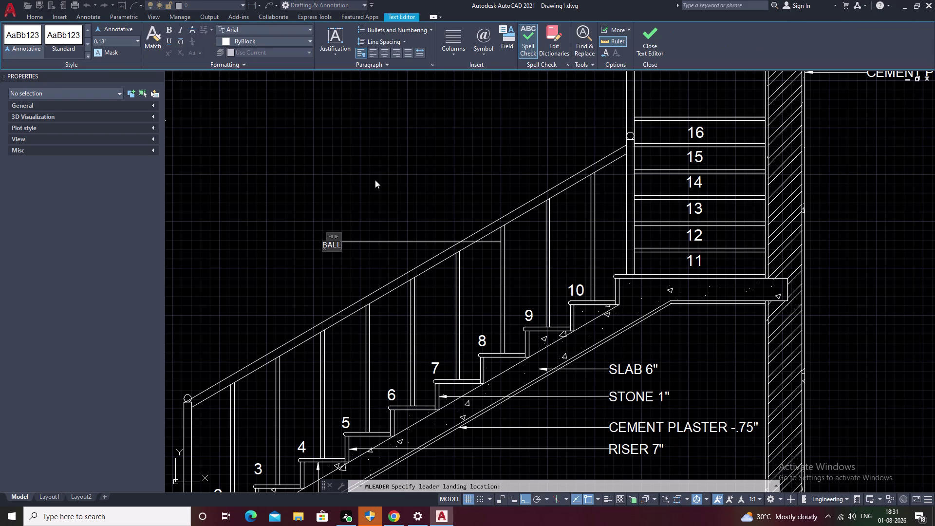
text(US)
key(t)
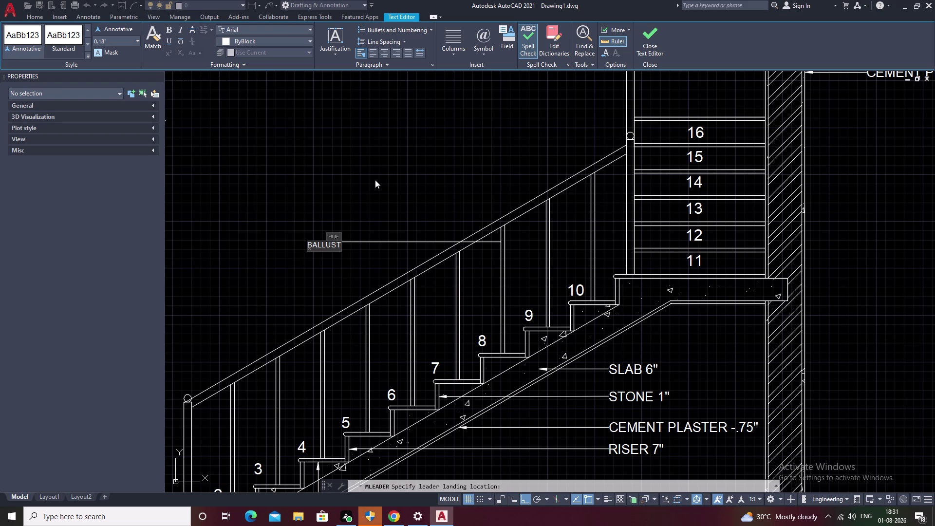
text(E)
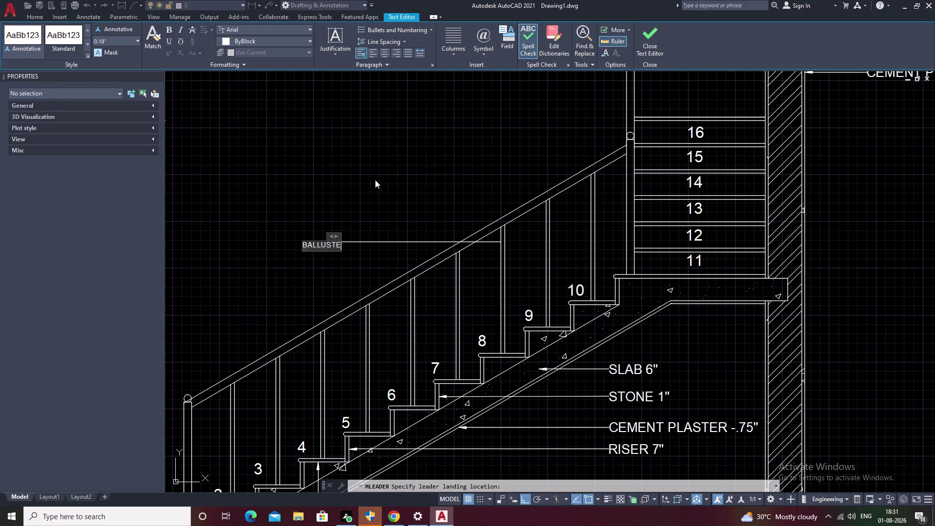
text(R)
Complete the note as BALLUSTER - 3' HIGH and close the text editor.
key(space)
text(-)
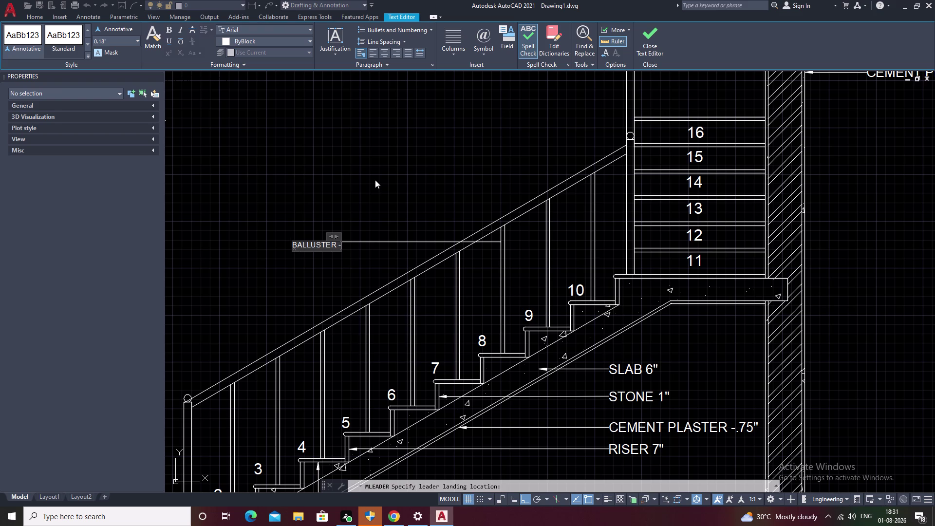
key(space)
text(3)
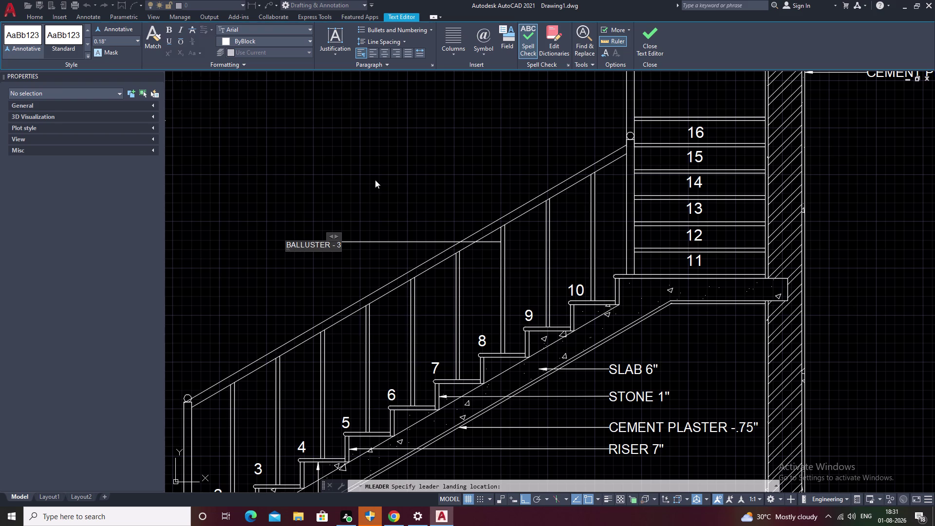
key(space)
text(L)
key(BackSpace)
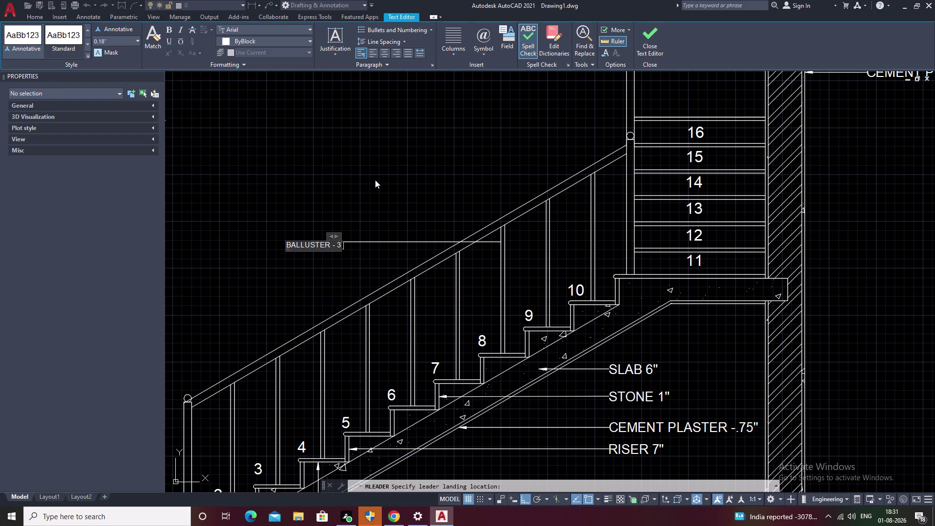
key(apostrophe)
key(BackSpace)
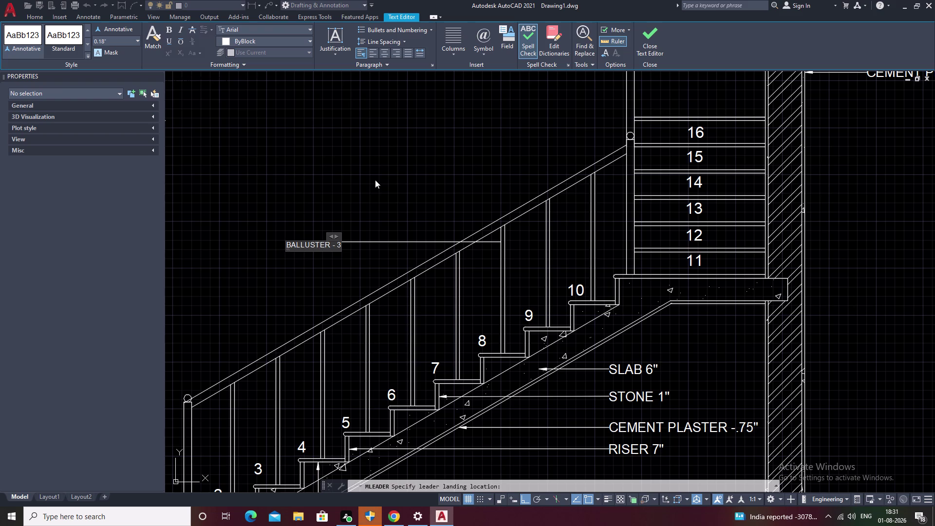
key(apostrophe)
key(BackSpace)
key(BackSpace)
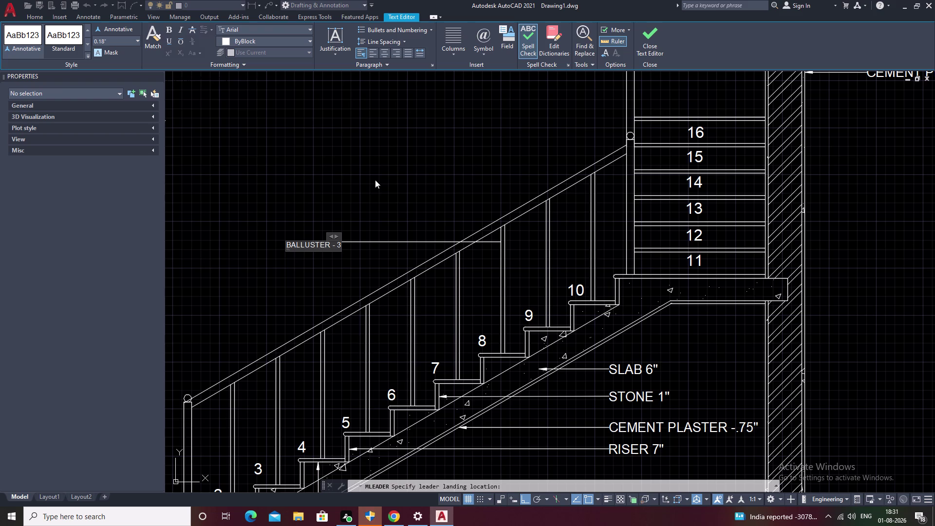
text(')
key(space)
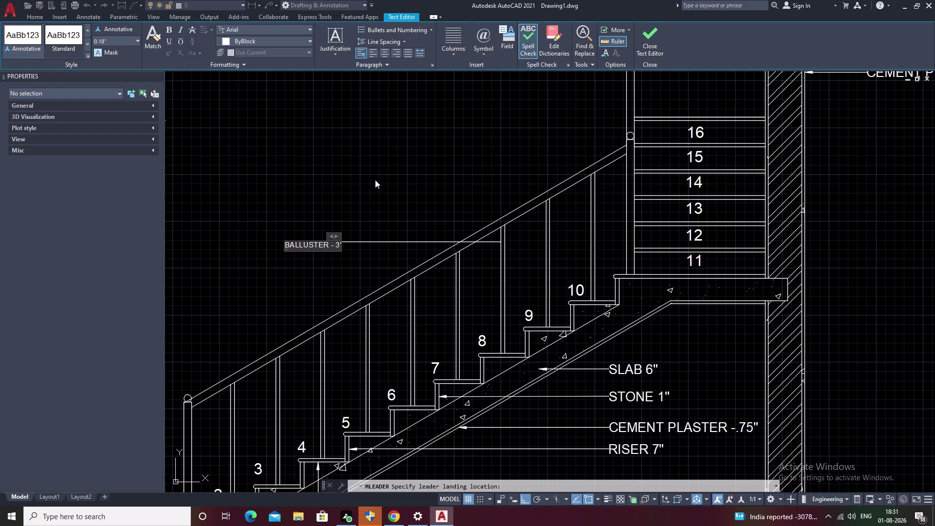
text(HI)
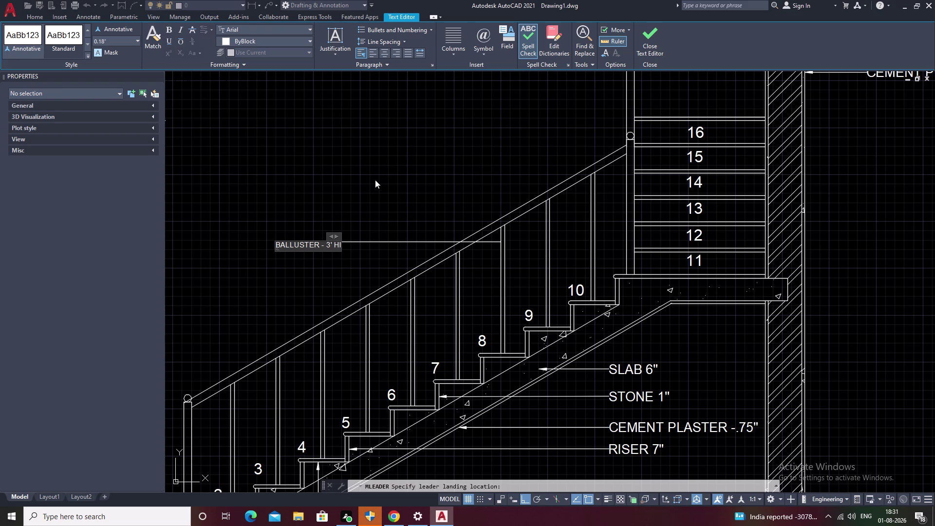
text(GH)
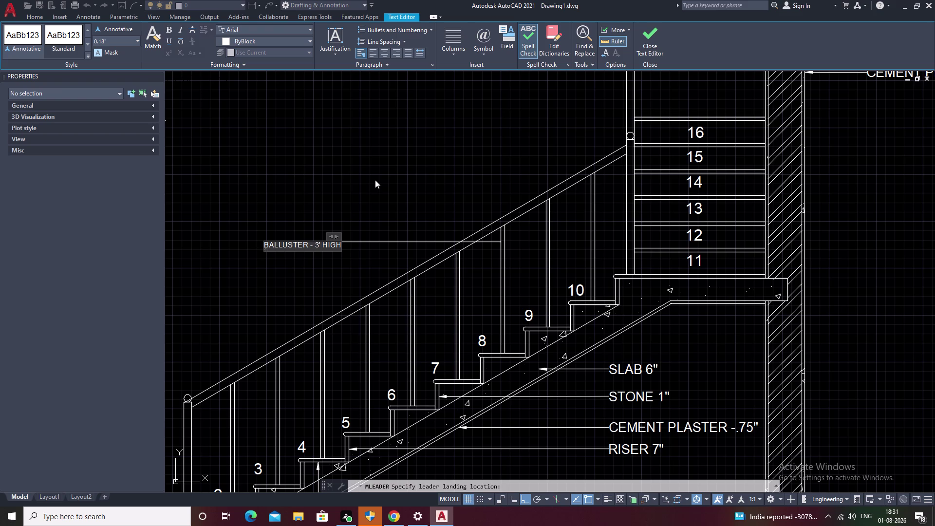
click(382, 219)
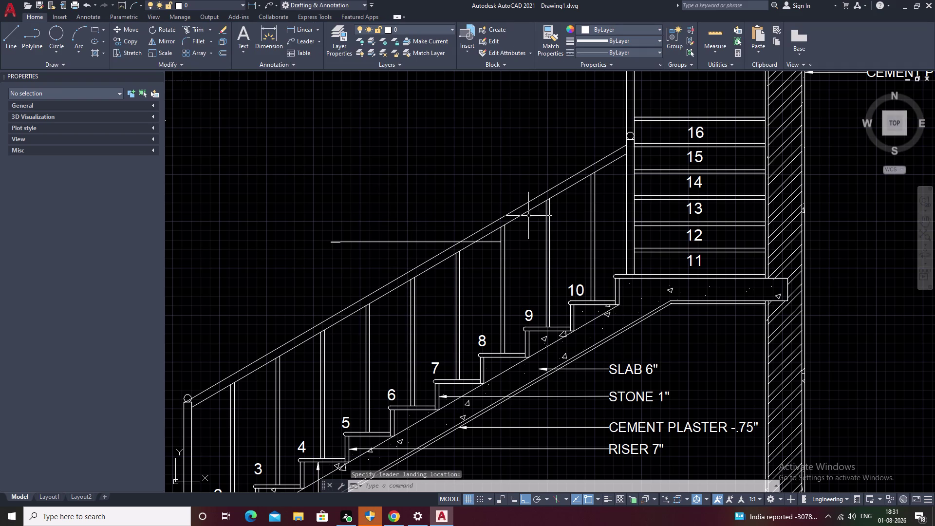
Draw a leader from the handrail to the left, labelled HANDRAIL - 2".
click(309, 42)
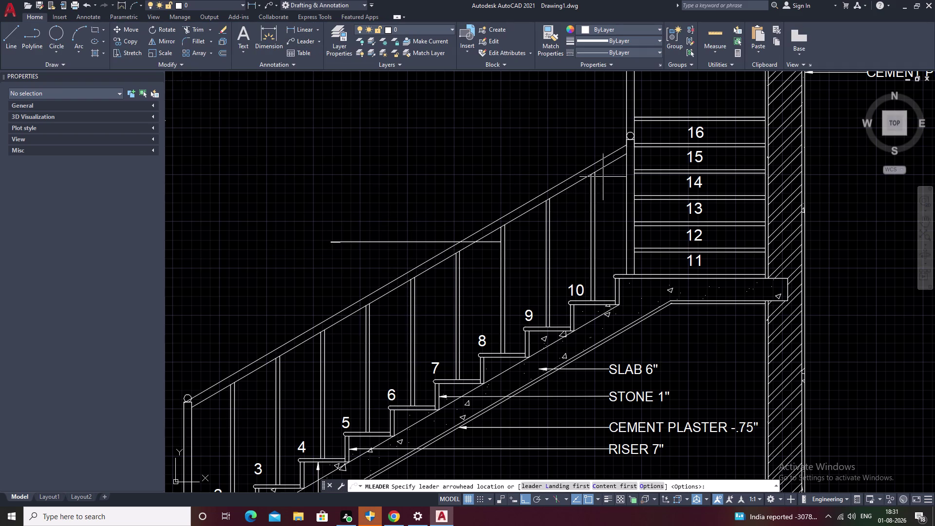
click(571, 178)
click(383, 179)
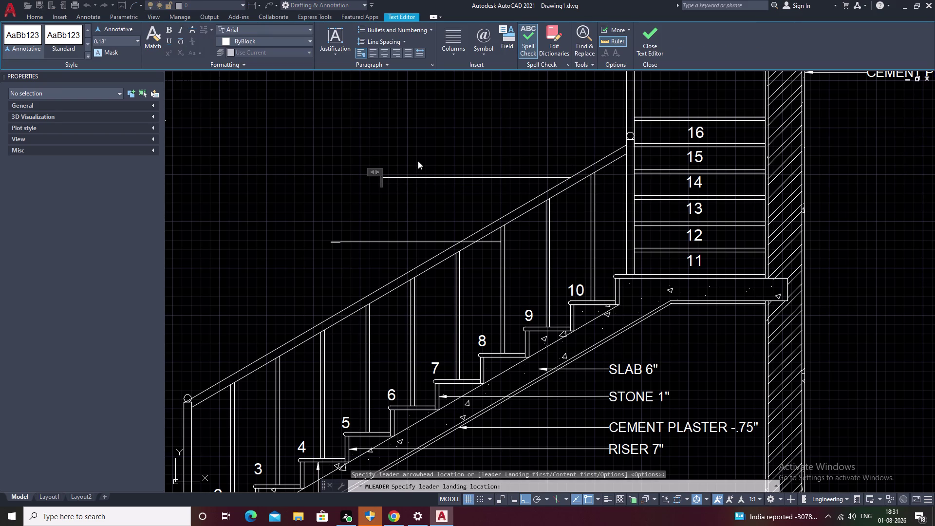
text(HAND)
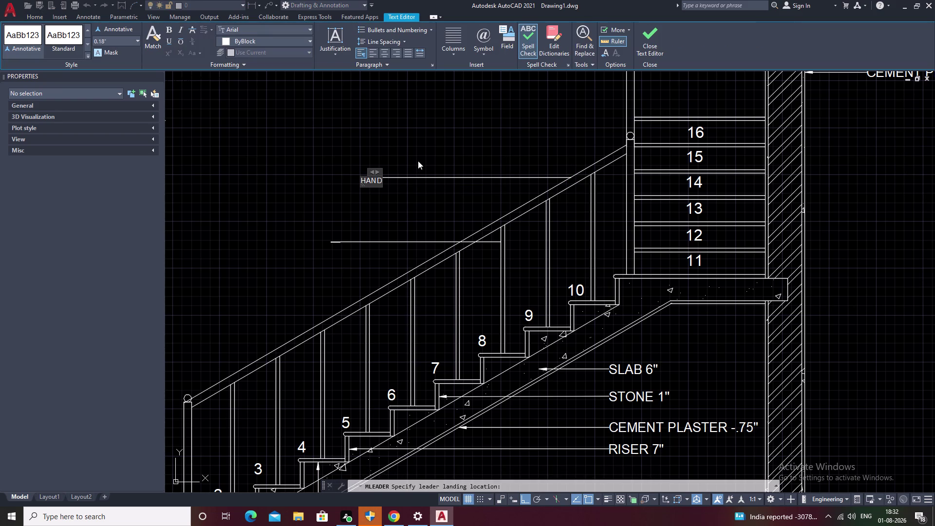
text(RA)
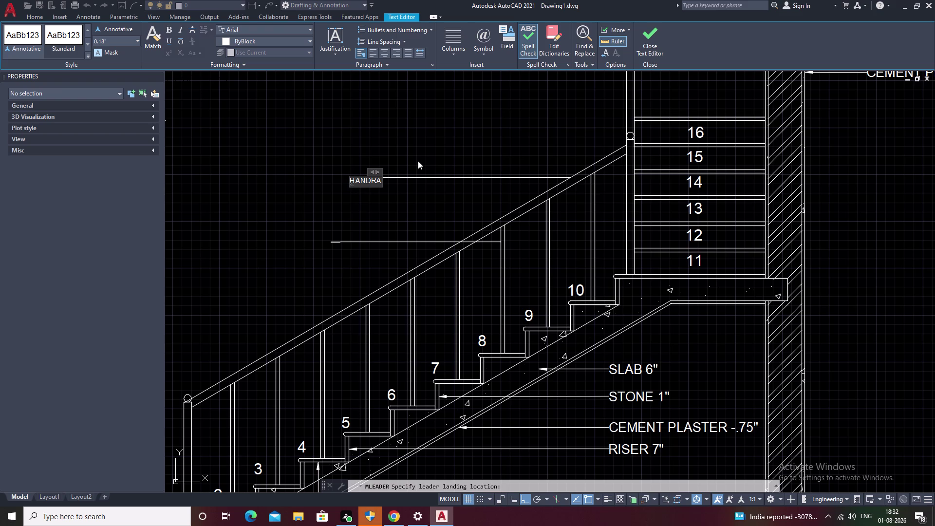
text(IL)
key(space)
text(-)
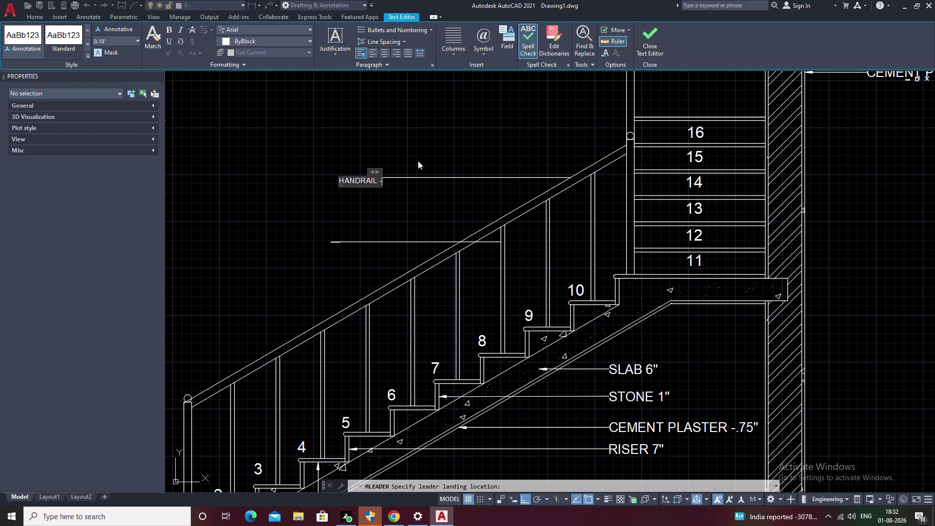
key(space)
key(2)
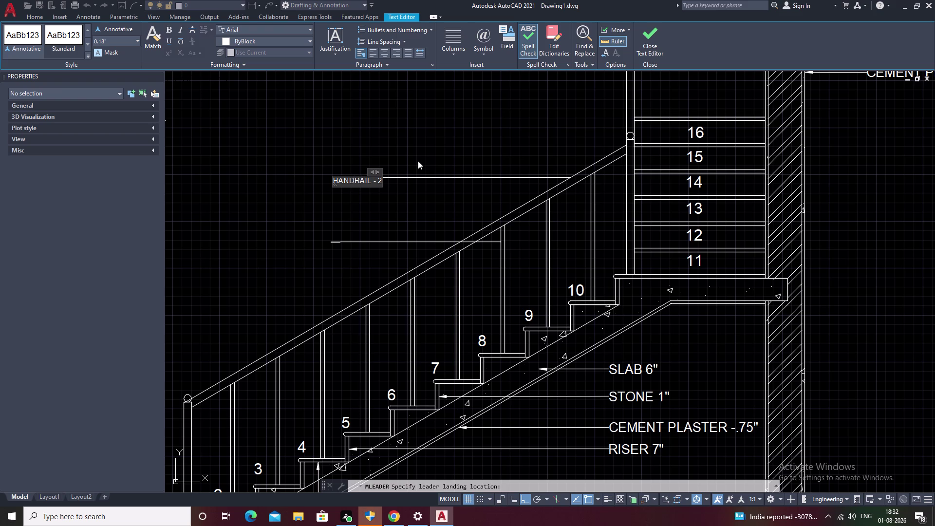
key(shift+quotedbl)
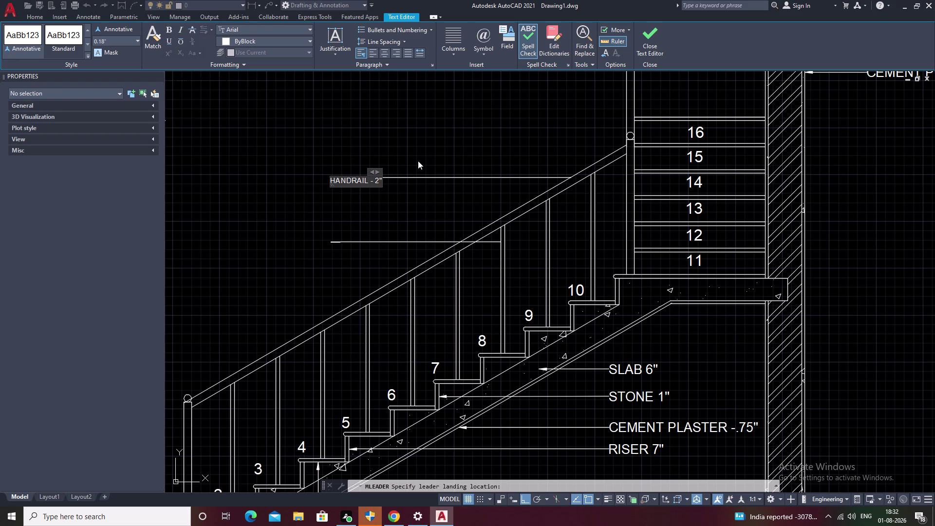
key(space)
click(418, 204)
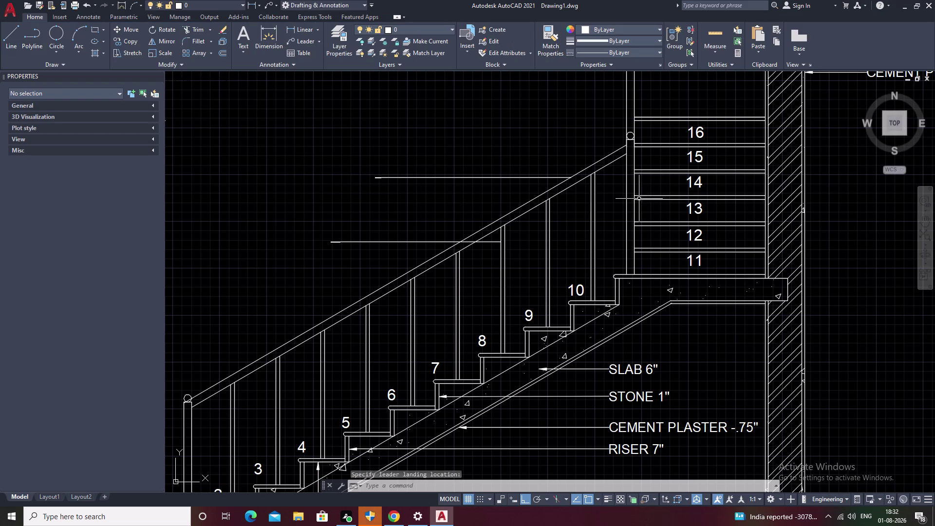
Draw a leader from the newel post to the left and type NEWEL POST.
click(293, 40)
click(626, 208)
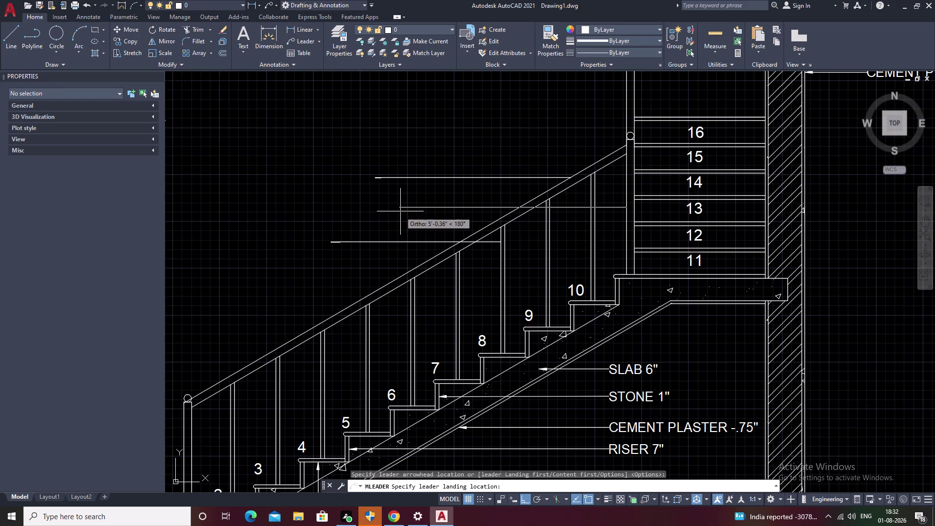
click(383, 209)
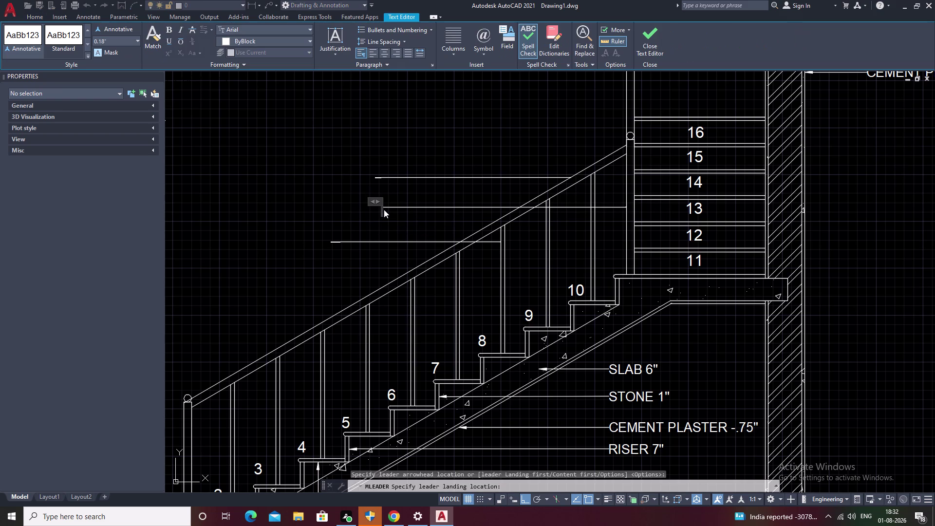
text(NEW)
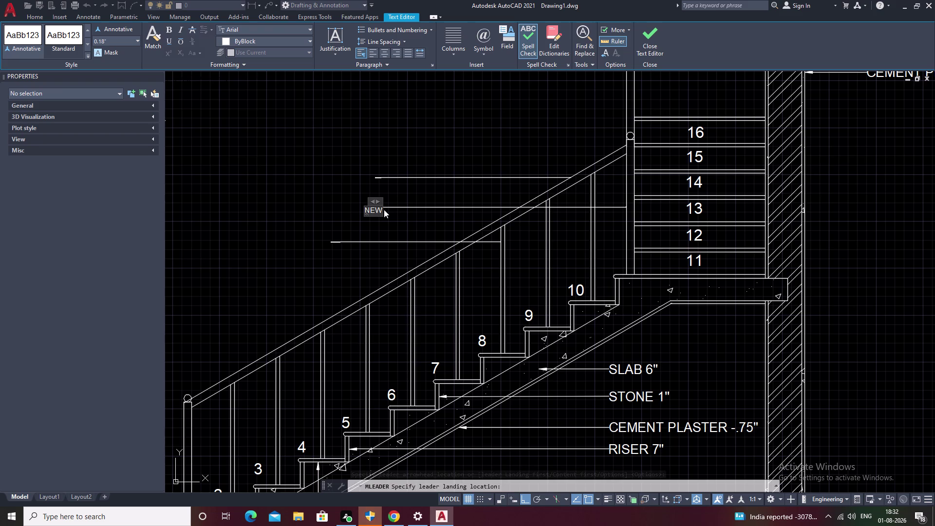
text(EL)
key(space)
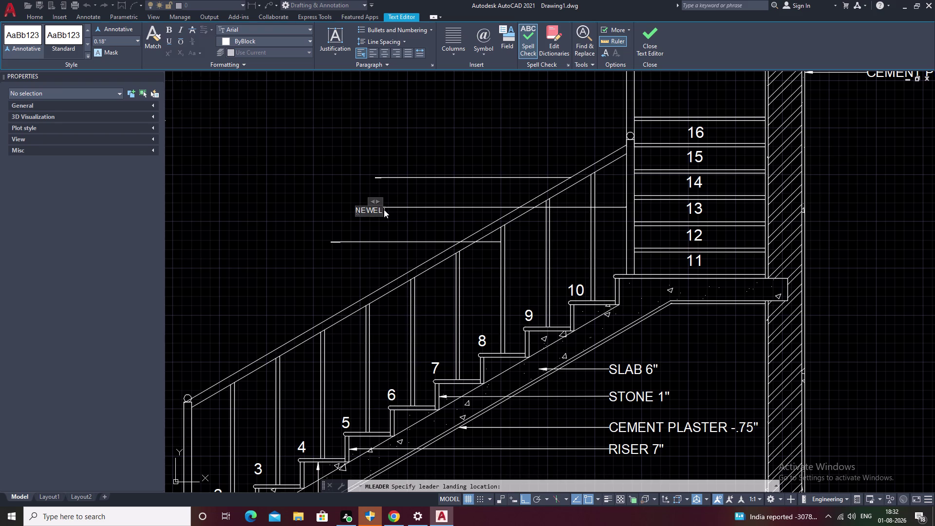
text(P)
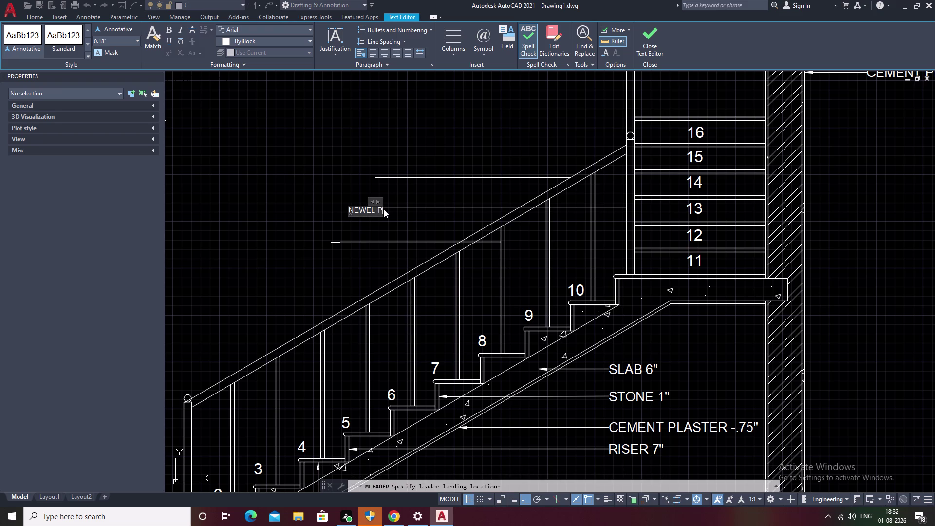
text(OST)
key(space)
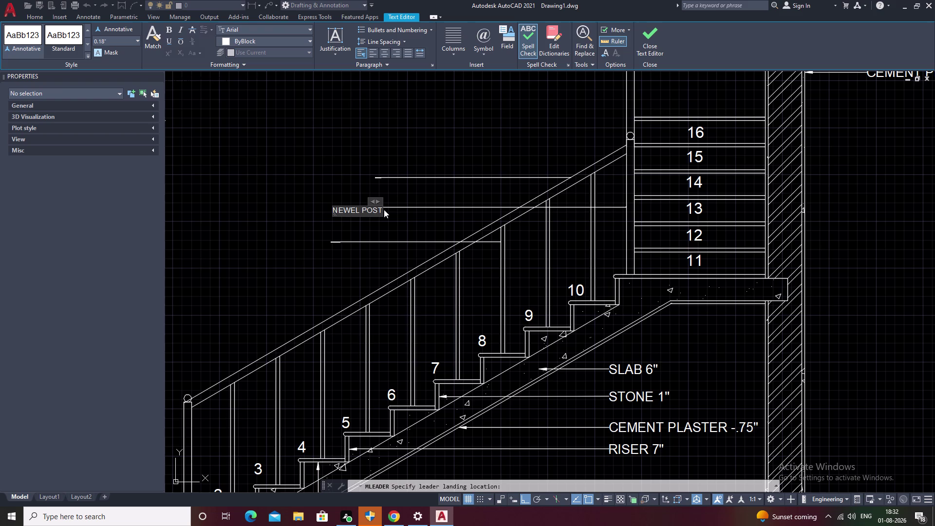
Finish the note as NEWEL POST - 3' HIGH and close the text editor.
text(-)
key(space)
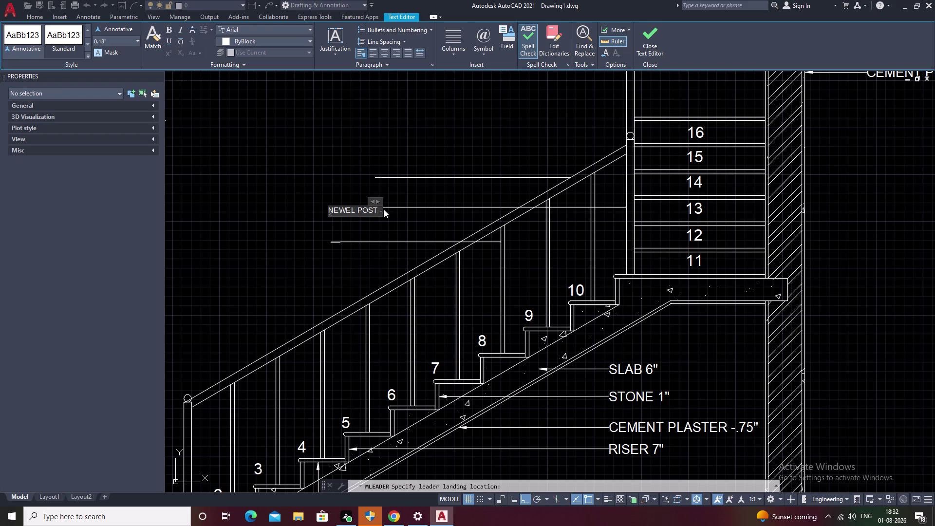
key(2)
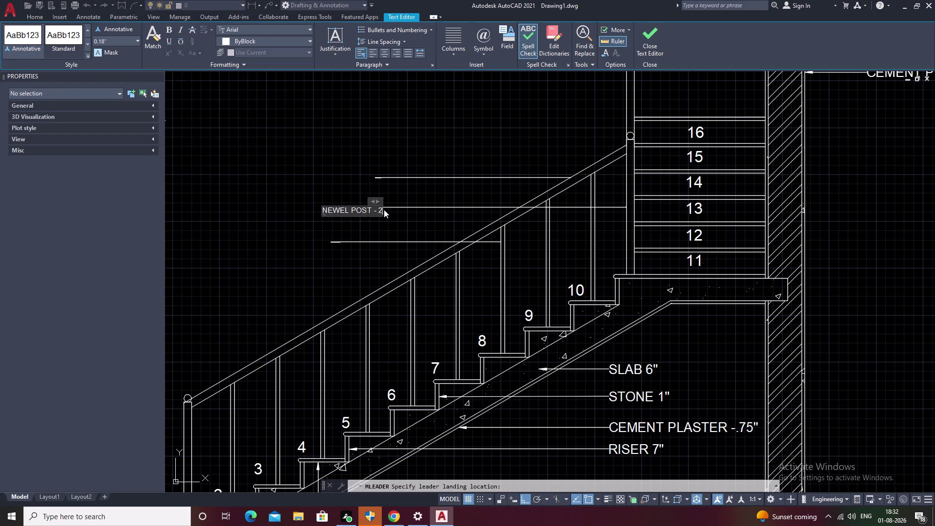
key(apostrophe)
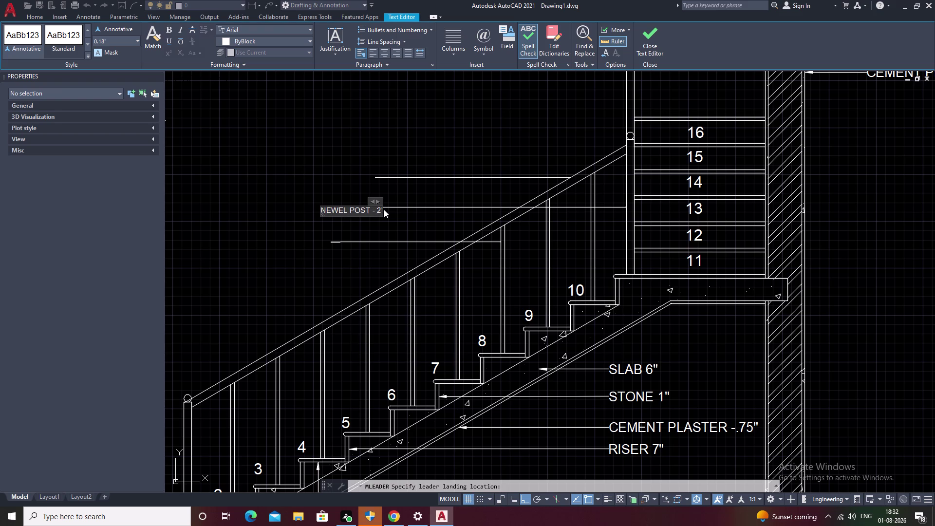
key(BackSpace)
key(BackSpace)
key(3)
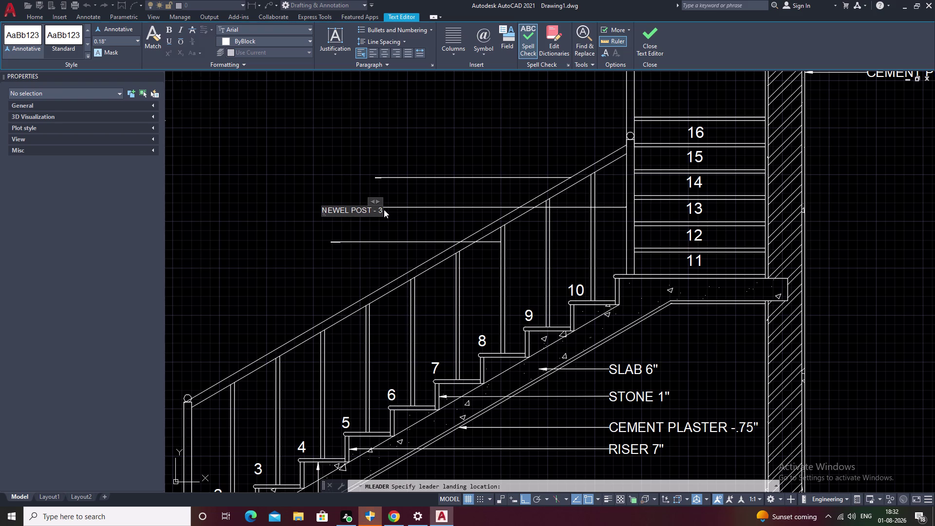
text(')
key(space)
key(h)
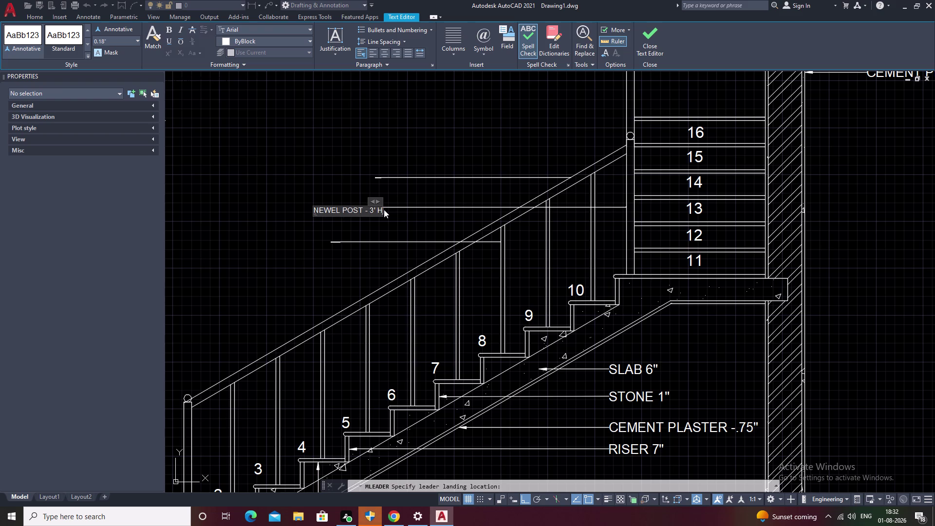
key(i)
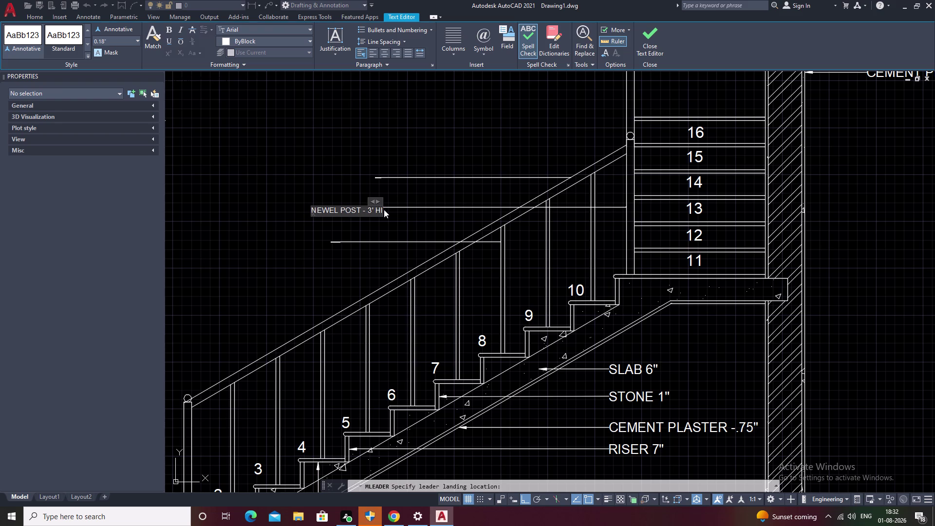
text(GH)
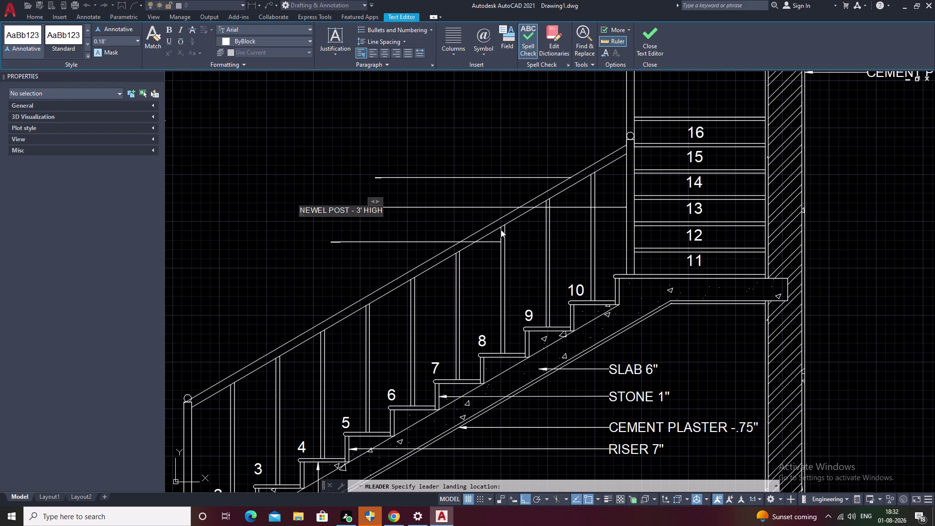
click(421, 221)
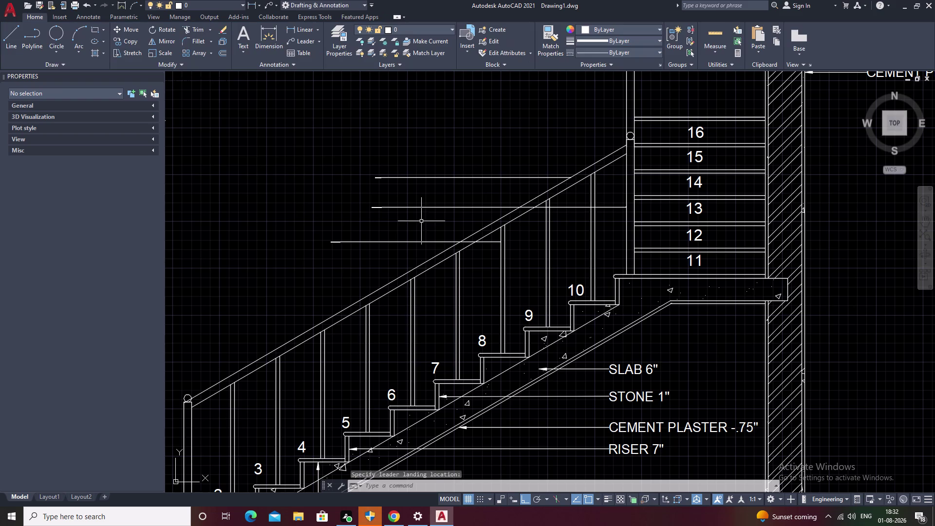
Select the BALLUSTER, HANDRAIL and NEWEL POST notes and set arrowhead size to 2".
click(392, 241)
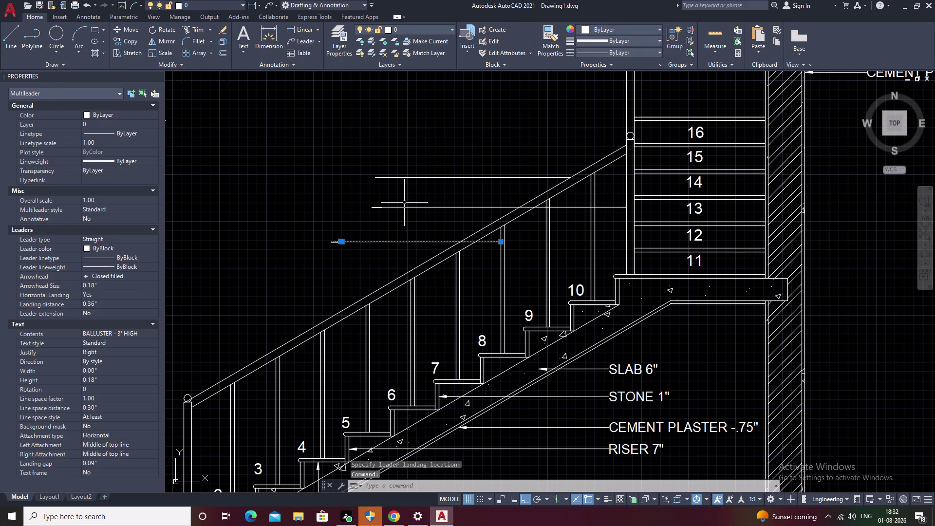
click(405, 208)
click(403, 178)
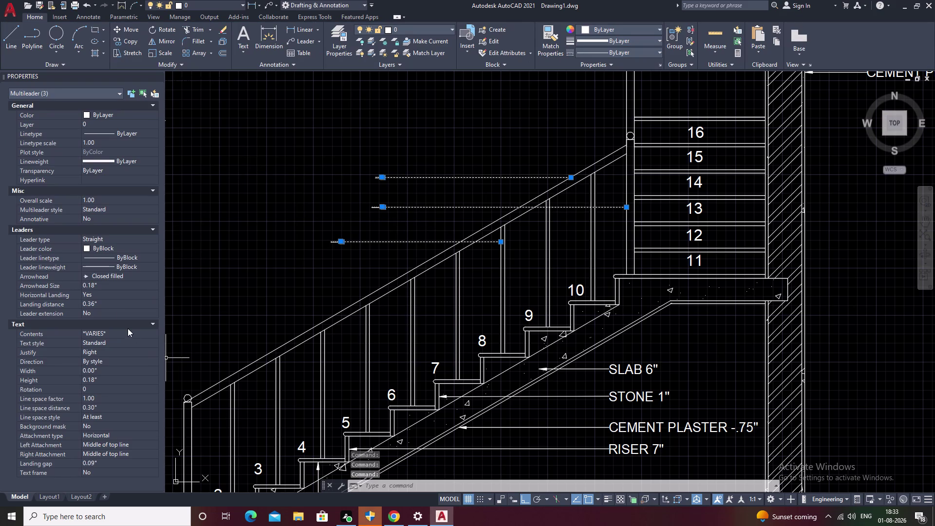
drag(108, 285, 36, 280)
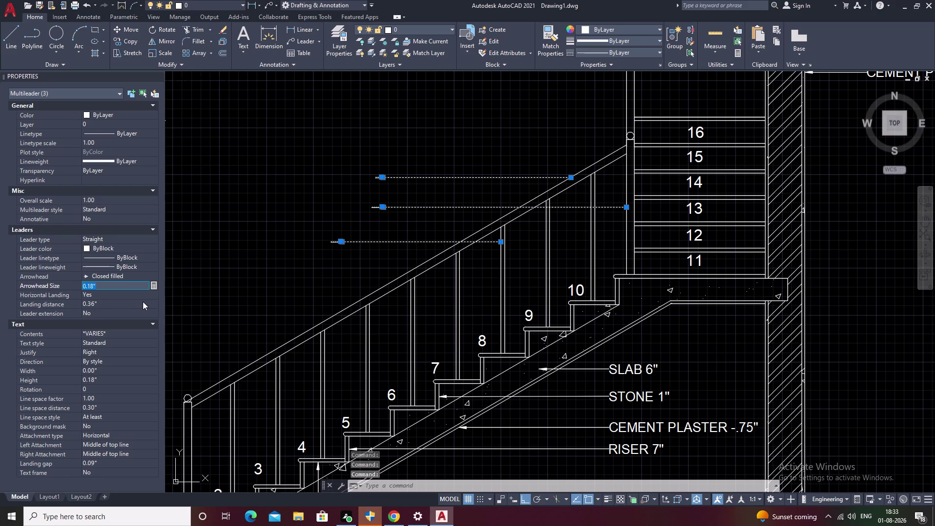
key(BackSpace)
key(3)
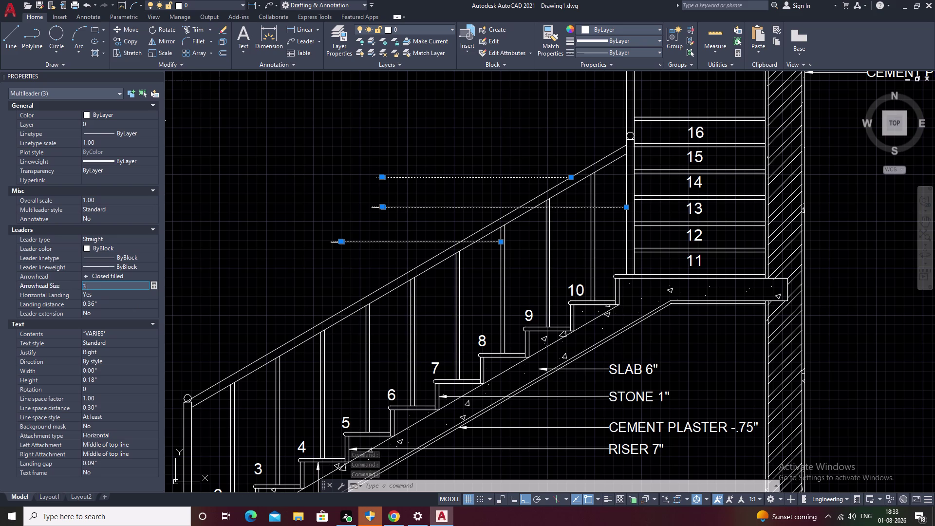
key(BackSpace)
key(2)
click(147, 347)
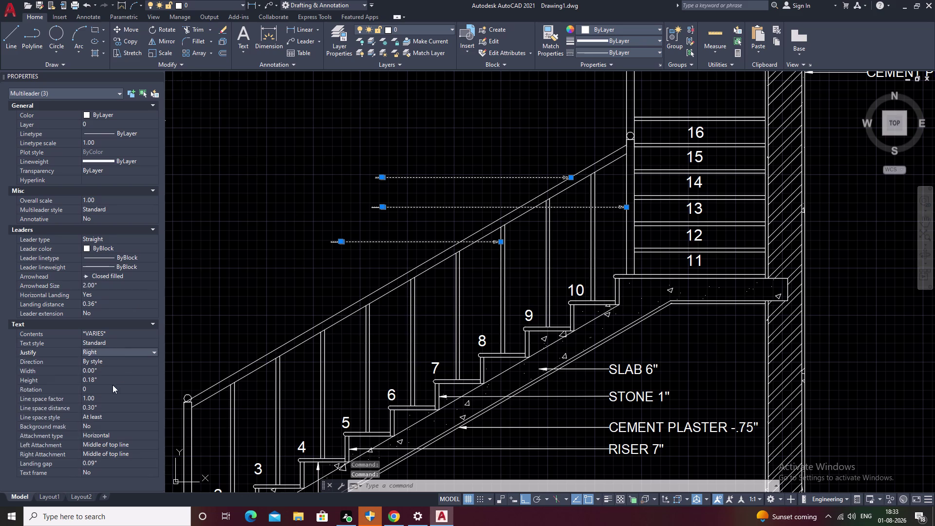
Set the notes' text height to 2", deselect them, and close the Properties palette.
click(104, 376)
drag(99, 376, 77, 377)
key(BackSpace)
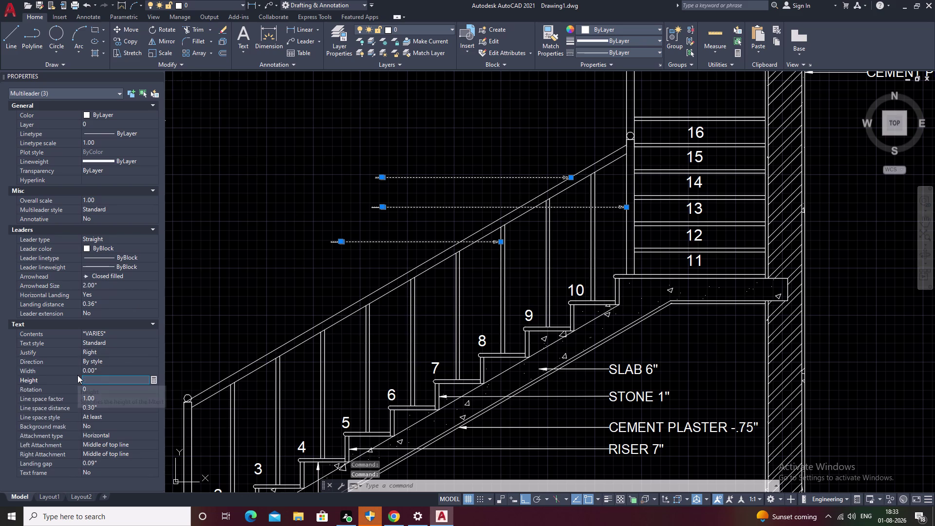
key(2)
click(195, 344)
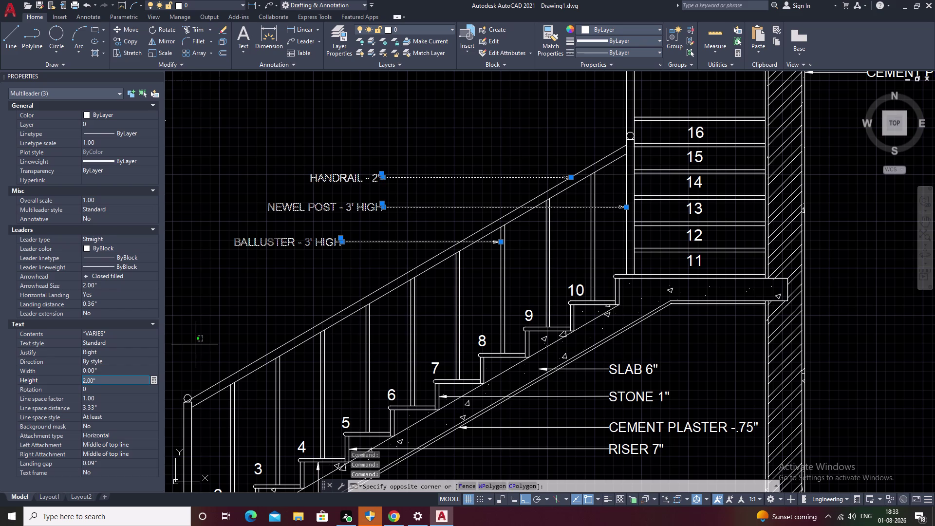
key(Escape)
key(Escape)
key(Escape)
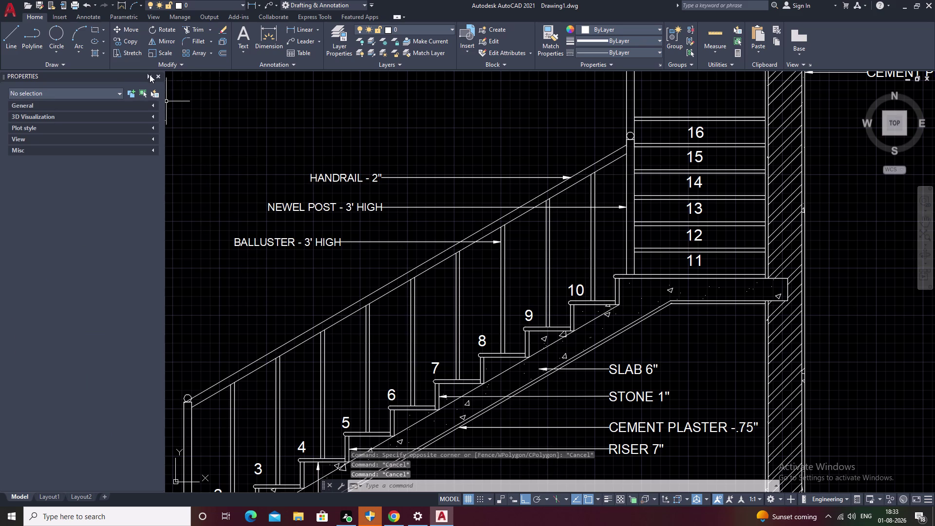
click(156, 74)
scroll(down, 3)
Select the BALLUSTER, NEWEL POST and HANDRAIL multileaders on the section.
middle_drag(521, 216, 549, 255)
scroll(up, 3)
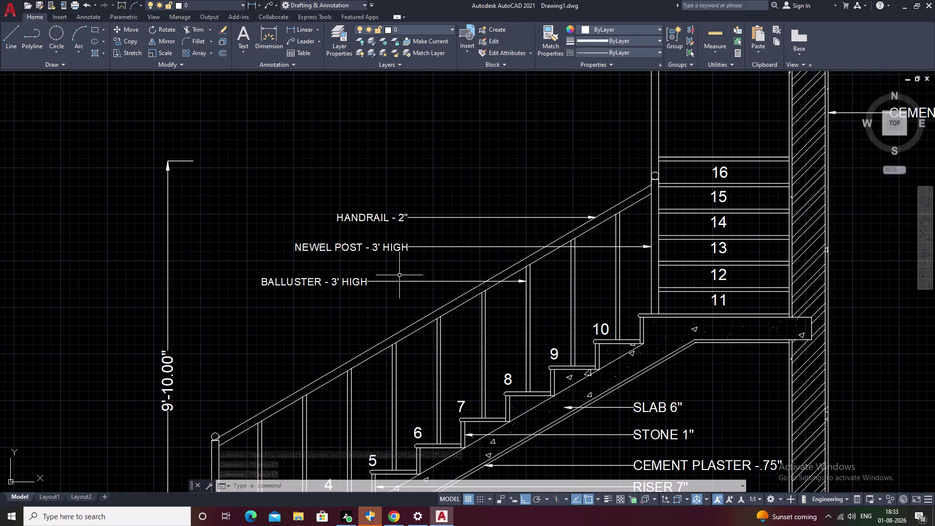
click(400, 284)
click(400, 279)
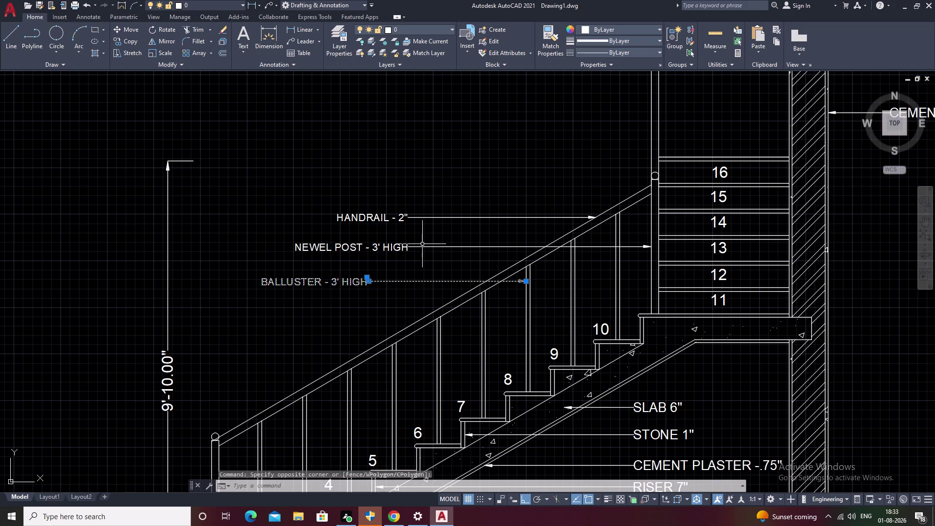
click(422, 246)
click(418, 216)
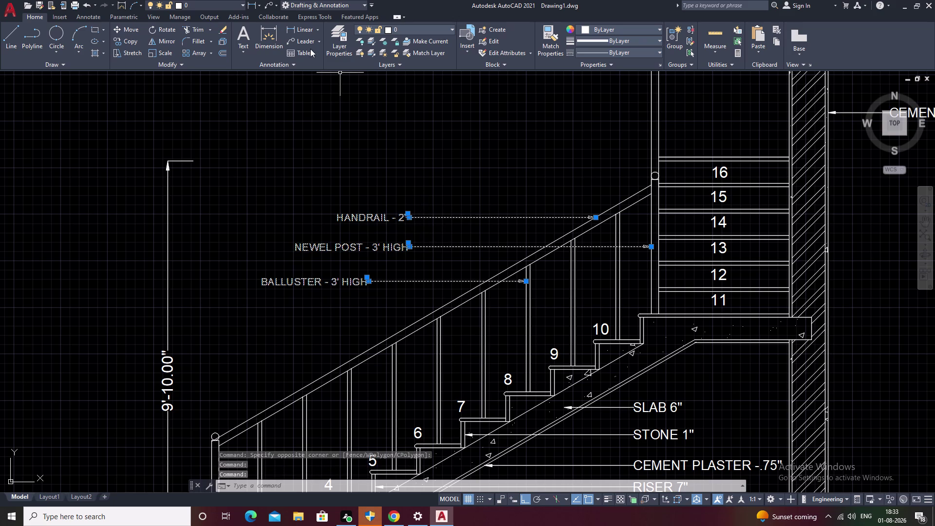
Align the three callouts vertically with the Align tool, using HANDRAIL as reference.
click(305, 39)
click(318, 41)
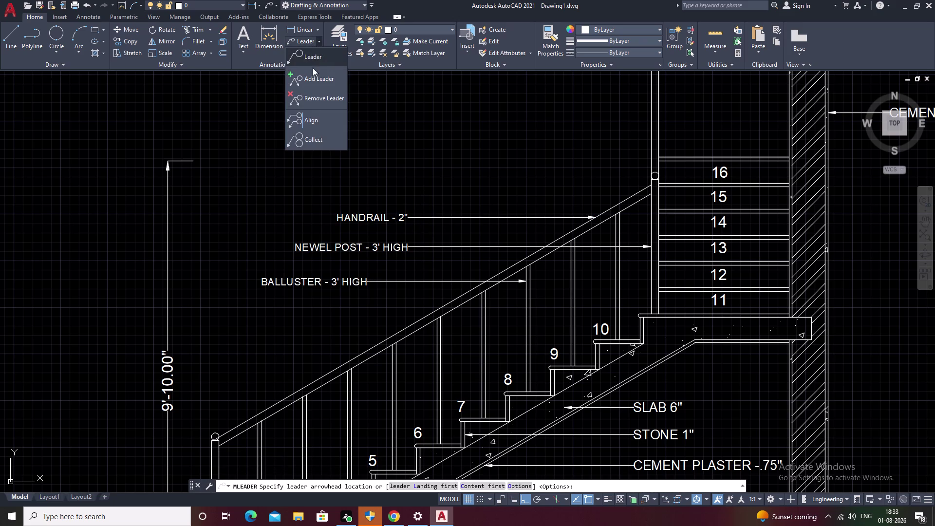
click(313, 141)
click(320, 41)
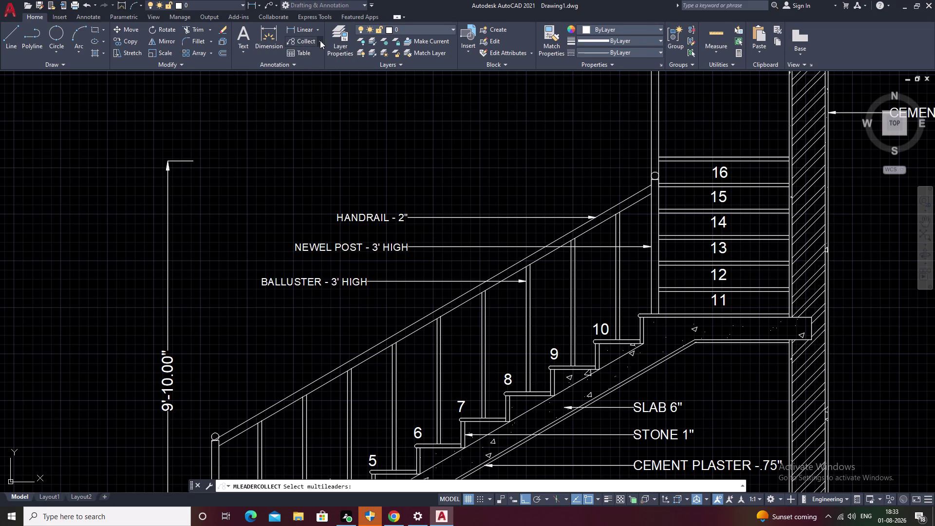
click(323, 115)
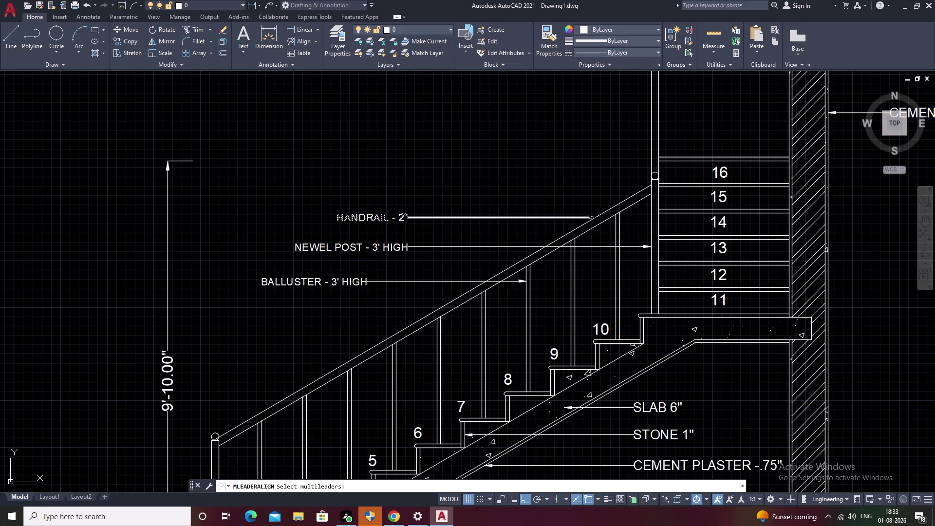
click(403, 215)
click(402, 246)
click(362, 280)
right_click(362, 281)
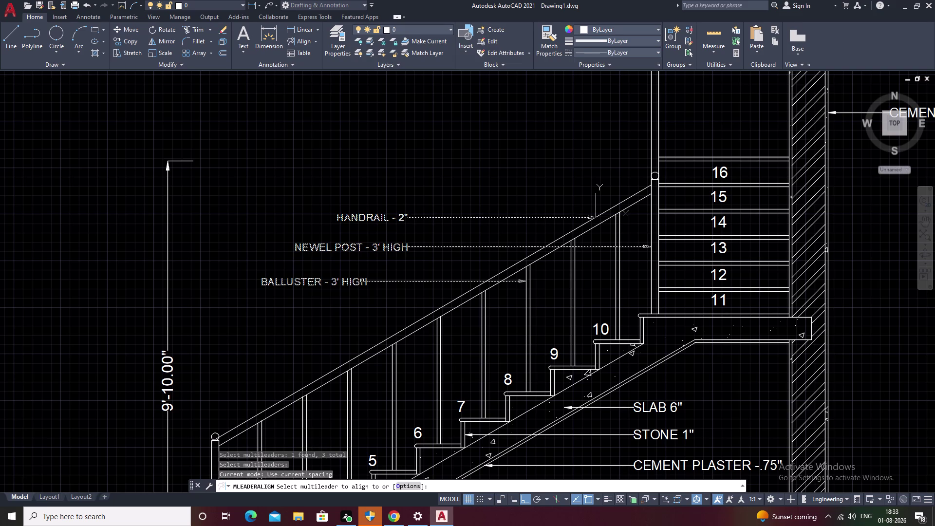
right_click(359, 267)
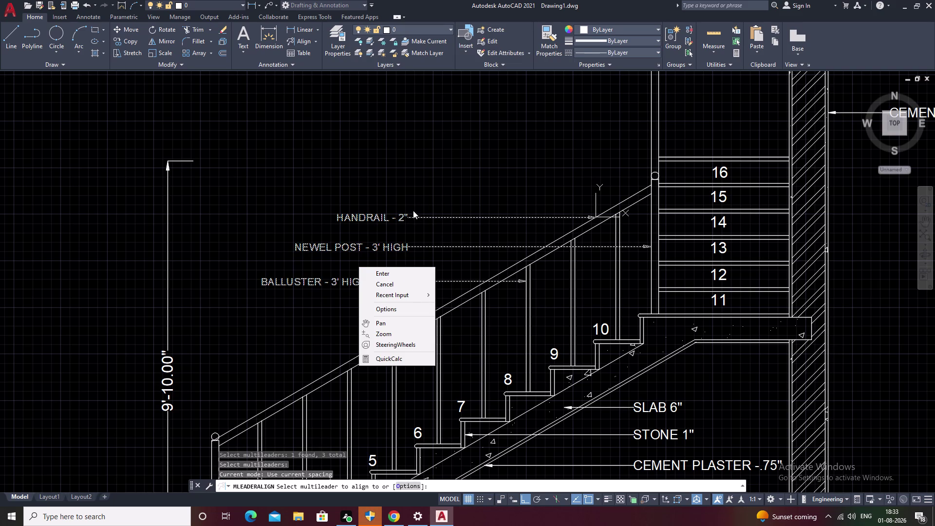
drag(408, 216, 337, 72)
click(315, 73)
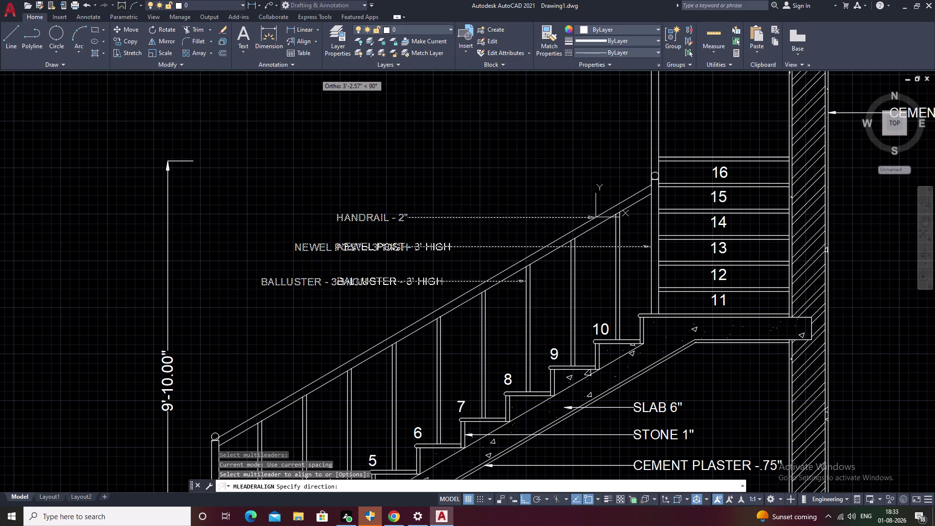
scroll(down, 3)
middle_drag(435, 125, 370, 134)
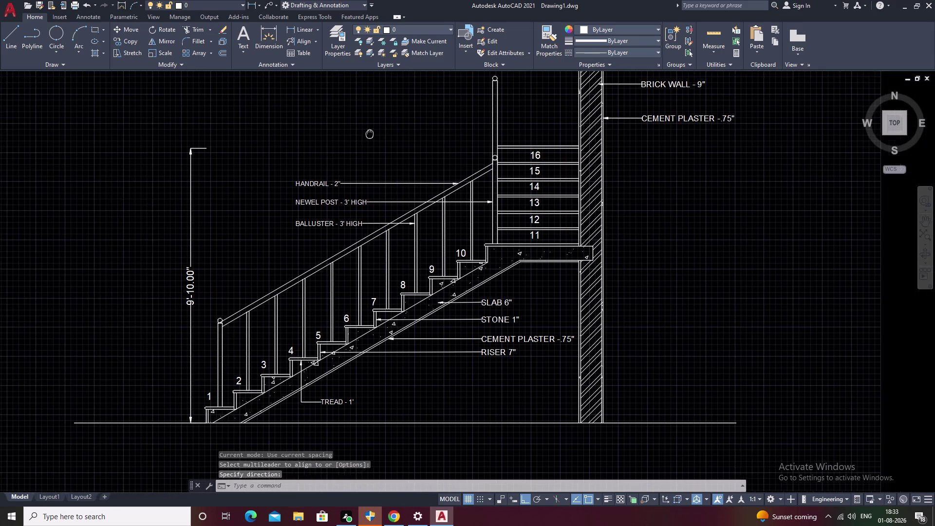
middle_drag(370, 134, 364, 133)
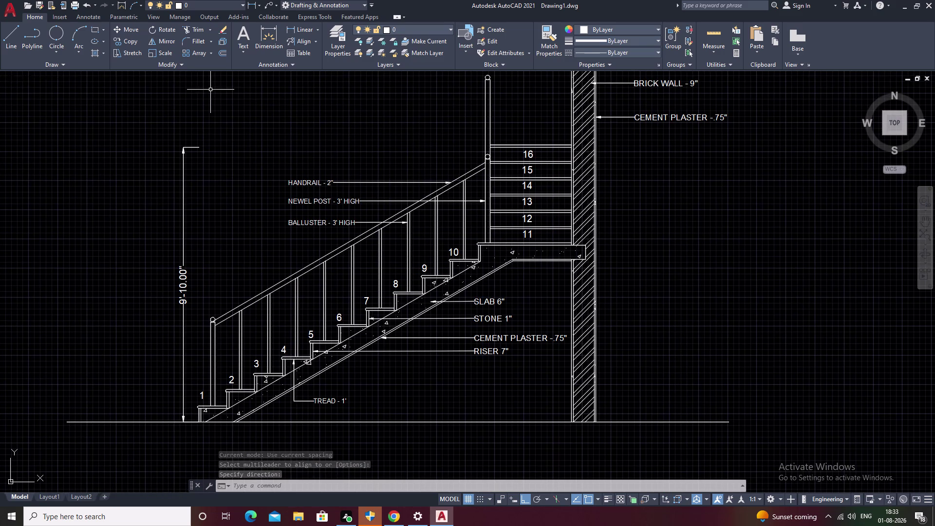
middle_drag(353, 109, 293, 120)
middle_drag(474, 173, 346, 177)
scroll(down, 3)
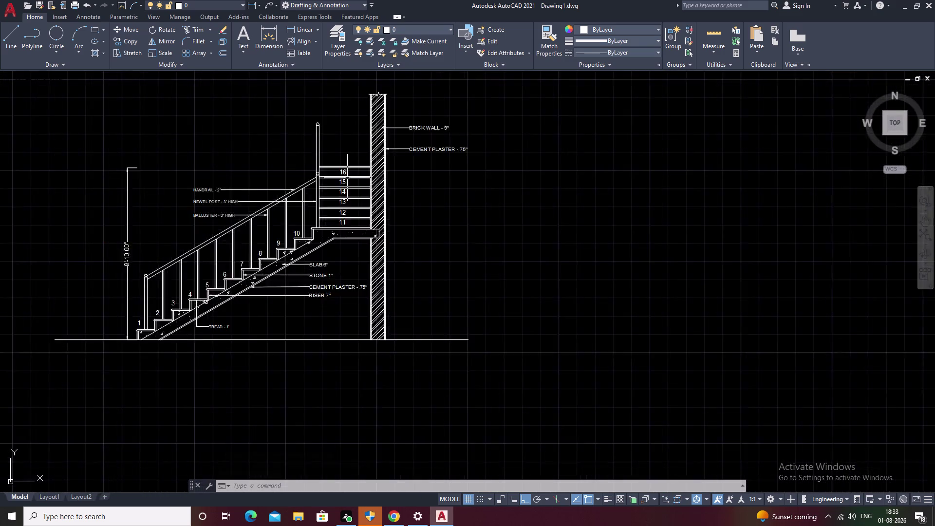
scroll(down, 3)
middle_drag(373, 152, 386, 142)
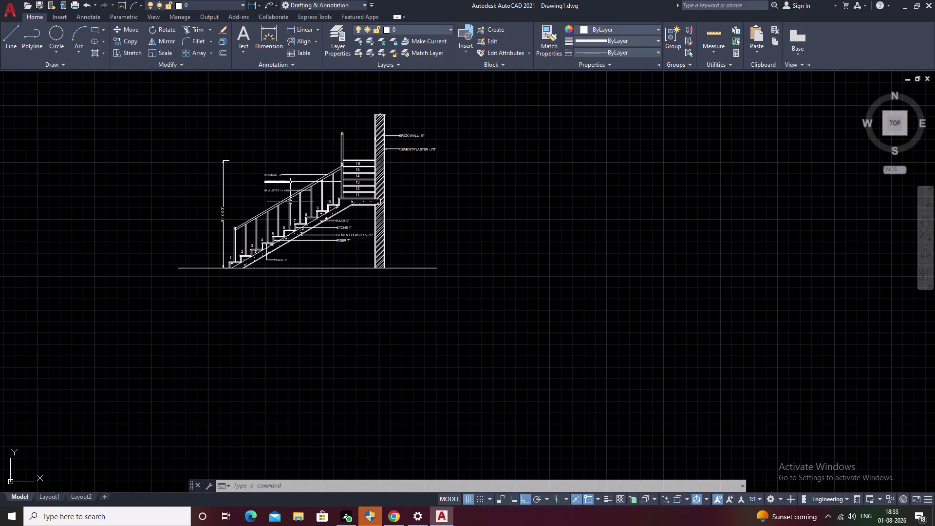
middle_drag(306, 262, 304, 173)
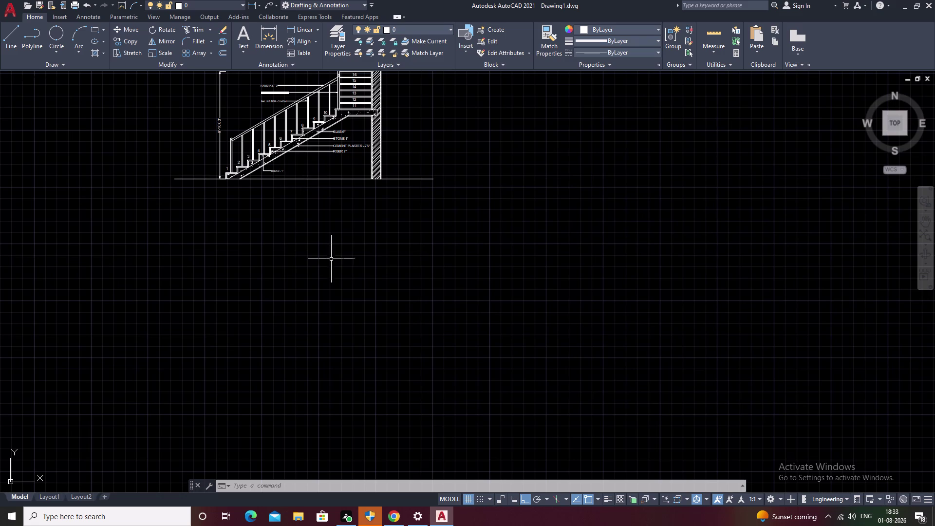
middle_drag(271, 162, 337, 234)
scroll(up, 3)
middle_drag(373, 233, 266, 271)
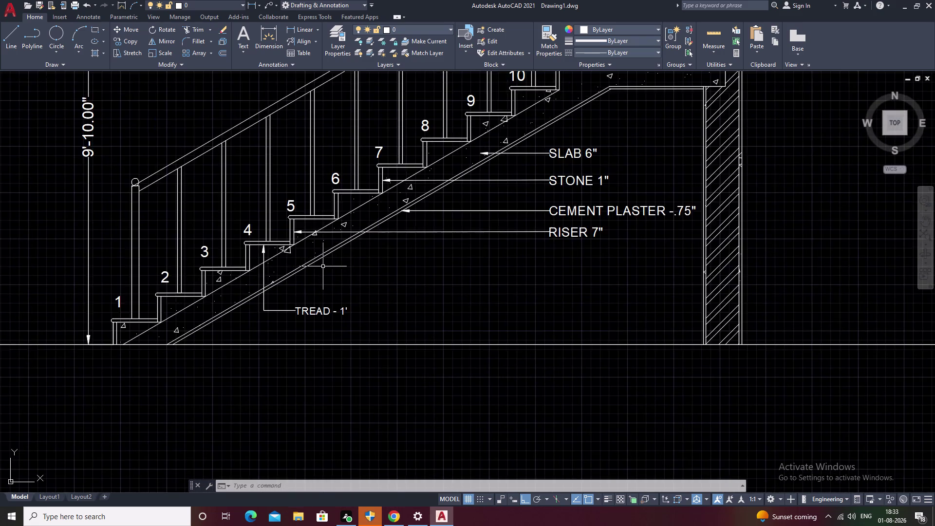
scroll(down, 3)
middle_drag(364, 266, 280, 278)
scroll(up, 3)
middle_drag(392, 249, 506, 236)
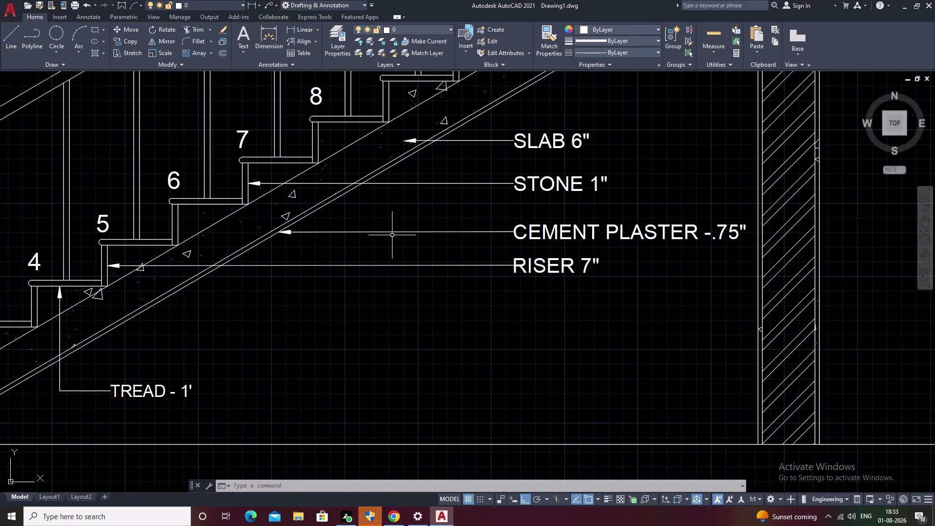
scroll(down, 3)
middle_drag(347, 252, 360, 263)
middle_drag(429, 234, 389, 283)
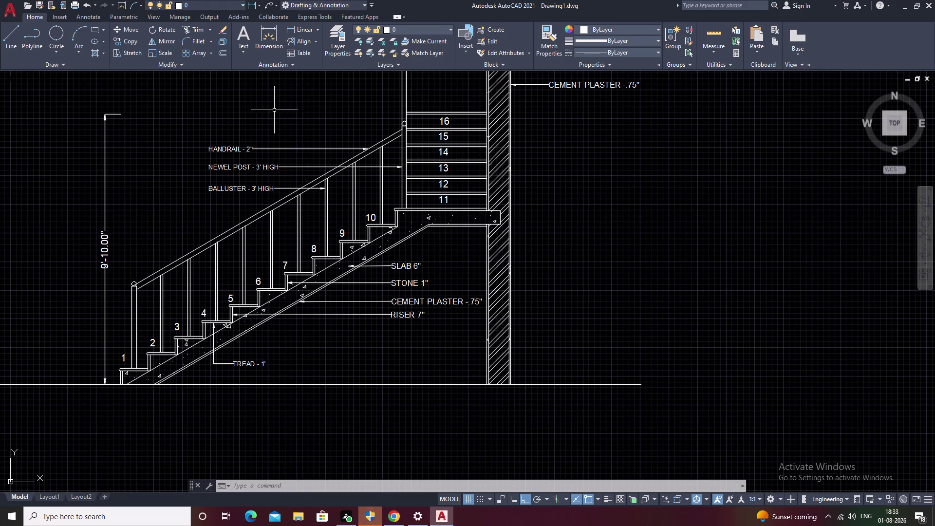
Start HATCH and choose the solid fill pattern.
text(H)
key(space)
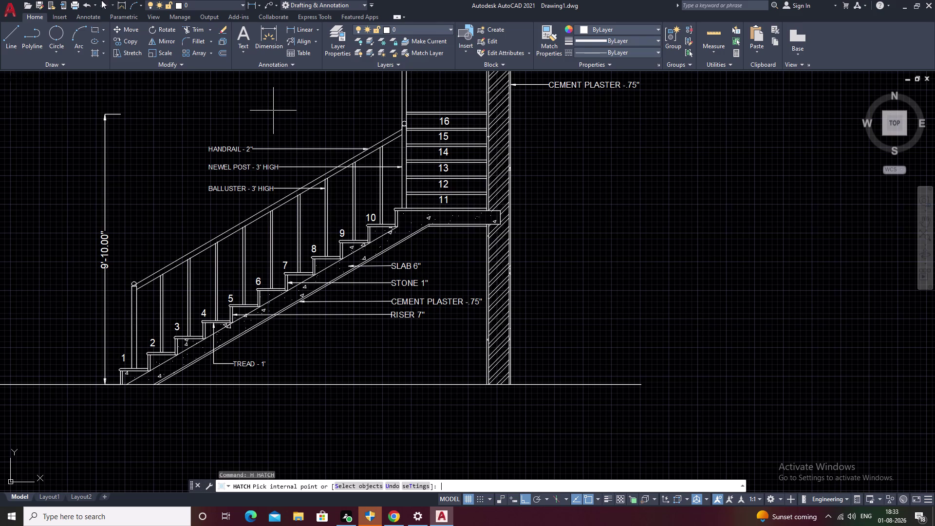
click(222, 33)
triple_click(222, 33)
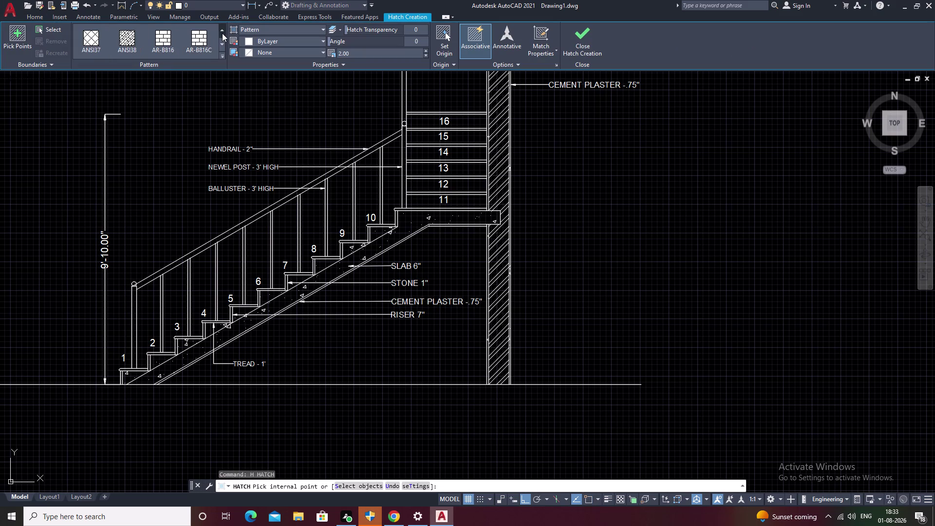
double_click(222, 33)
click(89, 37)
right_click(89, 37)
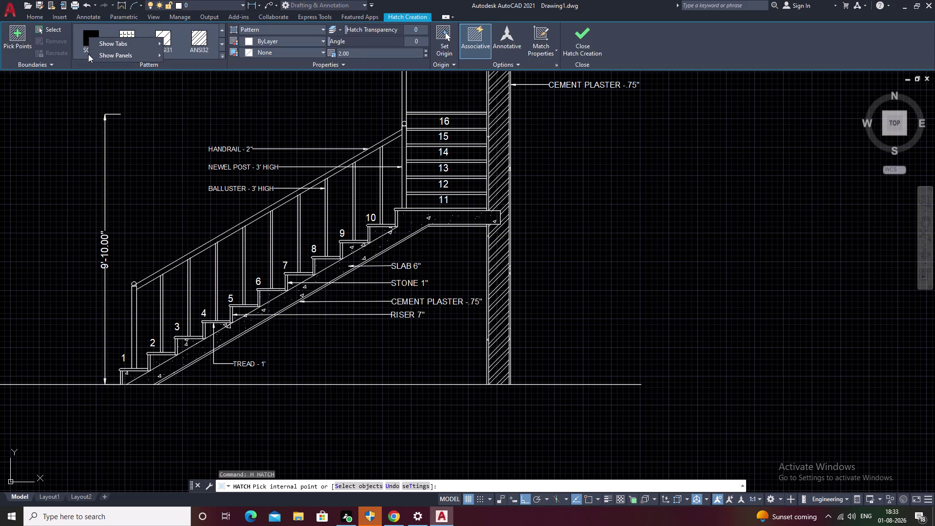
click(88, 40)
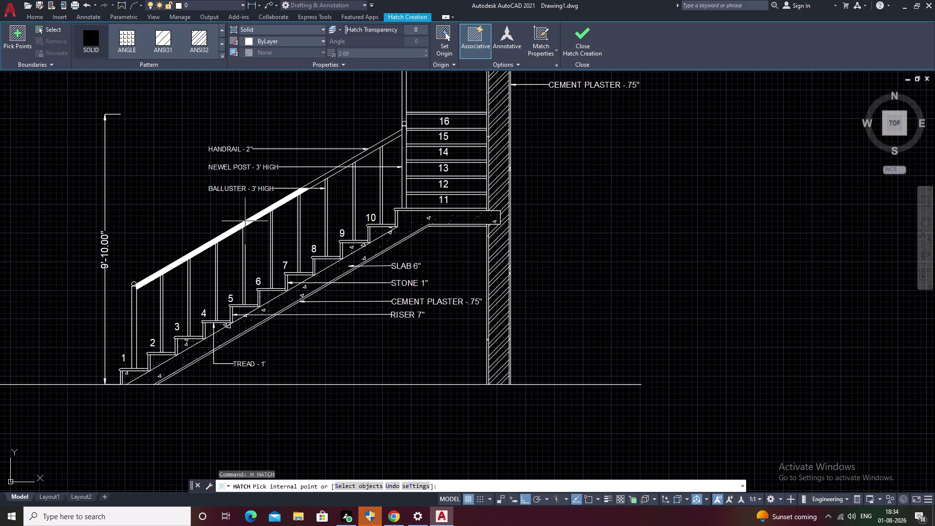
Pick the sloped handrail, newel posts and lower post as solid fill areas.
click(245, 221)
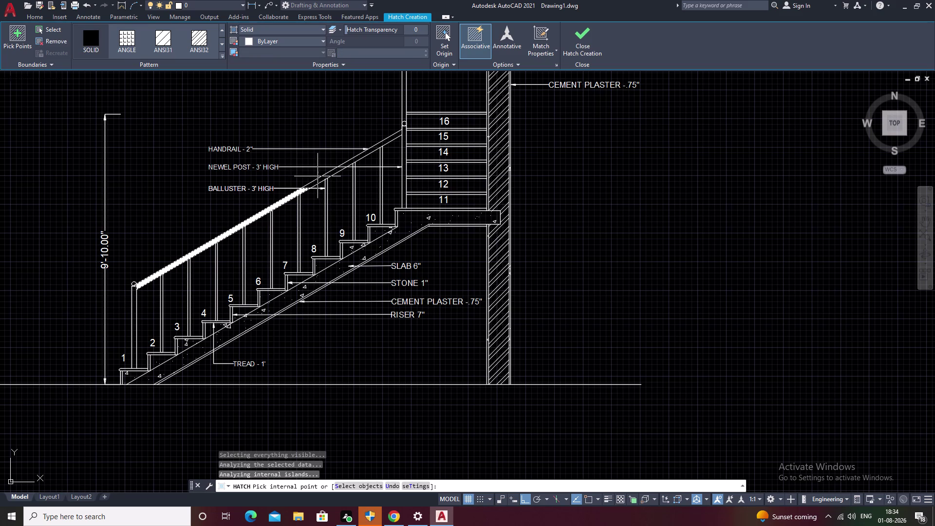
click(321, 178)
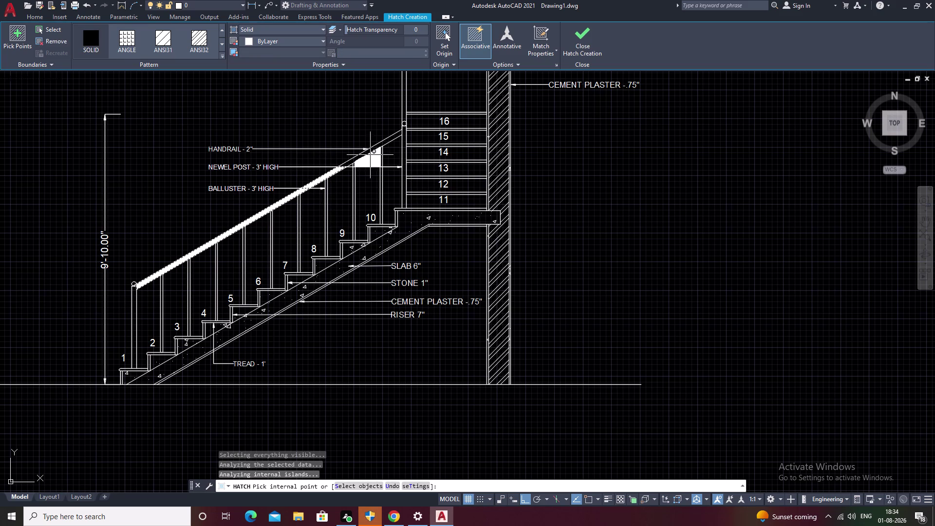
click(359, 155)
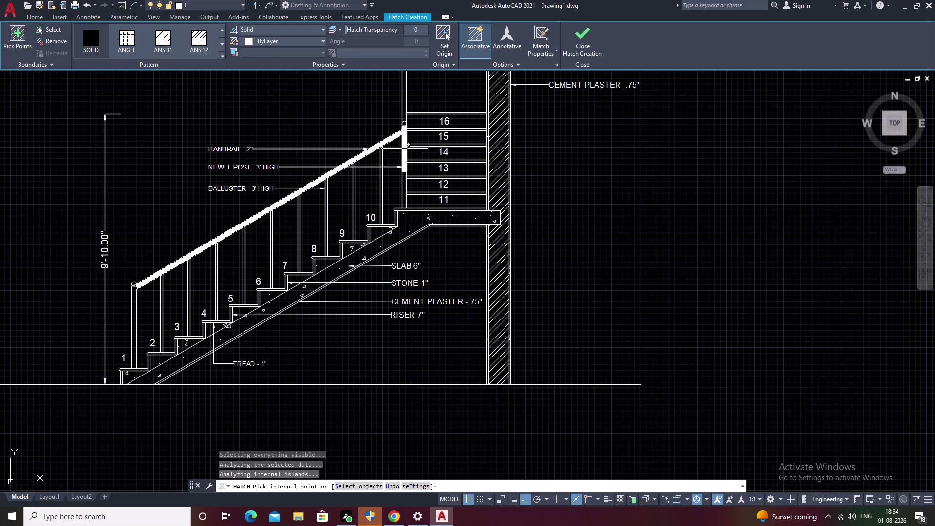
click(404, 150)
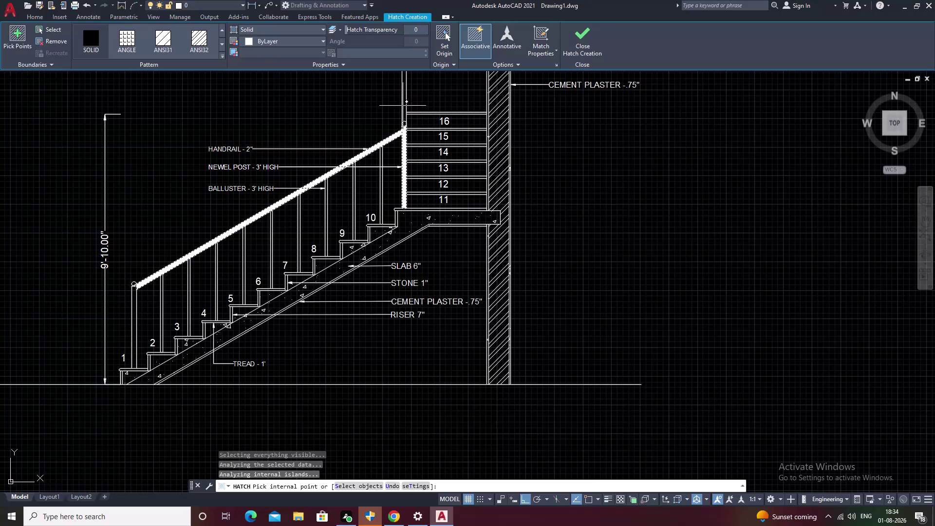
click(405, 102)
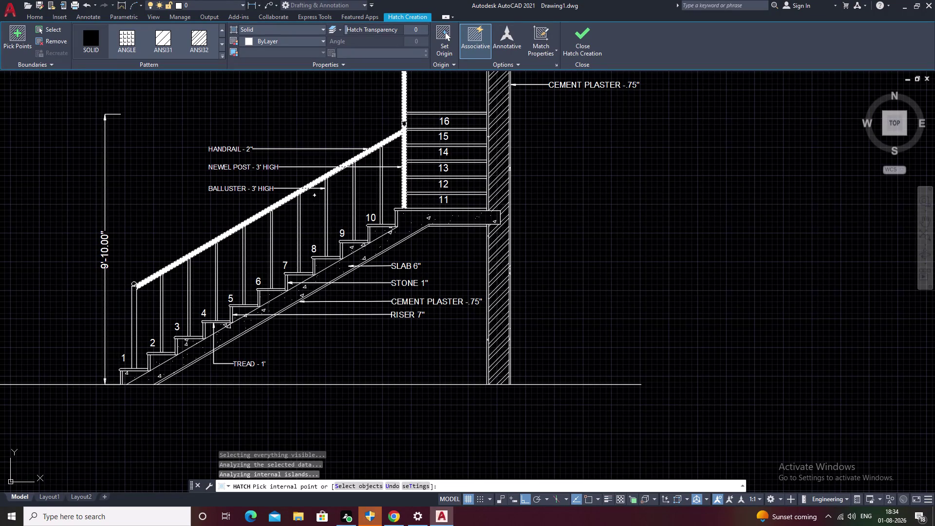
click(133, 321)
middle_drag(222, 198, 137, 293)
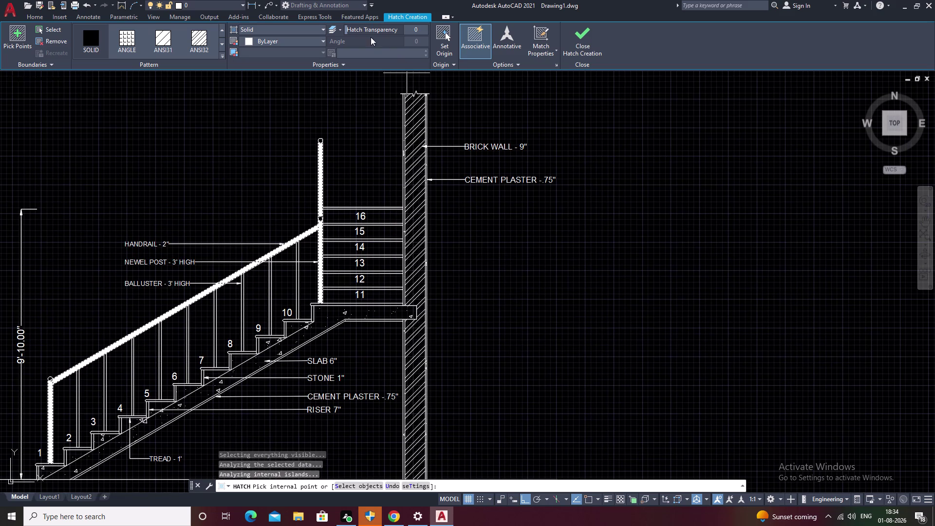
Adjust the hatch ribbon sliders and pick another handrail area to fill.
drag(347, 29, 366, 30)
click(416, 31)
drag(358, 29, 378, 28)
right_click(358, 29)
right_drag(373, 28, 377, 29)
drag(383, 29, 391, 28)
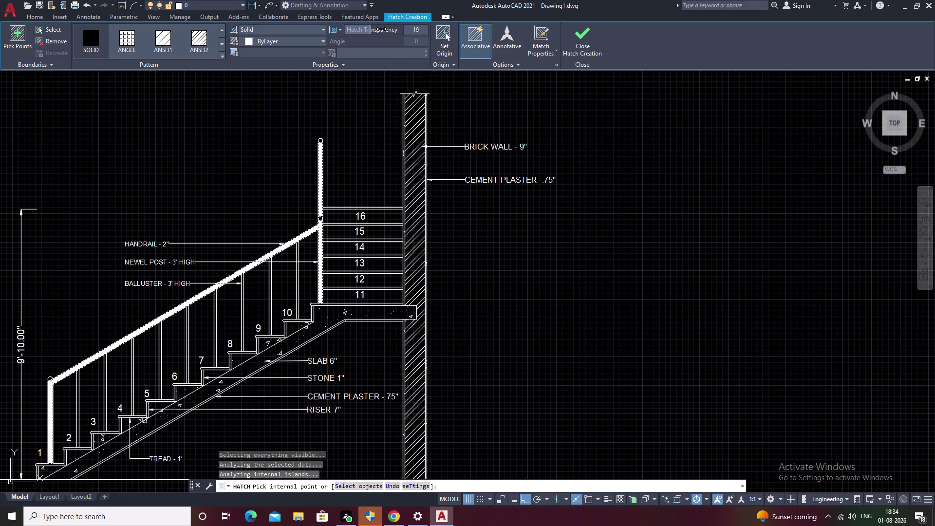
drag(379, 28, 411, 31)
click(375, 107)
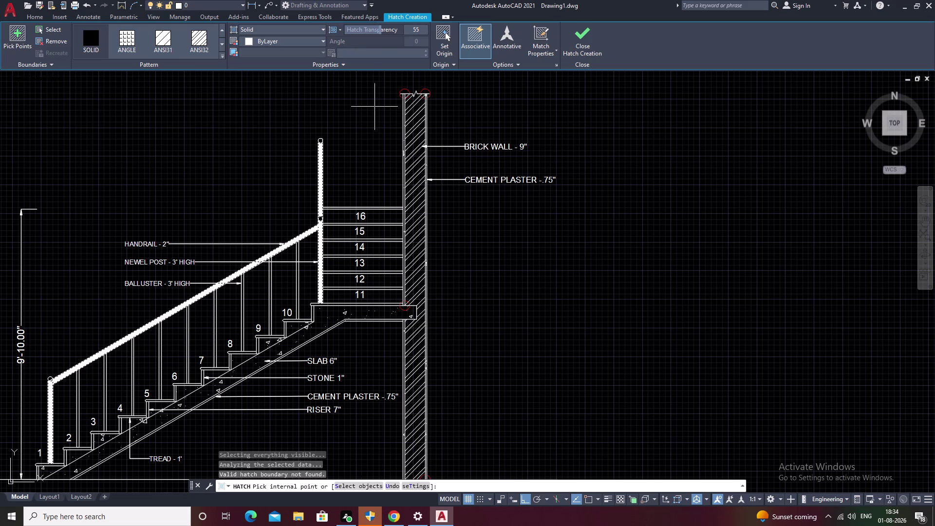
Cancel the hatch and undo the pan and fill, restoring plain outlines.
key(Escape)
middle_drag(360, 184, 365, 181)
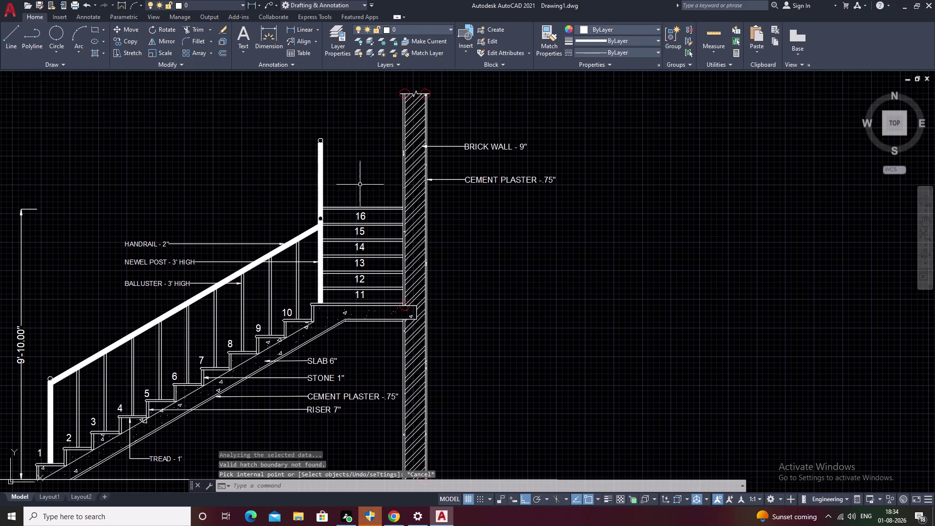
middle_drag(365, 181, 412, 149)
key(ctrl+z)
key(ctrl+z)
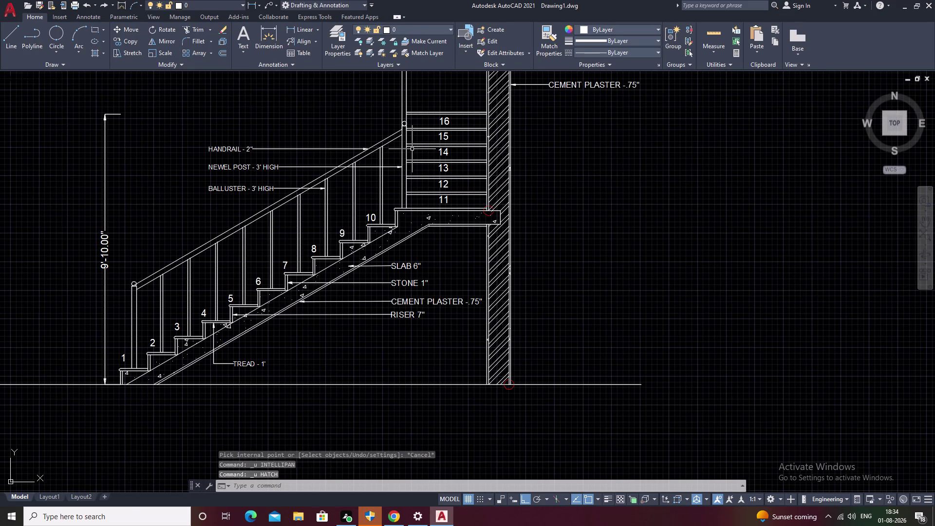
scroll(down, 3)
key(Escape)
middle_drag(497, 249, 573, 249)
scroll(up, 3)
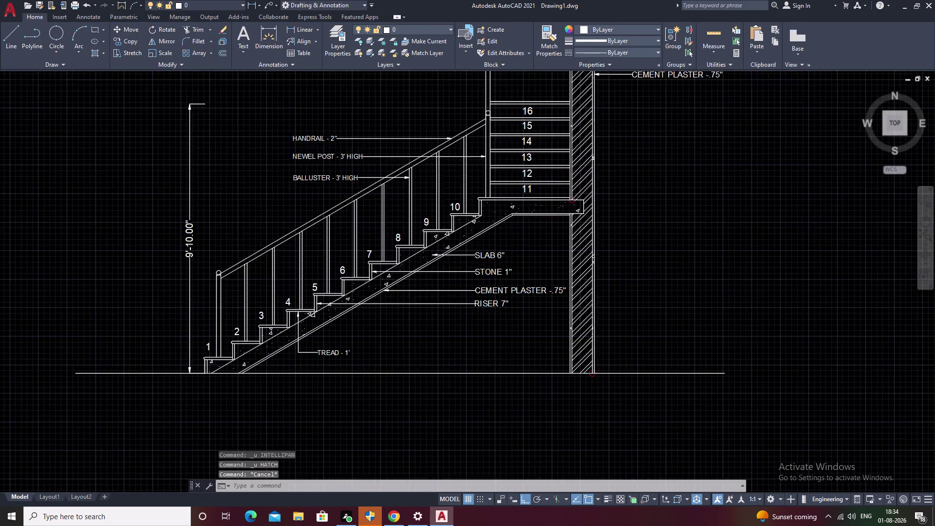
scroll(up, 3)
middle_drag(367, 225, 520, 255)
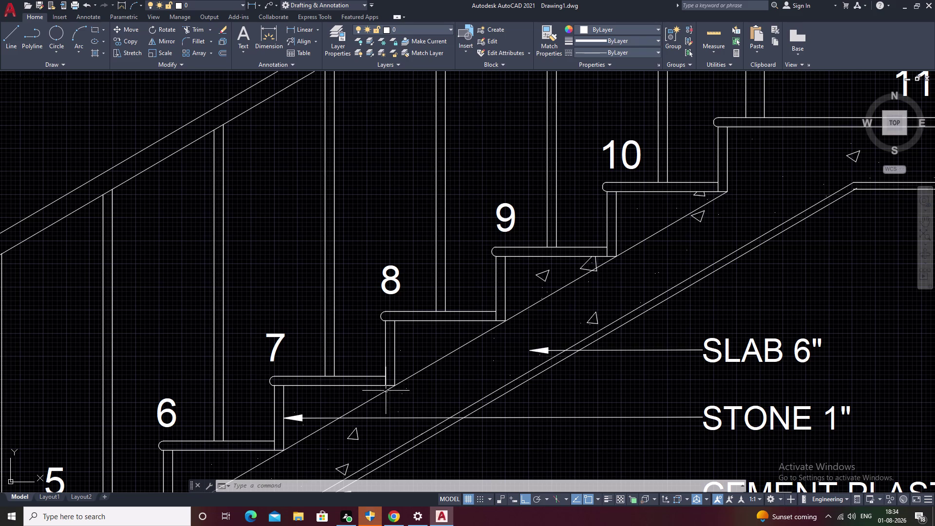
scroll(down, 3)
scroll(down, 3)
middle_drag(410, 296, 494, 291)
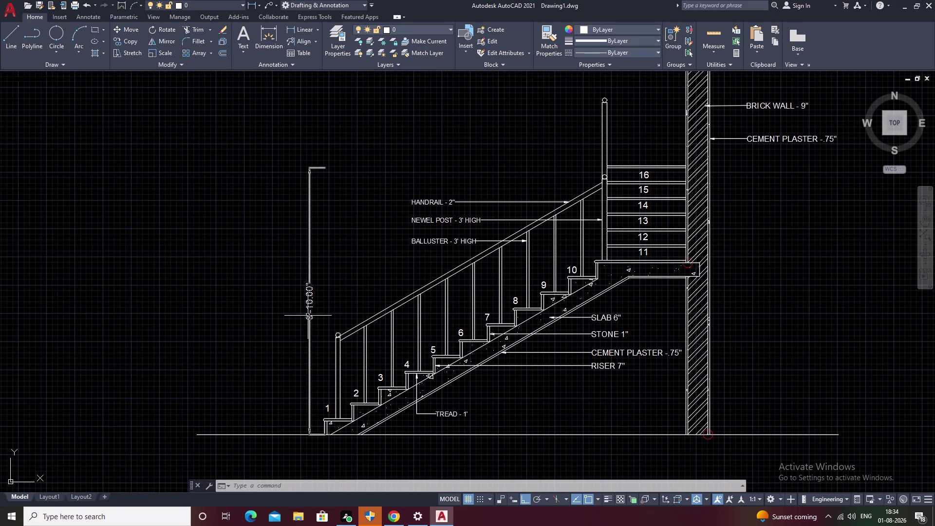
scroll(up, 3)
scroll(down, 3)
middle_drag(366, 342, 408, 267)
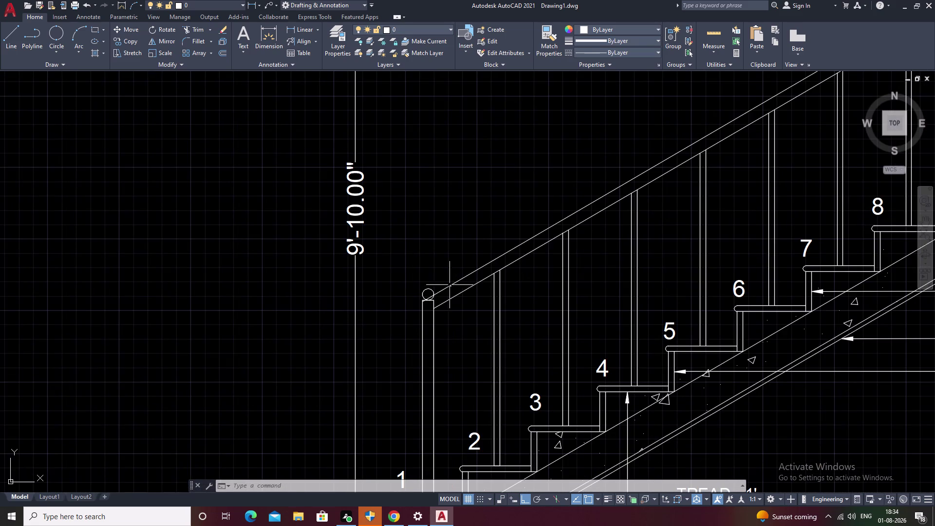
scroll(up, 3)
Trim the handrail line segments inside the lower newel post cap.
text(TR)
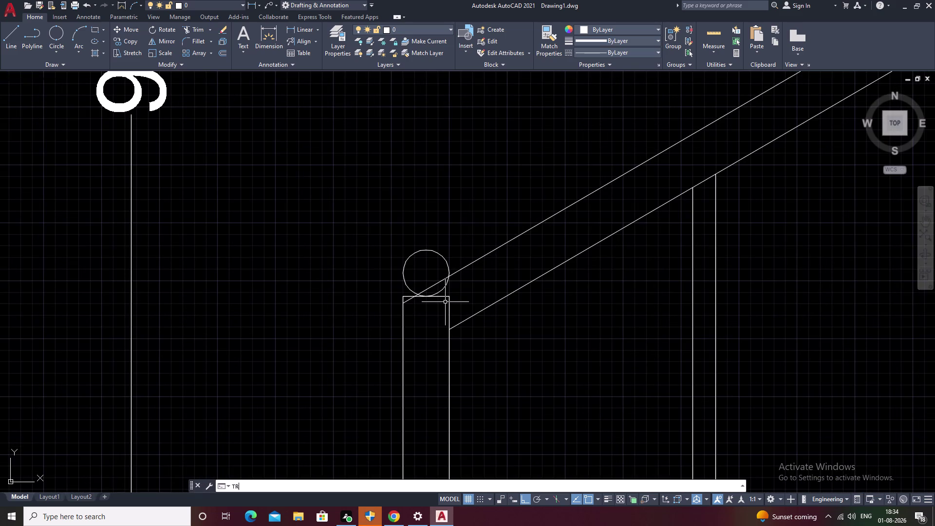
key(space)
click(434, 285)
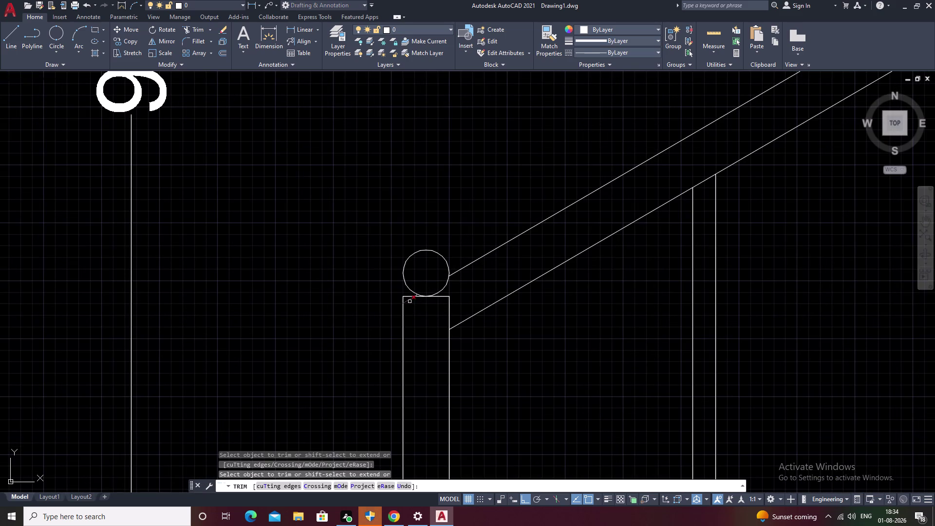
click(409, 301)
scroll(up, 3)
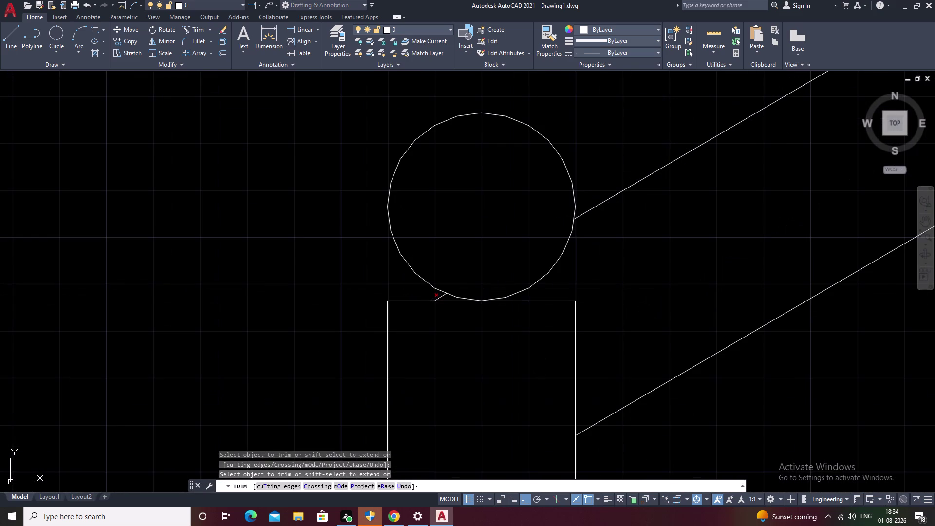
click(438, 298)
key(Escape)
Zoom out and pan to show the whole staircase section.
scroll(down, 3)
middle_click(484, 131)
scroll(down, 3)
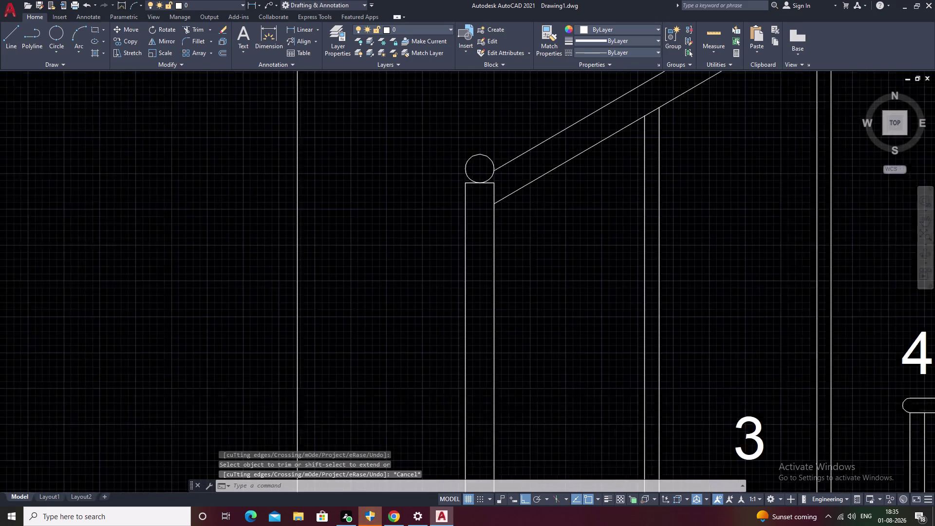
middle_drag(497, 136, 380, 226)
scroll(down, 3)
middle_drag(535, 200, 373, 351)
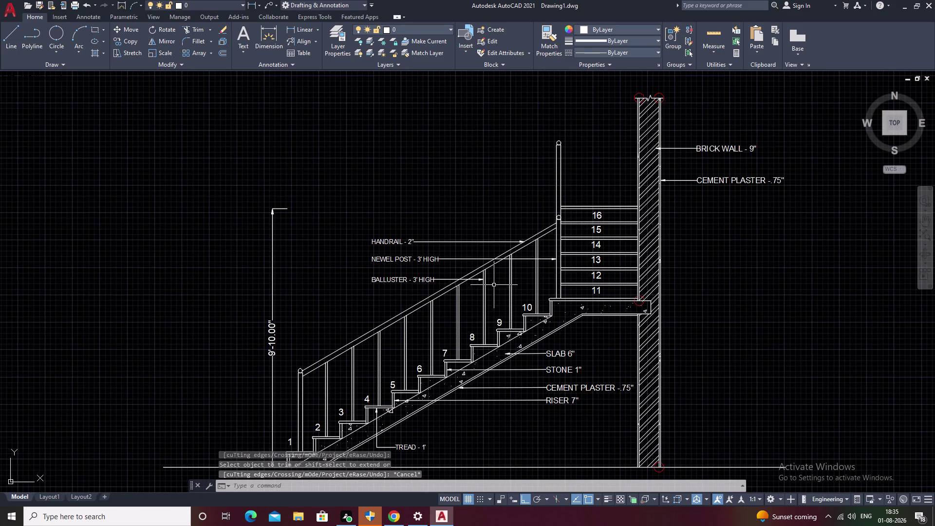
middle_drag(499, 271, 460, 286)
scroll(down, 3)
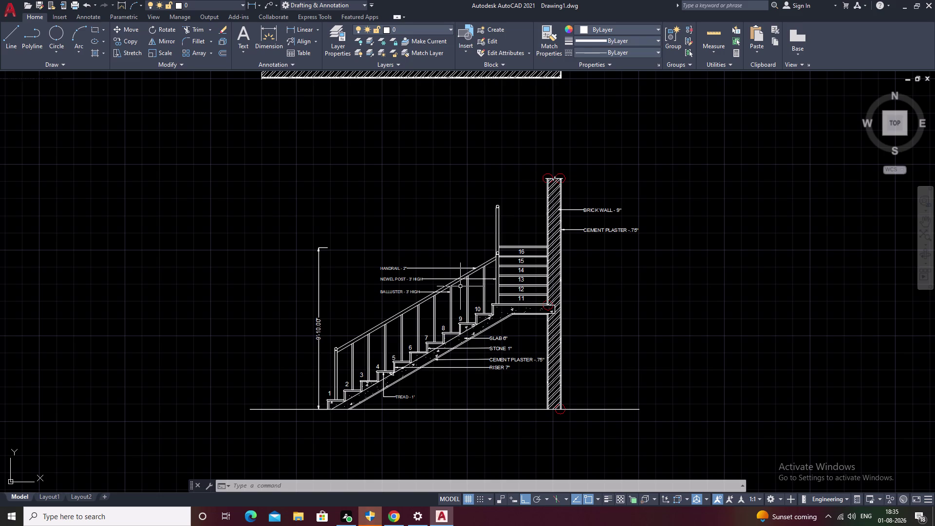
scroll(up, 3)
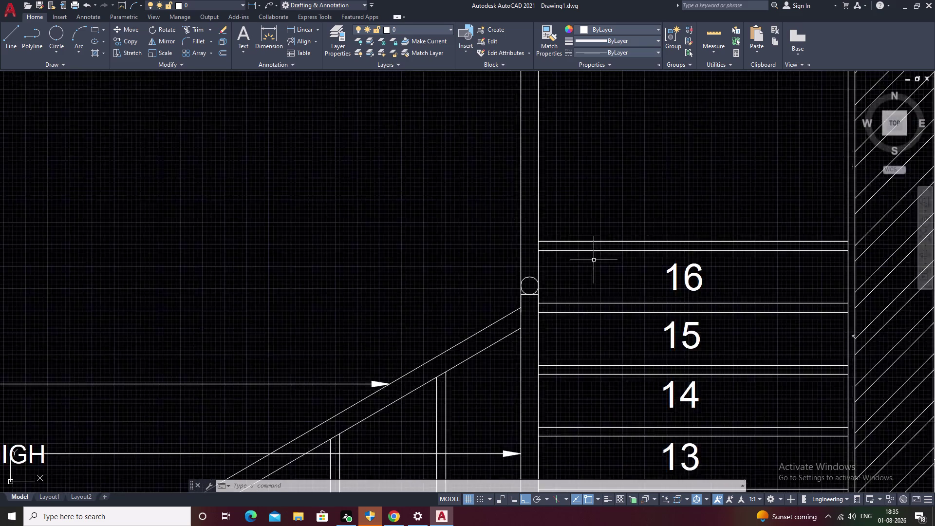
scroll(down, 3)
middle_drag(593, 260, 594, 210)
middle_drag(524, 282, 540, 253)
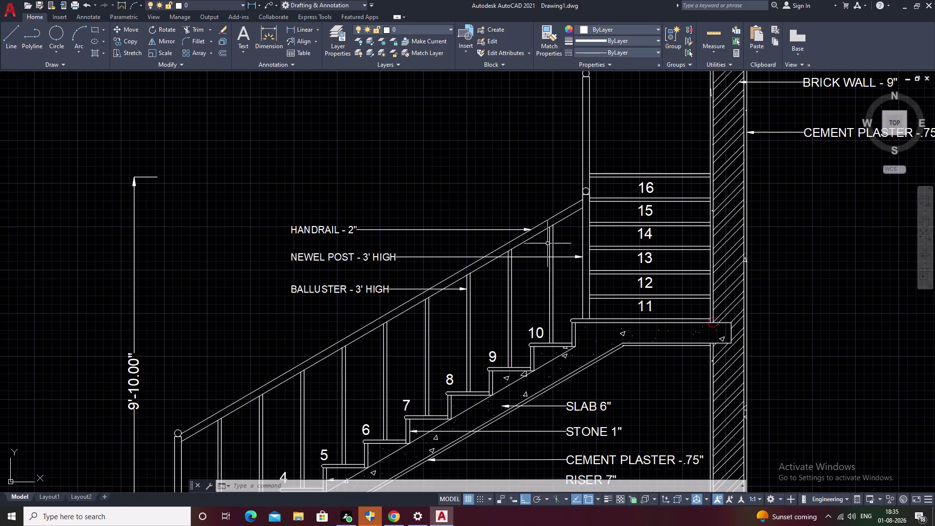
scroll(up, 3)
scroll(down, 3)
middle_drag(516, 265, 559, 180)
scroll(down, 3)
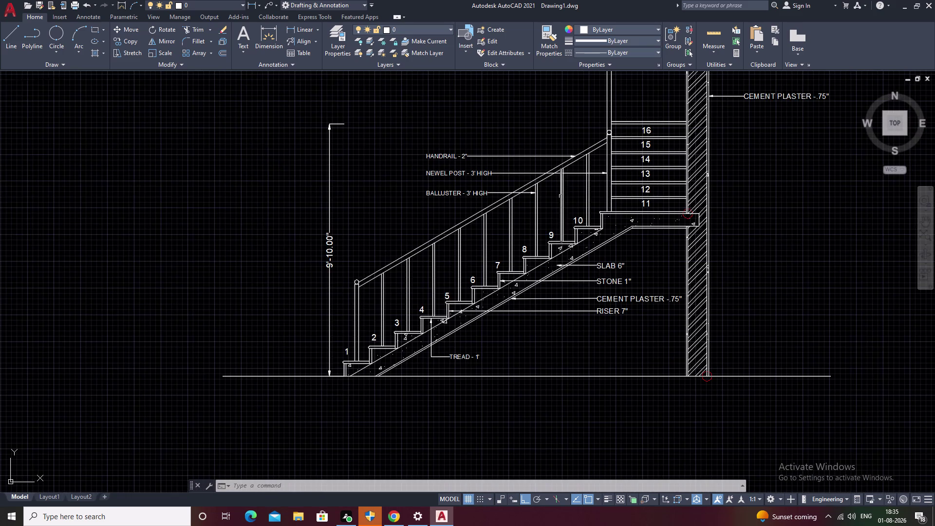
middle_drag(472, 267, 512, 236)
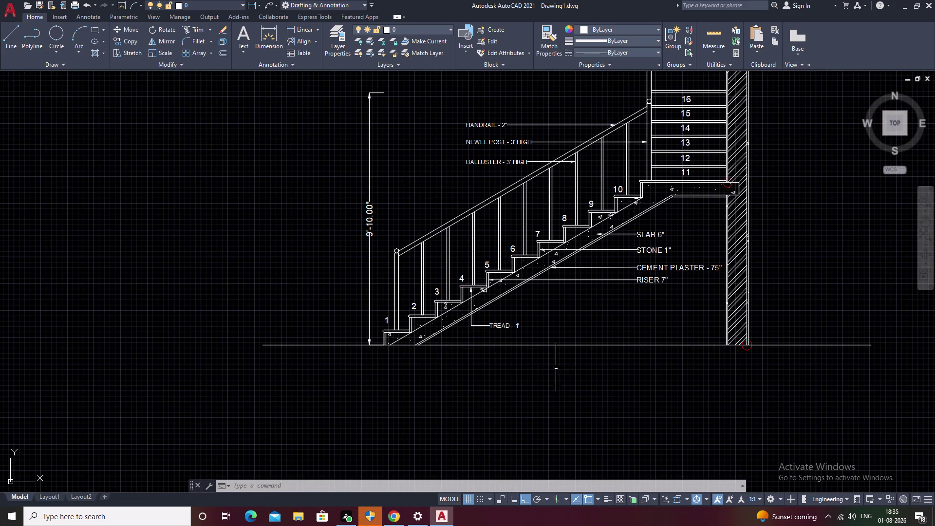
middle_drag(548, 332, 317, 441)
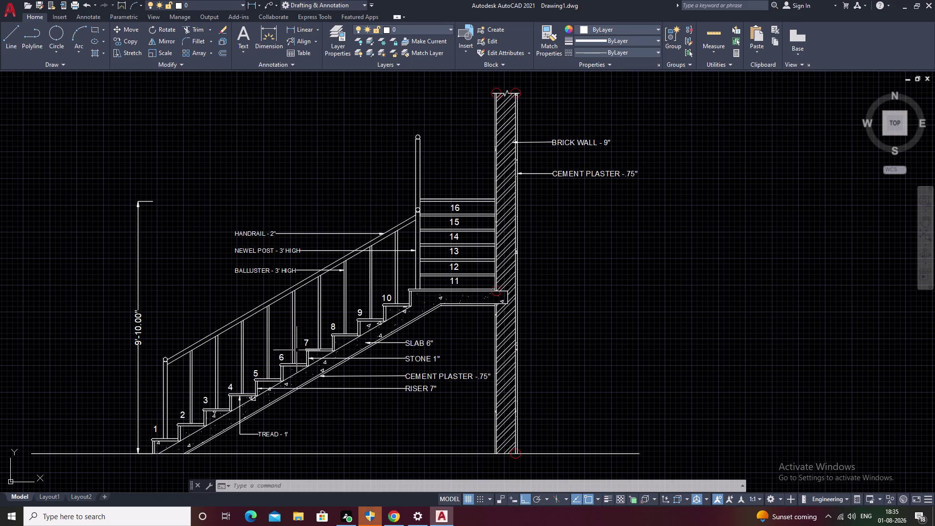
middle_drag(275, 366, 330, 311)
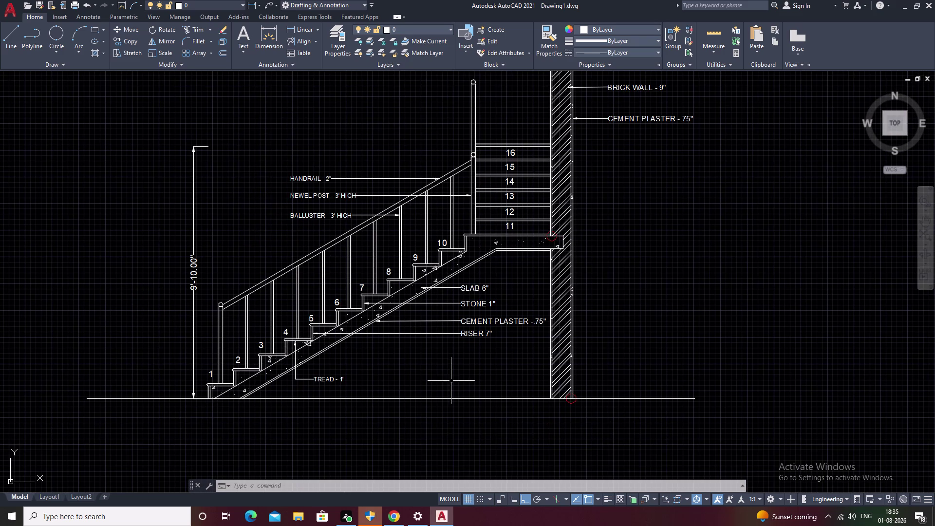
middle_drag(517, 211, 490, 284)
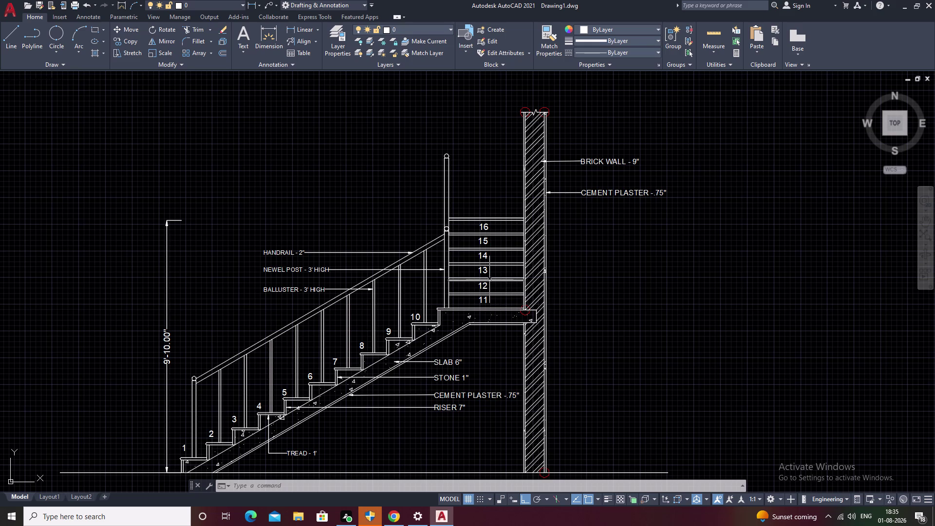
Erase the lines above step 16.
click(498, 221)
click(498, 218)
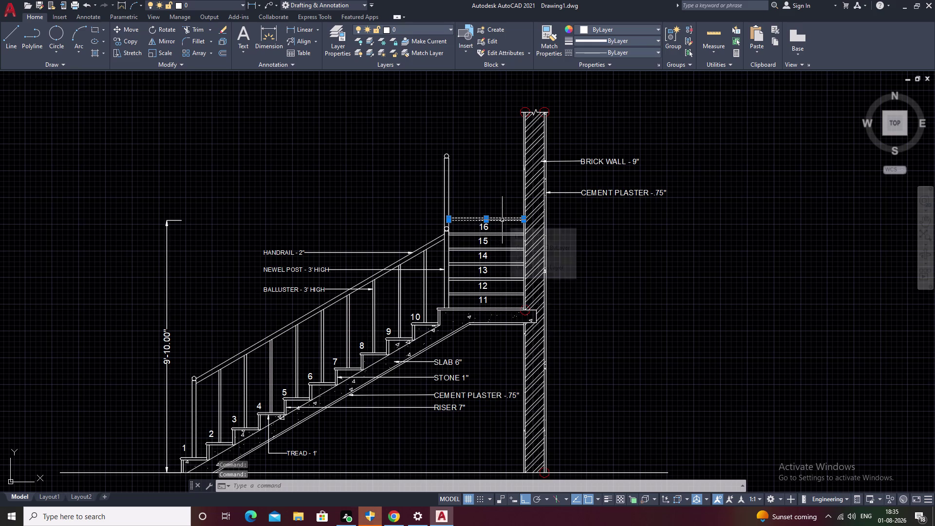
text(E)
key(space)
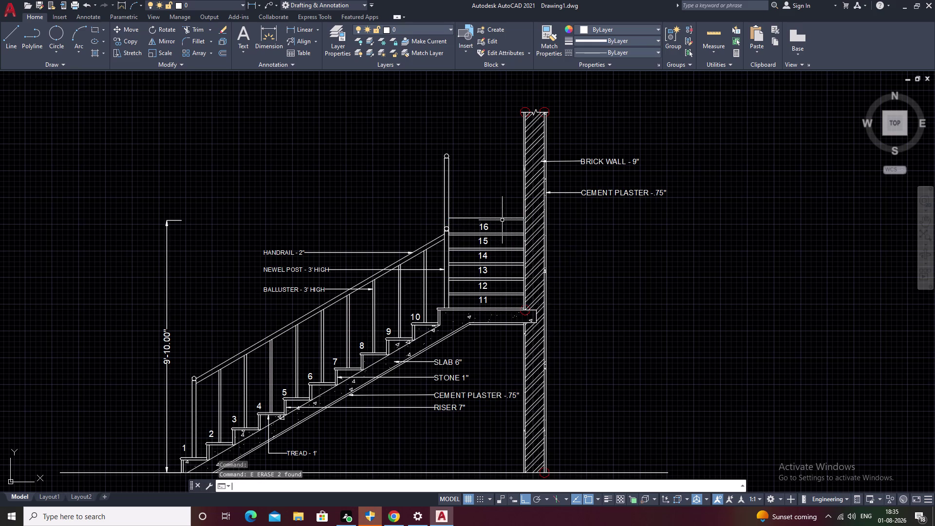
click(503, 219)
text(E)
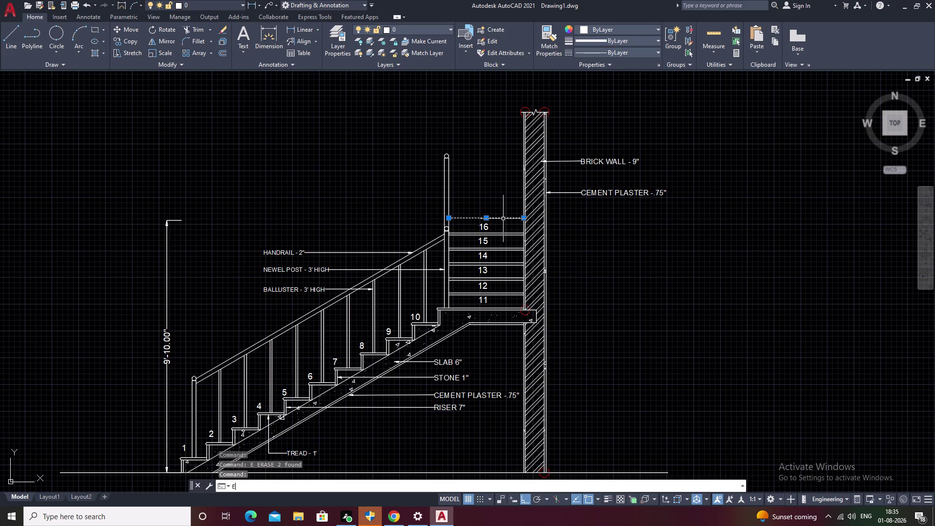
key(space)
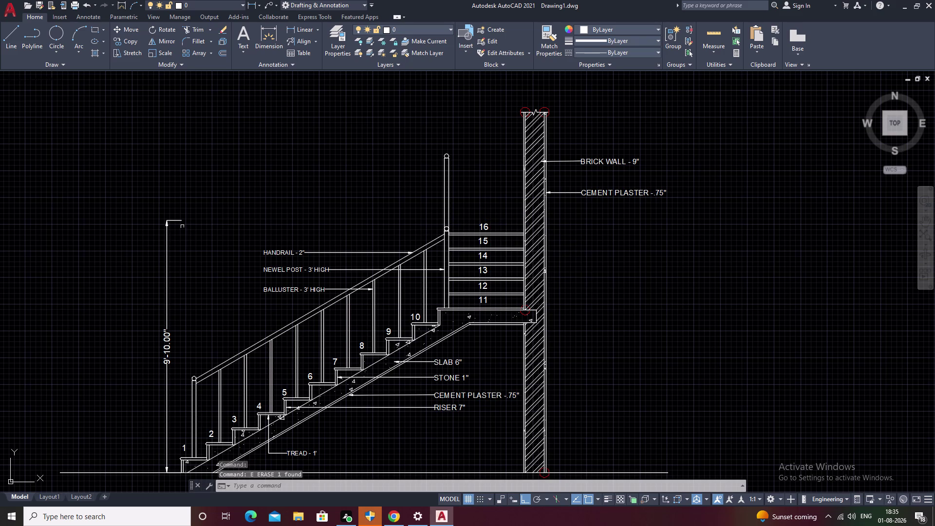
Crossing-select the 9'-10.00" height dimension.
click(168, 234)
drag(199, 209, 106, 286)
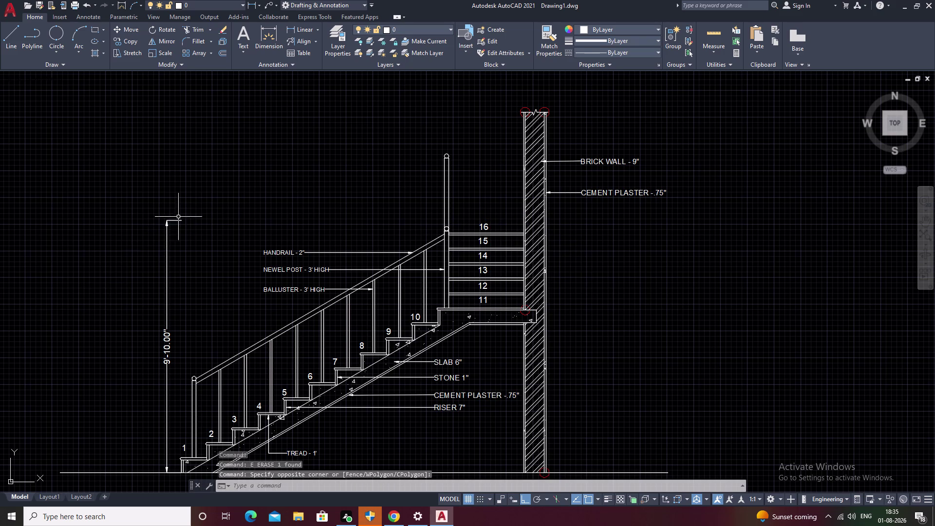
drag(187, 212, 111, 282)
Erase the selected 9'-10.00" height dimension.
text(E)
key(space)
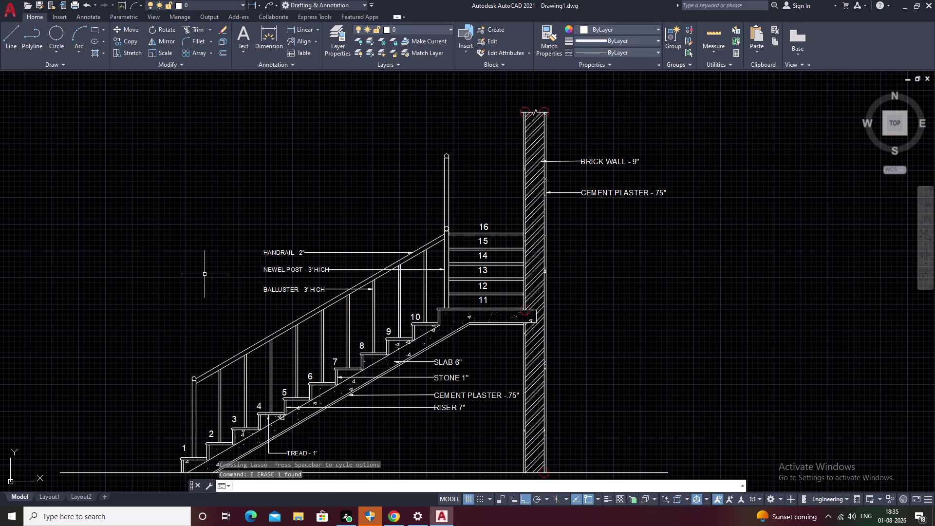
scroll(up, 3)
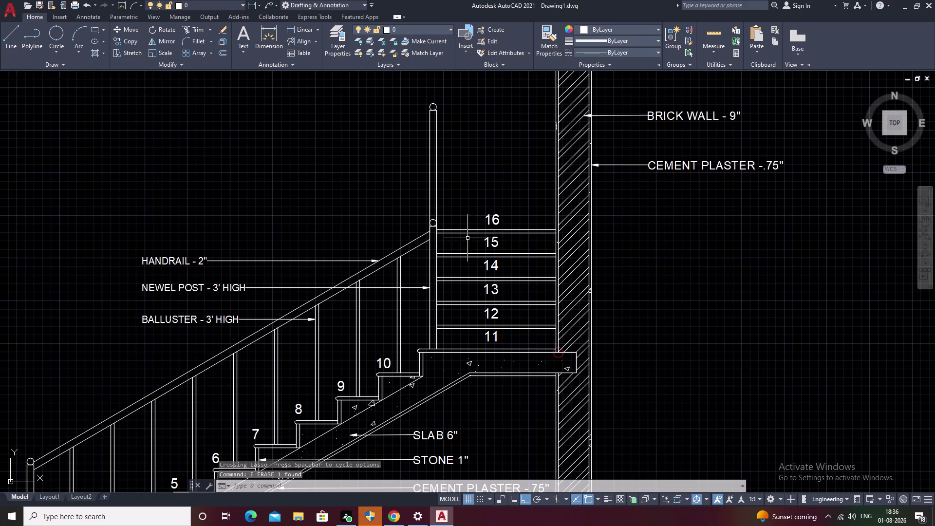
key(c)
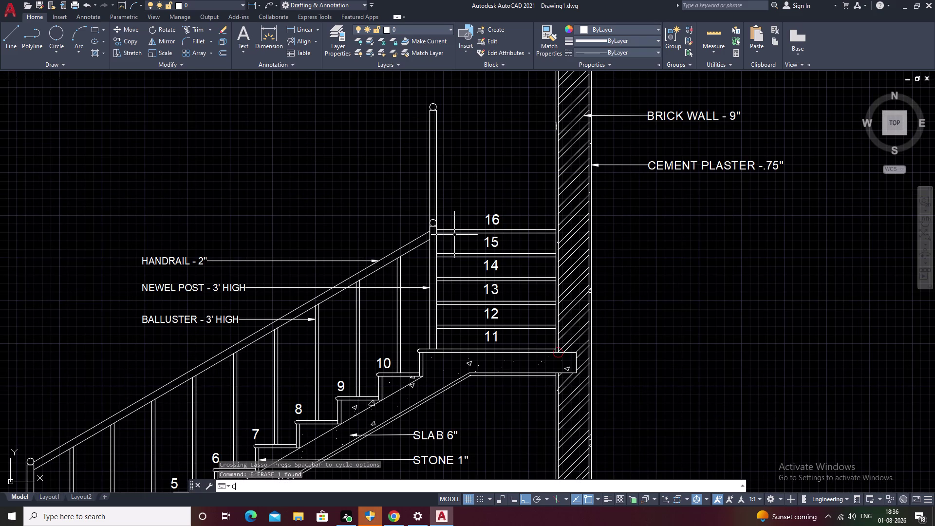
key(BackSpace)
Draw a horizontal construction line along the landing edge at step 16.
text(XL)
key(space)
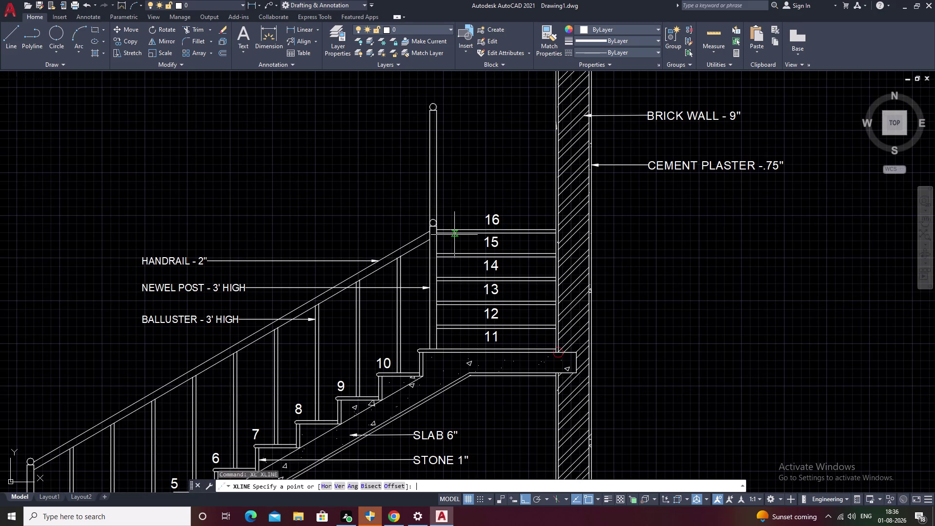
text(H)
key(space)
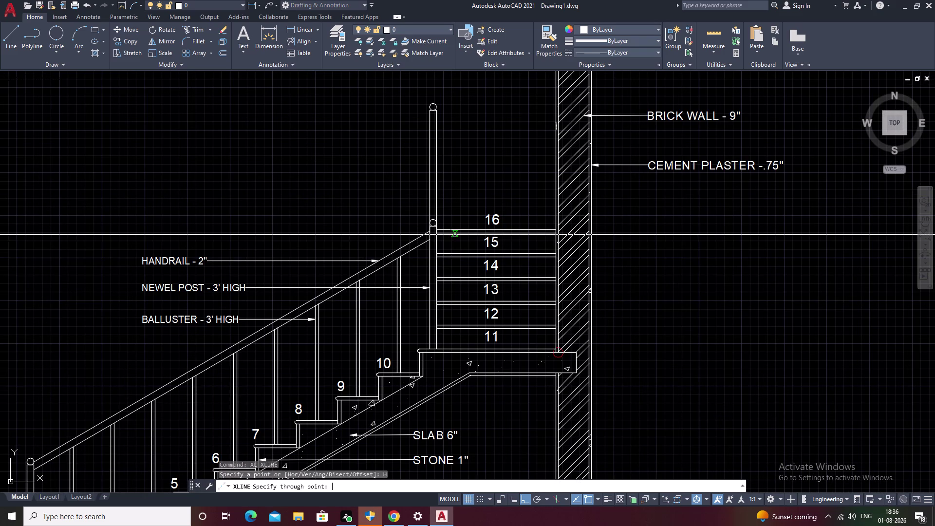
scroll(up, 3)
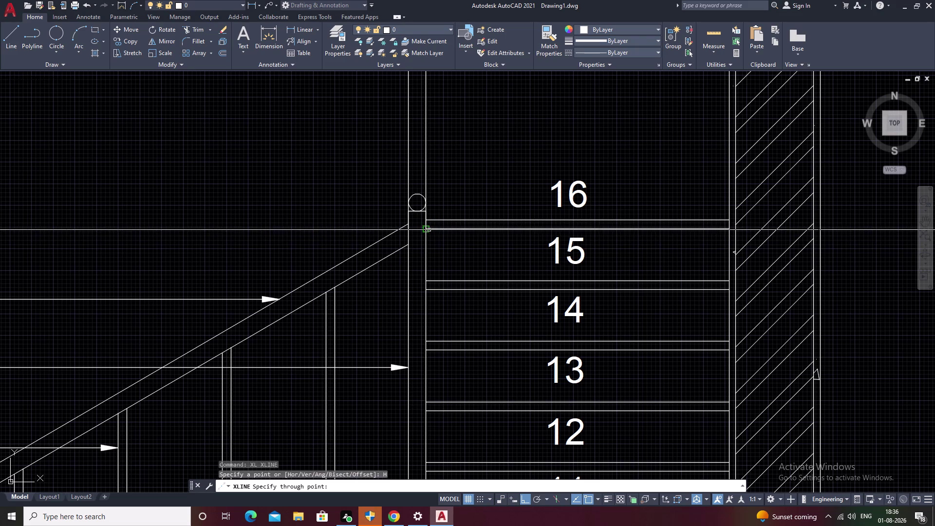
click(428, 229)
scroll(down, 3)
middle_drag(233, 203, 460, 188)
middle_drag(61, 197, 100, 190)
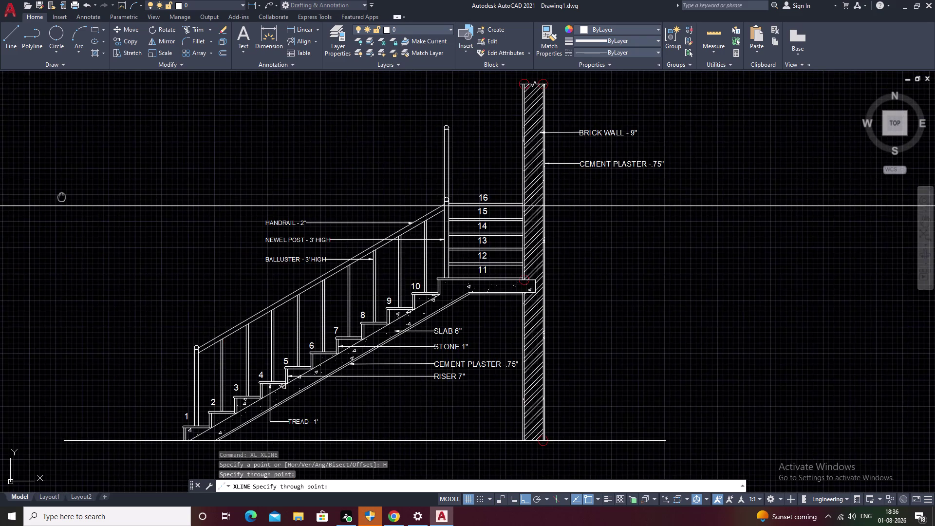
middle_drag(100, 189, 183, 176)
key(Escape)
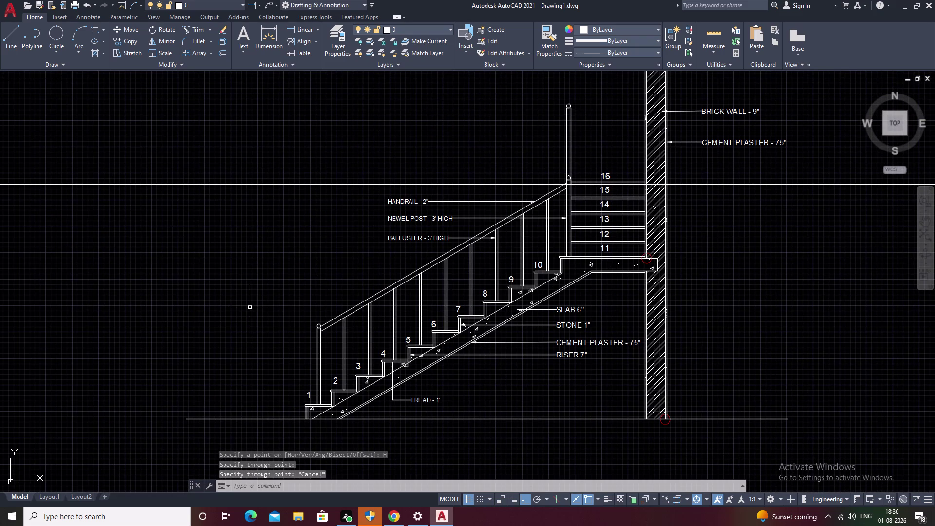
Place a 9'-3.00" linear dimension from floor to upper floor, left of the stairs.
text(DLI)
key(space)
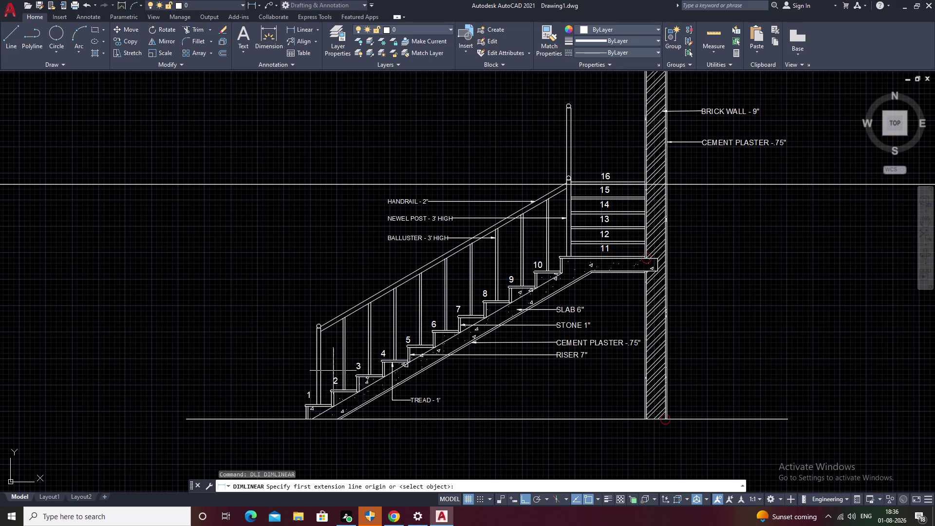
scroll(up, 3)
click(299, 429)
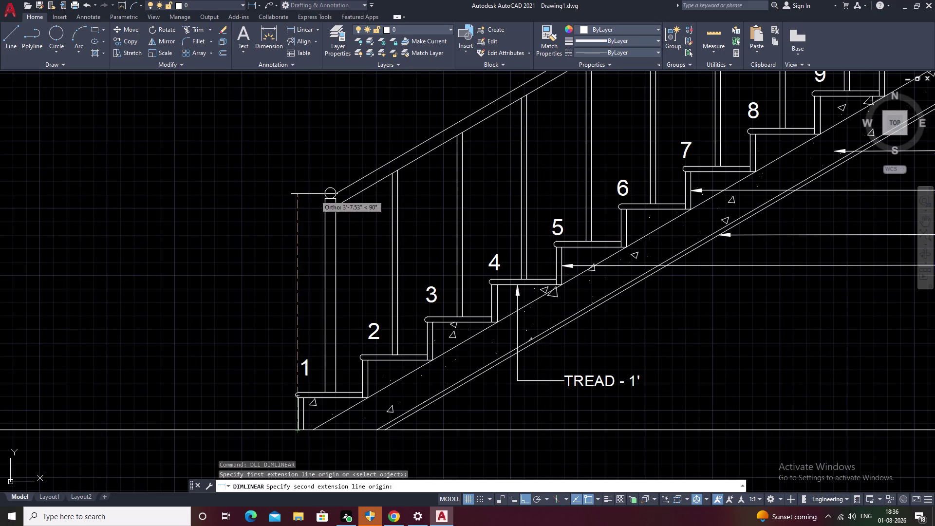
middle_drag(307, 162, 298, 313)
middle_drag(311, 114, 324, 241)
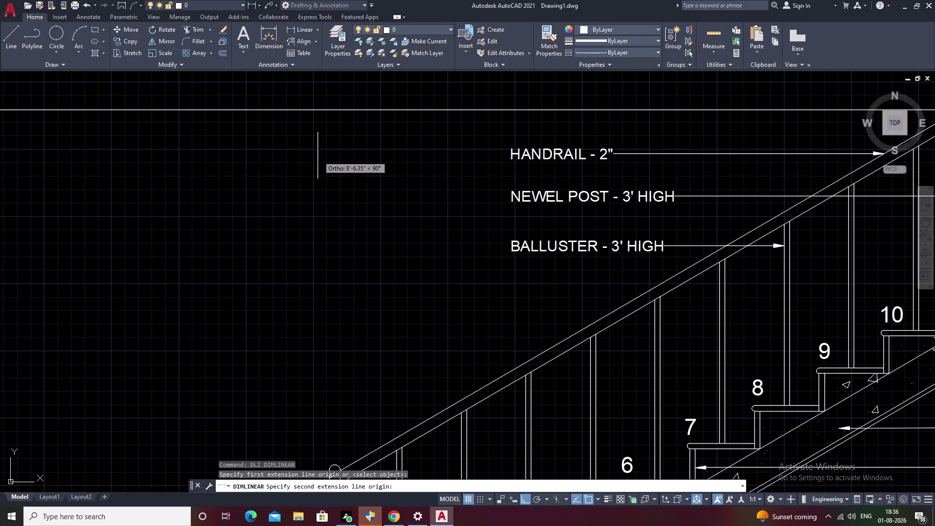
click(306, 110)
click(234, 111)
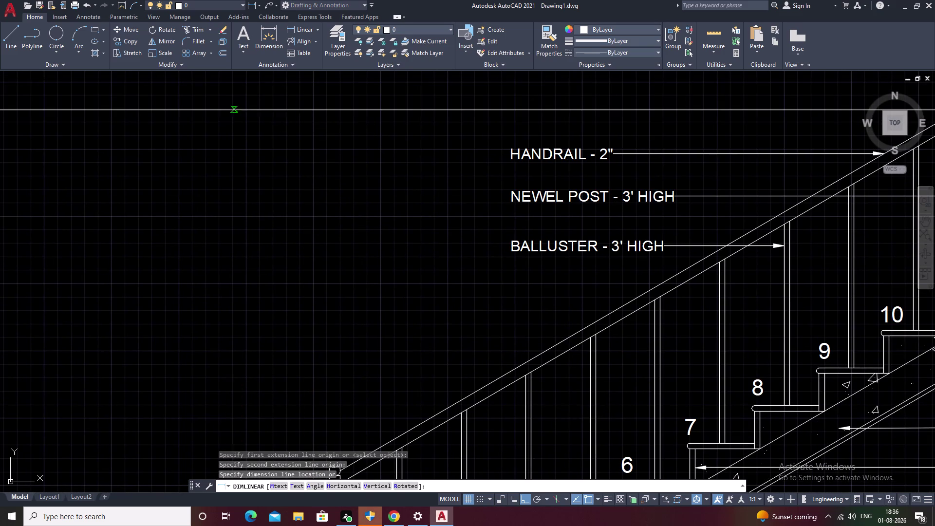
scroll(down, 3)
middle_drag(271, 179, 294, 159)
key(Escape)
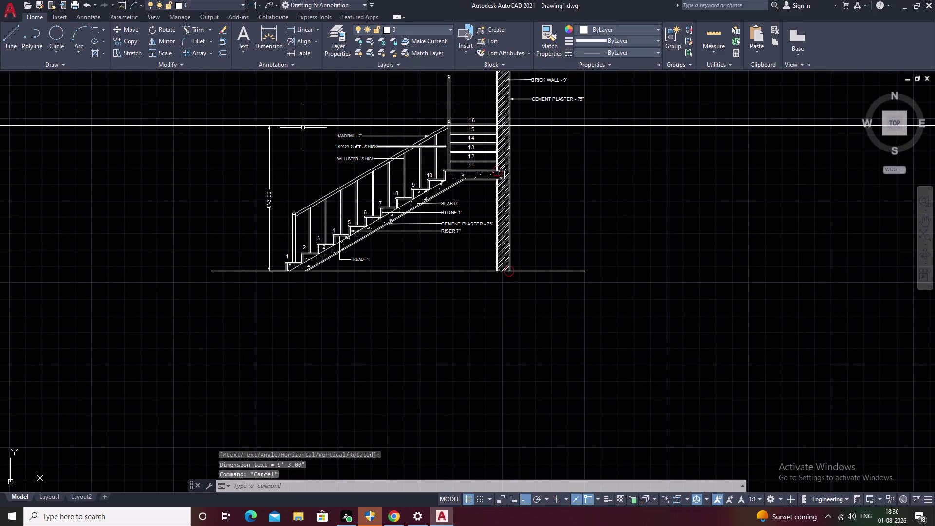
scroll(up, 3)
Erase the long horizontal construction line.
click(323, 125)
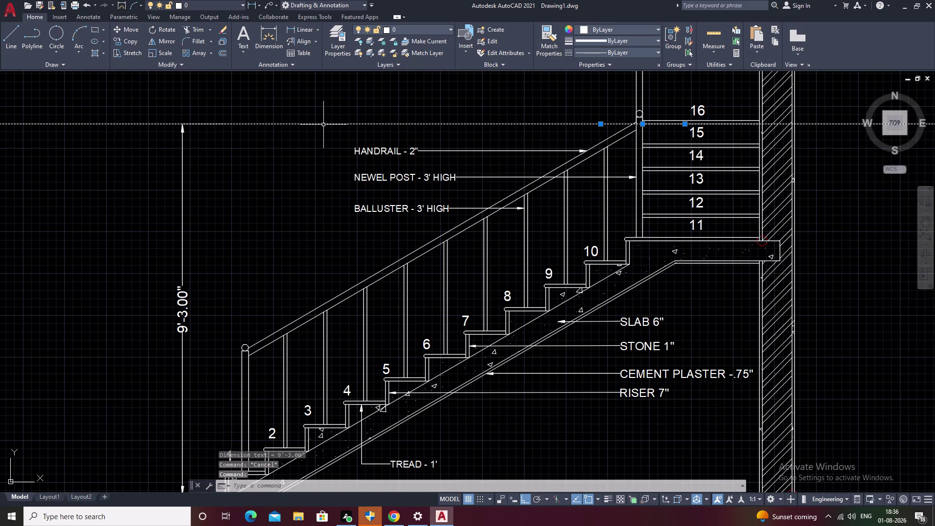
text(R)
key(space)
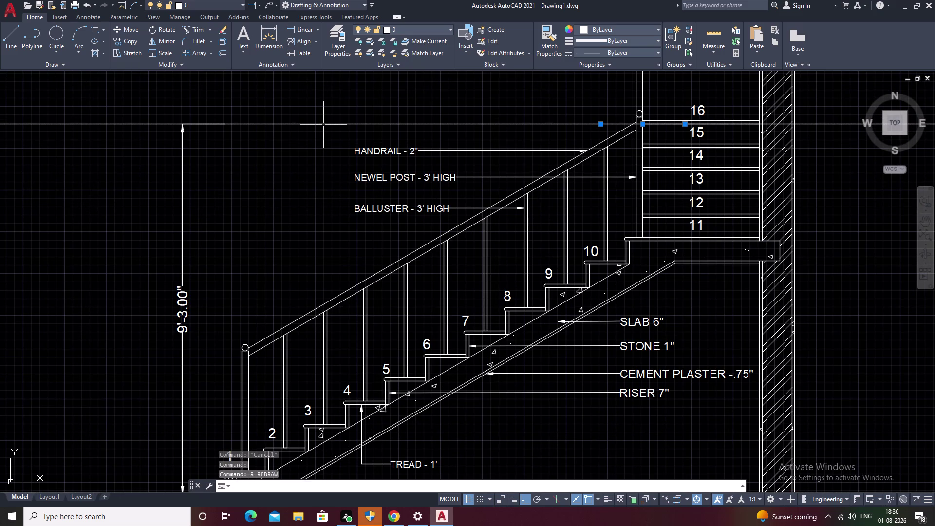
text(E)
key(space)
scroll(up, 3)
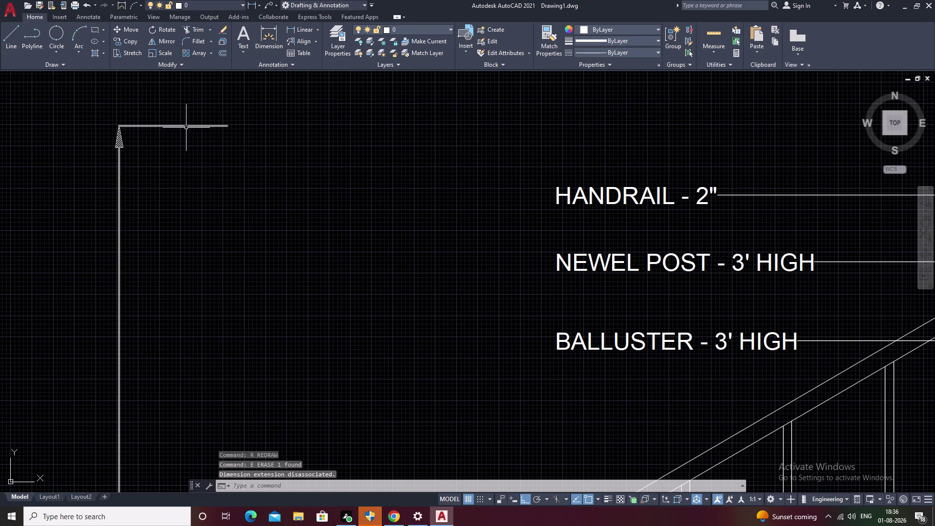
click(210, 127)
key(Escape)
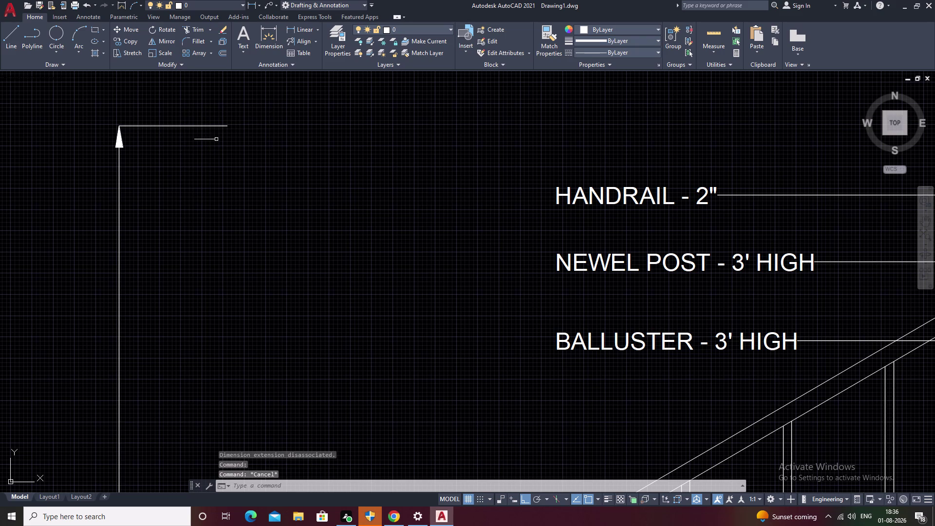
drag(210, 106, 193, 174)
key(Escape)
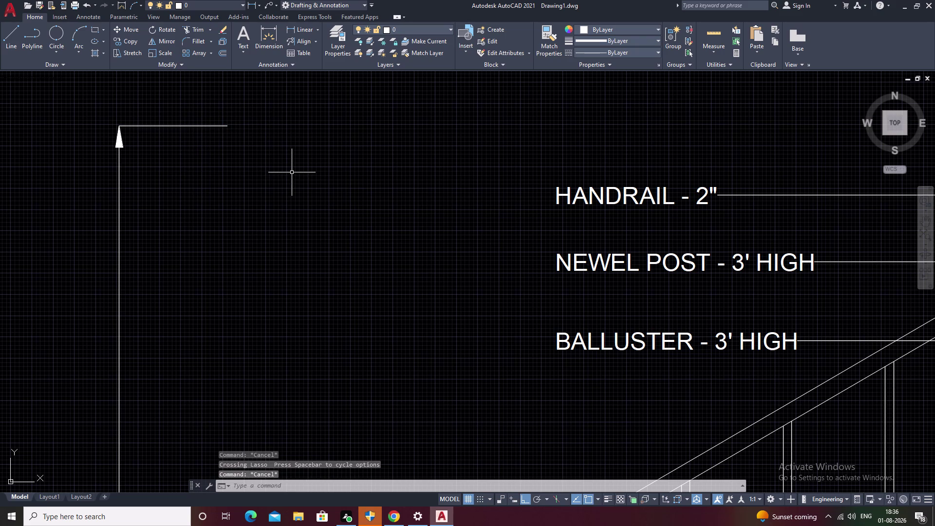
Draw a short vertical line at the height dimension's top.
text(L)
key(space)
drag(164, 96, 150, 197)
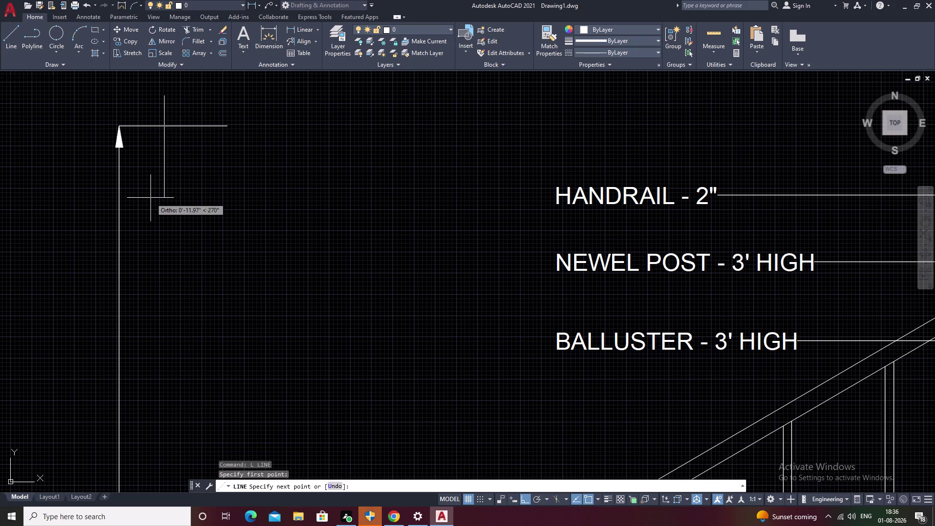
click(149, 198)
key(Escape)
Try trimming the line ends at the dimension's top, then cancel.
text(T)
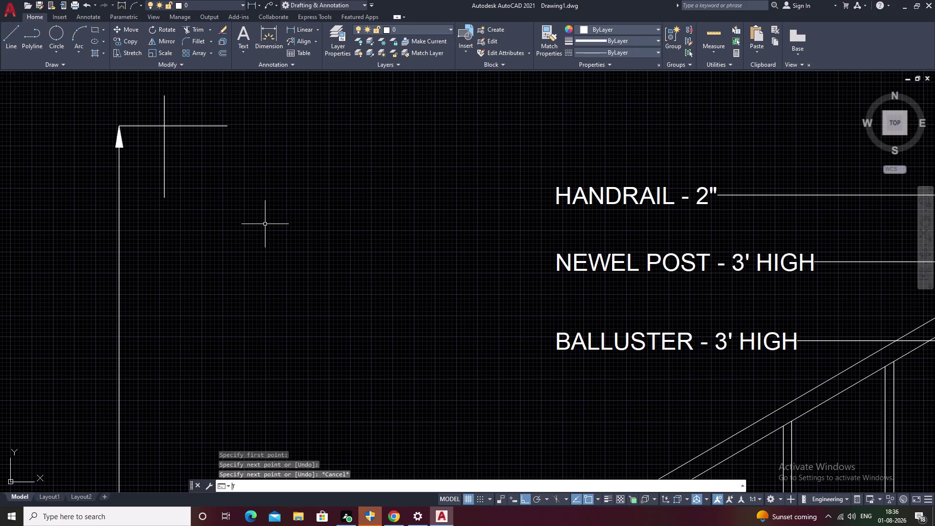
text(R)
key(r)
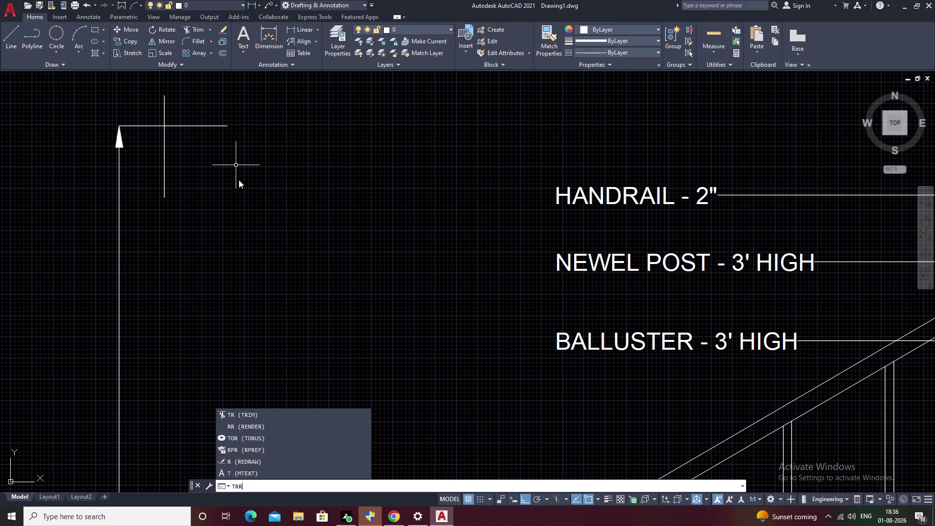
key(BackSpace)
key(space)
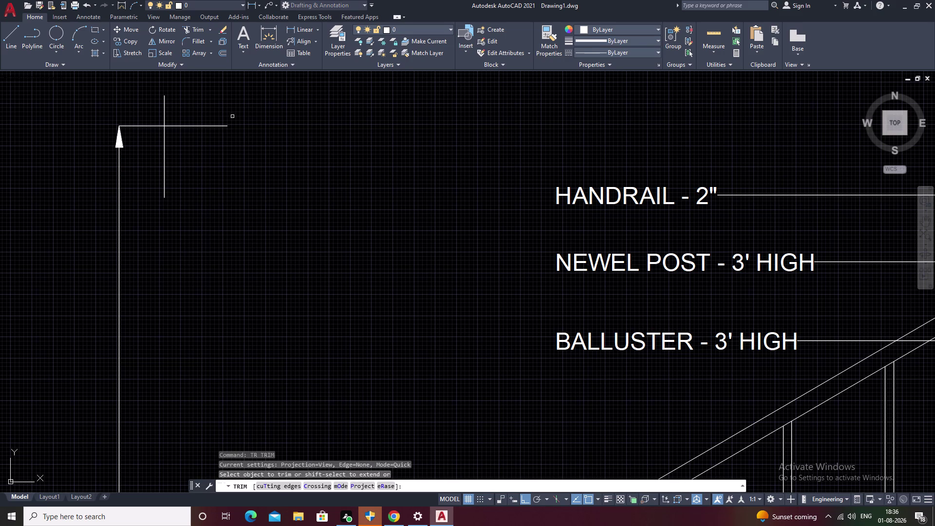
drag(227, 103, 193, 180)
drag(193, 113, 168, 187)
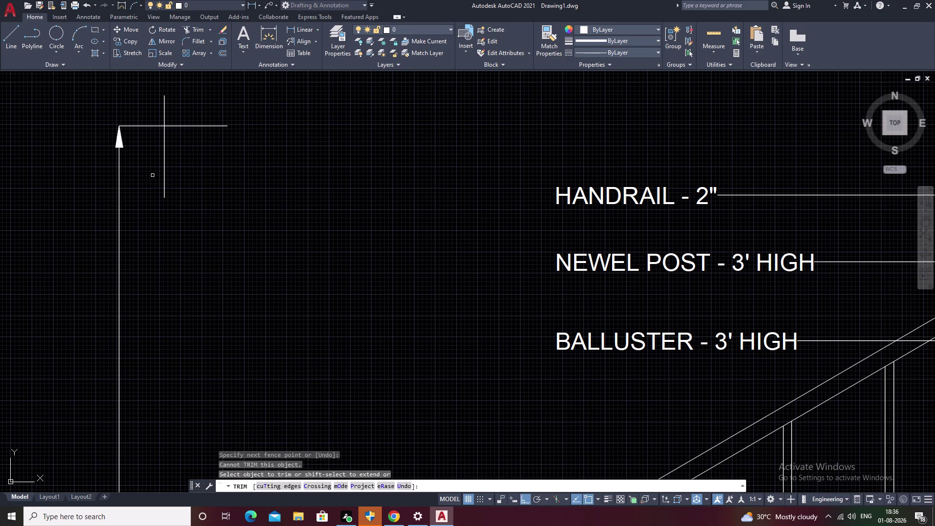
drag(152, 173, 175, 157)
key(Escape)
scroll(down, 3)
scroll(down, 3)
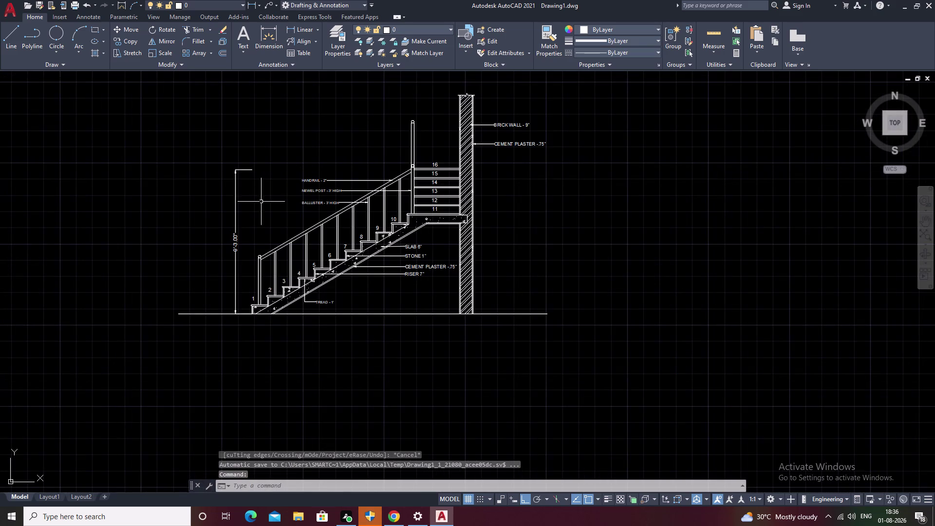
middle_drag(260, 202, 200, 205)
middle_drag(321, 194, 326, 193)
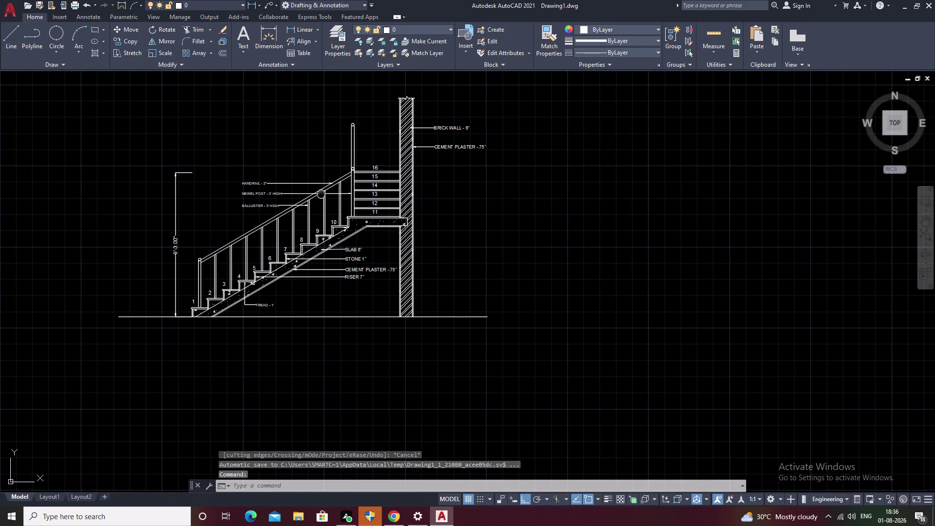
middle_drag(326, 193, 384, 196)
scroll(up, 3)
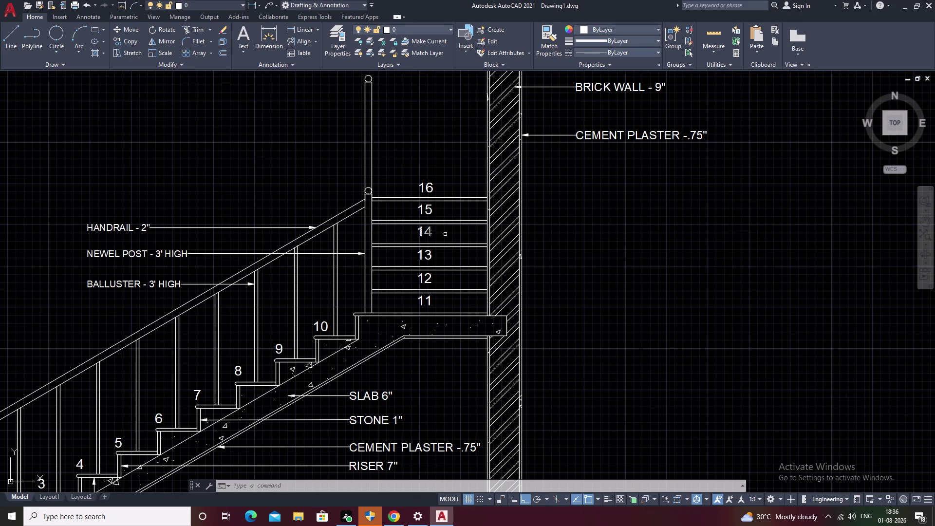
middle_drag(156, 255, 303, 182)
scroll(down, 3)
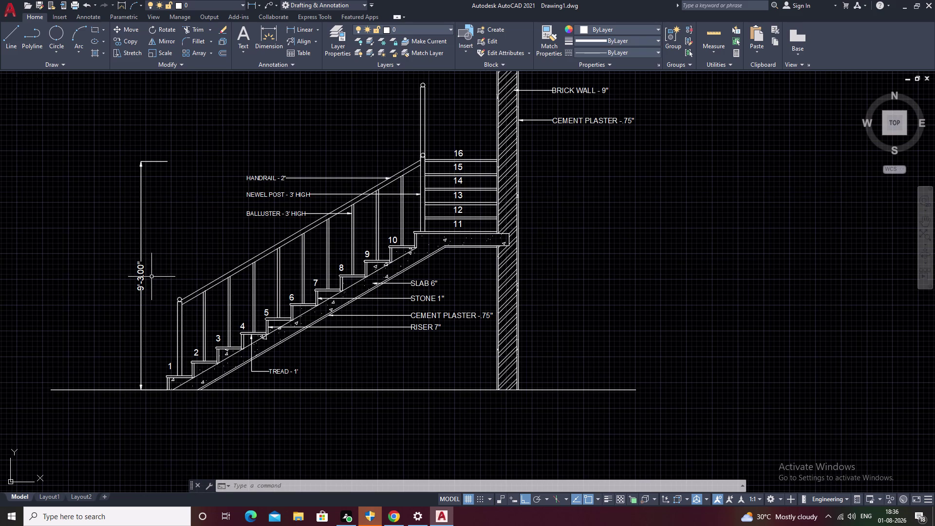
scroll(up, 3)
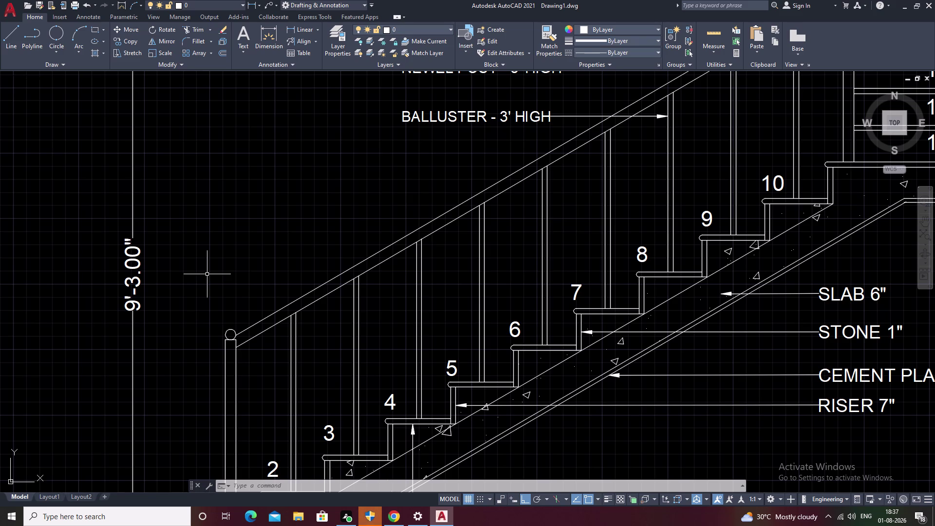
Pan and zoom over the staircase plan's treads and the section's flight, then press Ctrl+S.
scroll(down, 3)
middle_drag(528, 292, 405, 358)
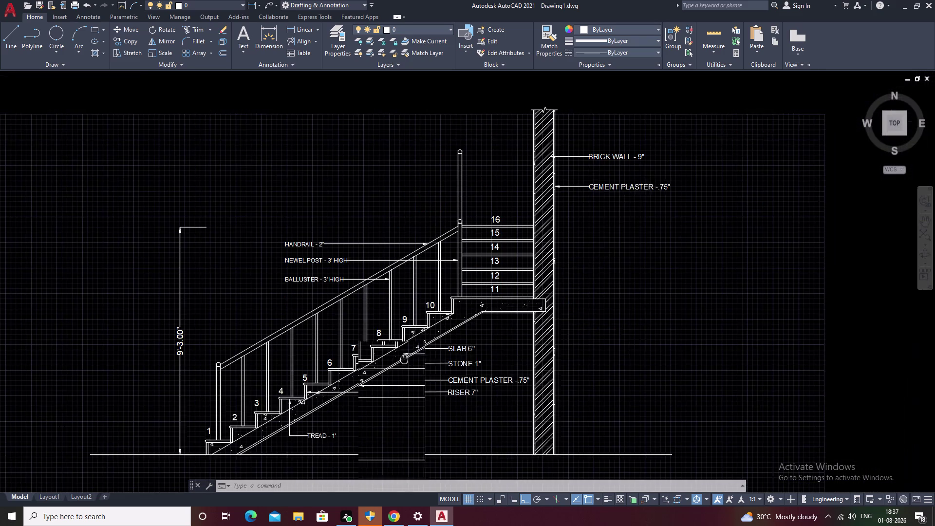
middle_drag(404, 358, 404, 359)
middle_drag(500, 261, 457, 295)
scroll(down, 3)
middle_drag(463, 248, 461, 268)
scroll(down, 3)
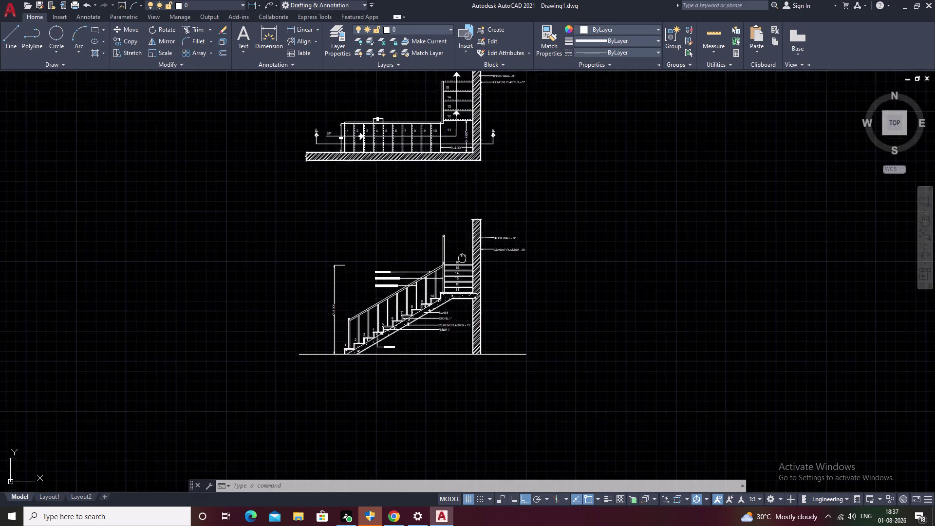
middle_drag(462, 268, 466, 301)
scroll(up, 3)
middle_drag(451, 245, 454, 277)
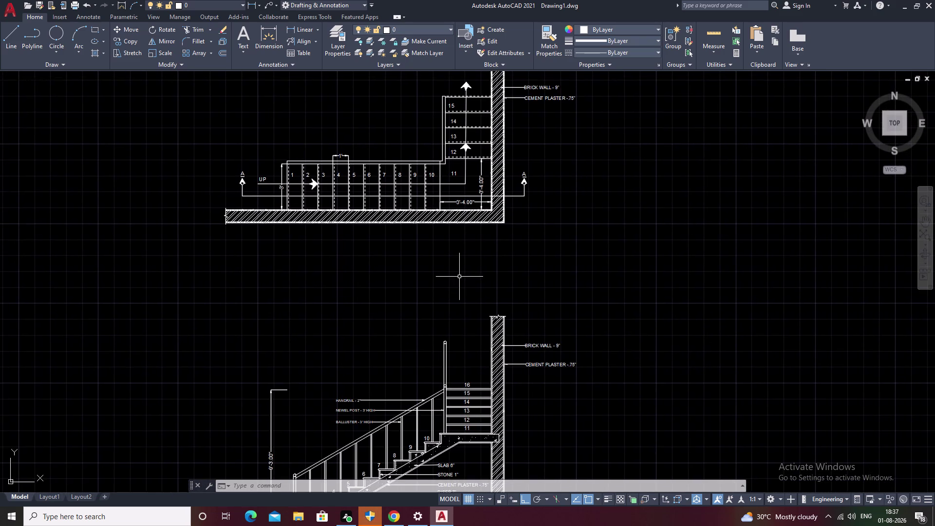
middle_drag(459, 277, 487, 251)
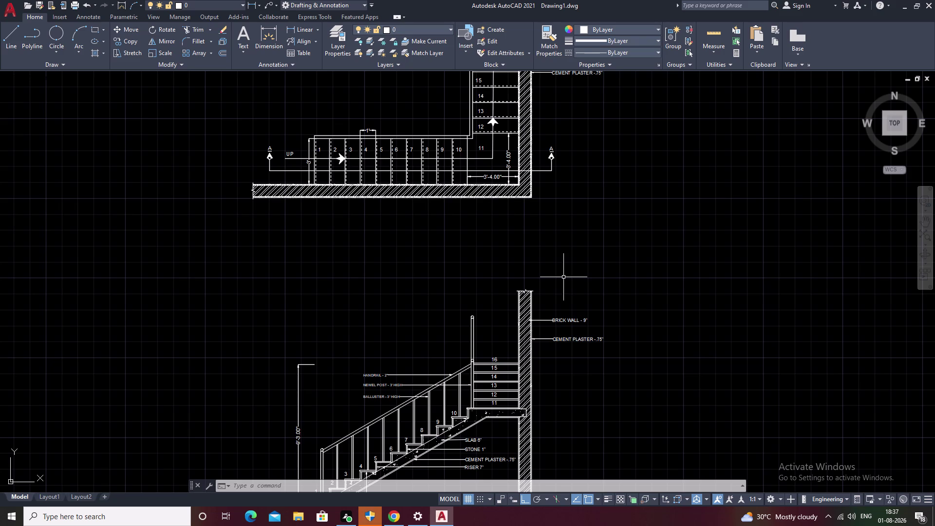
middle_drag(415, 396, 564, 267)
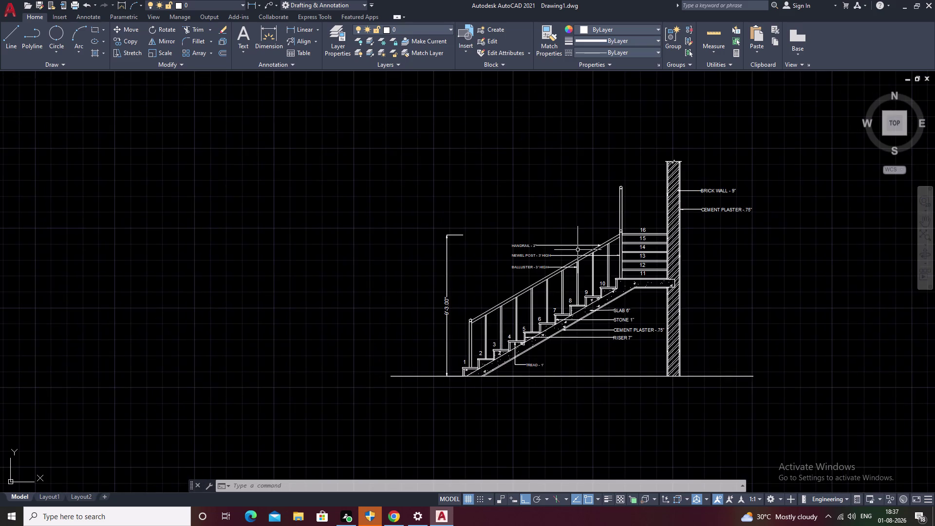
scroll(up, 3)
scroll(up, 3)
scroll(down, 3)
scroll(down, 3)
middle_drag(637, 339, 610, 347)
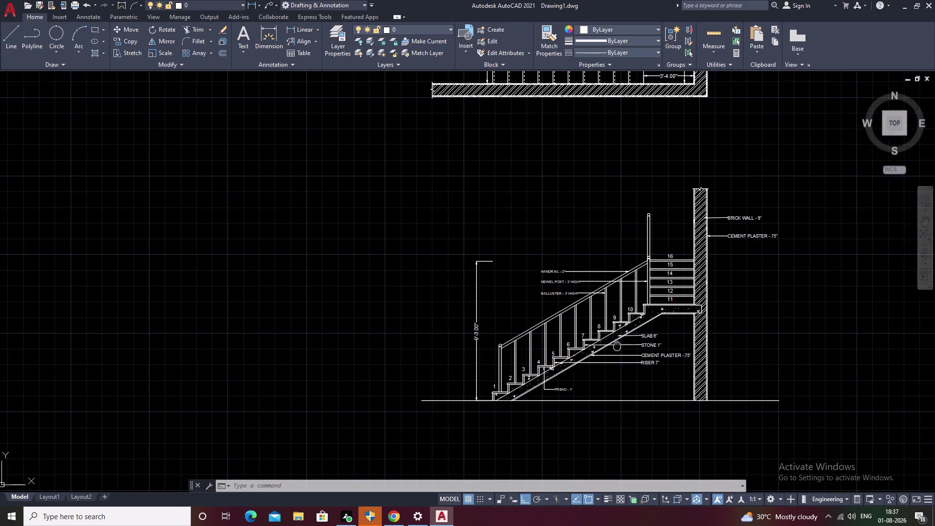
middle_drag(610, 347, 562, 371)
middle_drag(584, 297, 537, 388)
scroll(down, 3)
scroll(up, 3)
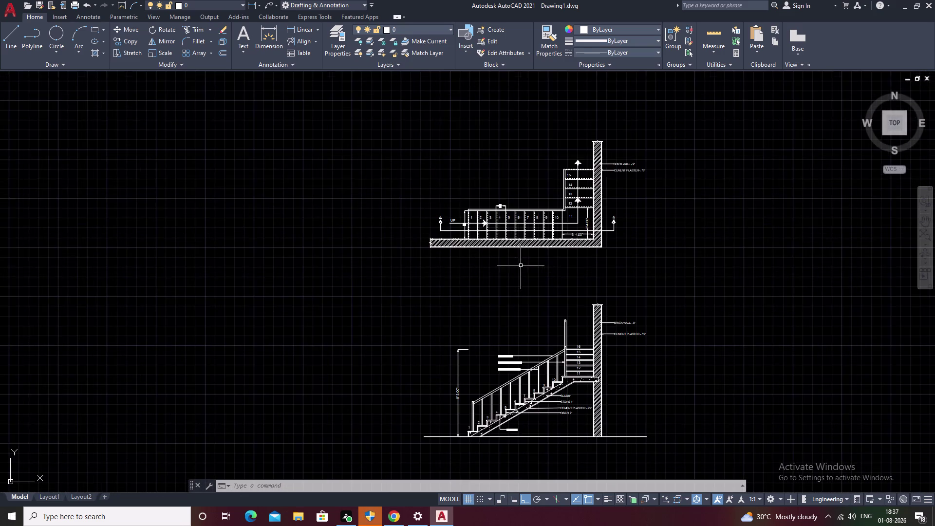
scroll(up, 3)
scroll(down, 3)
middle_drag(548, 245, 574, 183)
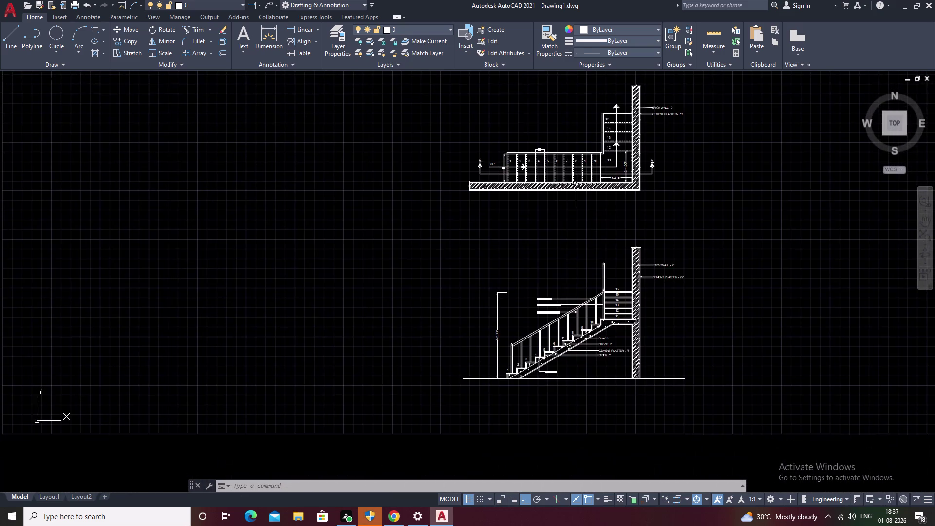
scroll(up, 3)
middle_drag(632, 270, 499, 299)
scroll(down, 3)
middle_drag(635, 322, 575, 314)
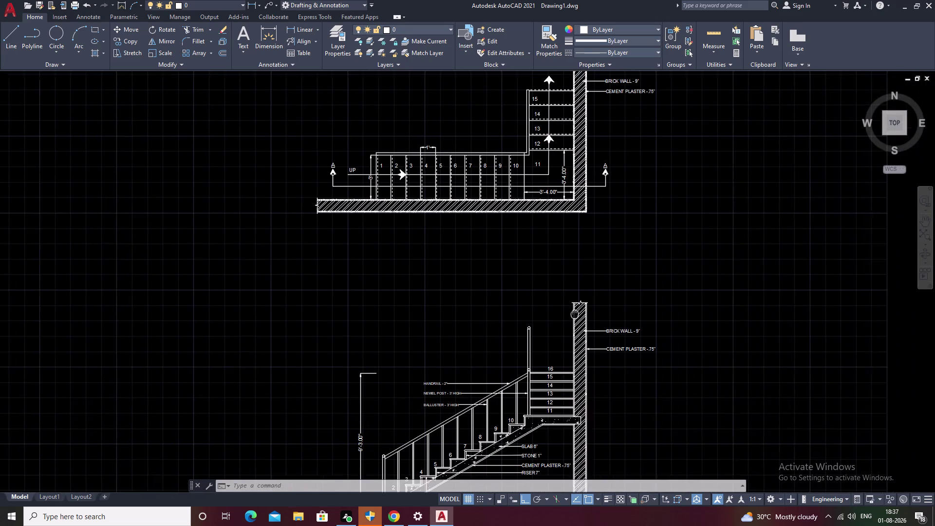
middle_drag(574, 314, 563, 313)
scroll(up, 3)
middle_drag(523, 248, 562, 248)
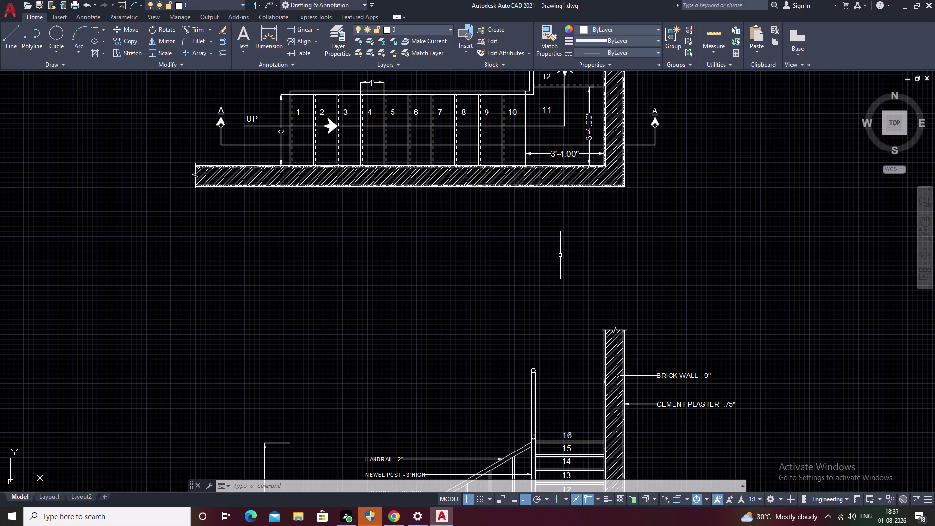
scroll(down, 3)
middle_click(416, 308)
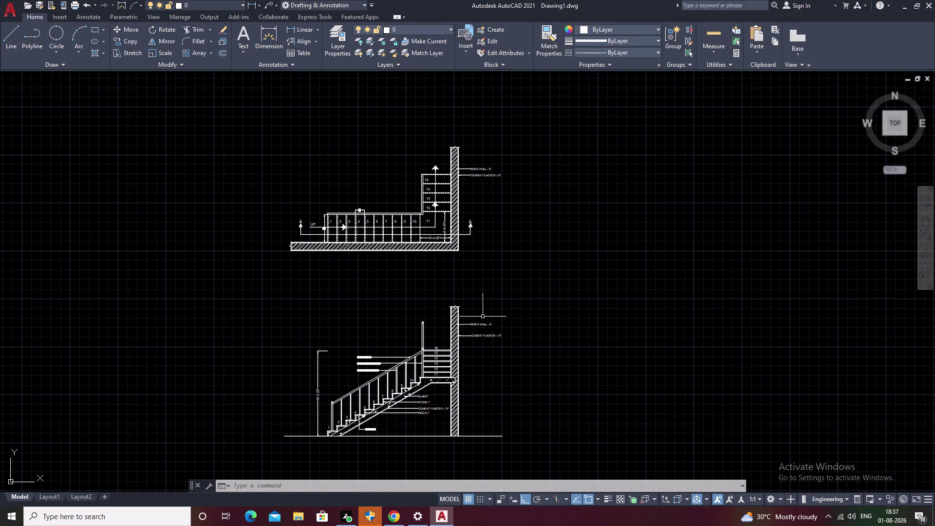
scroll(up, 3)
middle_drag(325, 346, 521, 242)
scroll(down, 3)
middle_drag(525, 251, 503, 340)
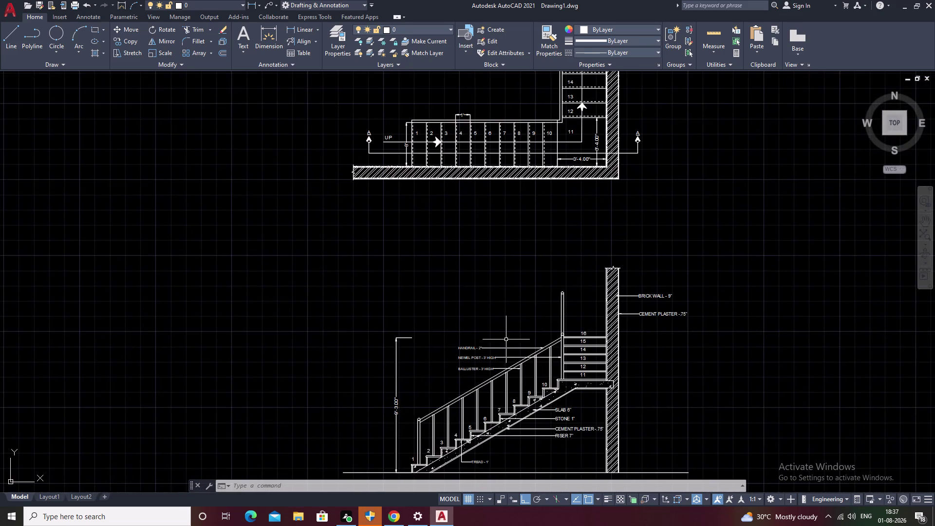
middle_drag(548, 250, 513, 304)
scroll(down, 3)
middle_drag(521, 280, 536, 237)
scroll(down, 3)
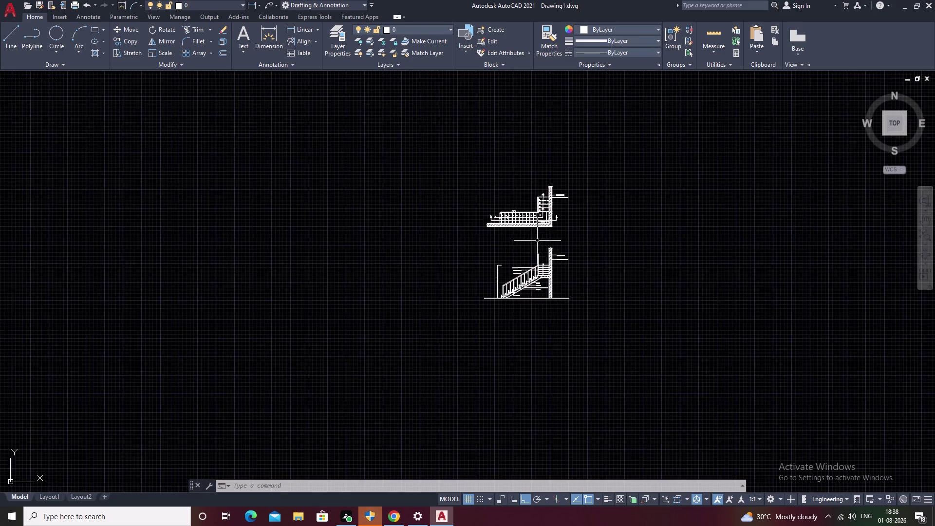
scroll(up, 3)
scroll(down, 3)
middle_drag(541, 259, 535, 304)
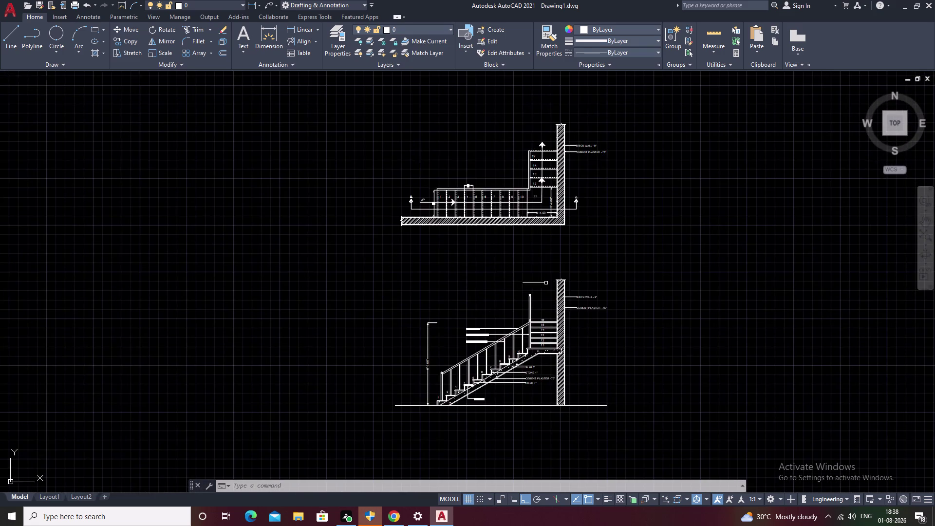
scroll(up, 3)
scroll(down, 3)
scroll(up, 3)
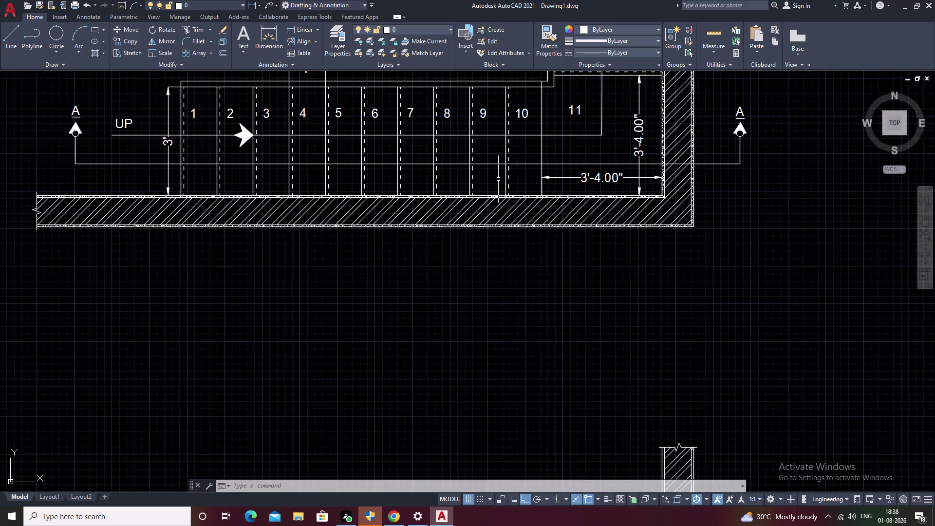
scroll(down, 3)
middle_drag(511, 182, 477, 256)
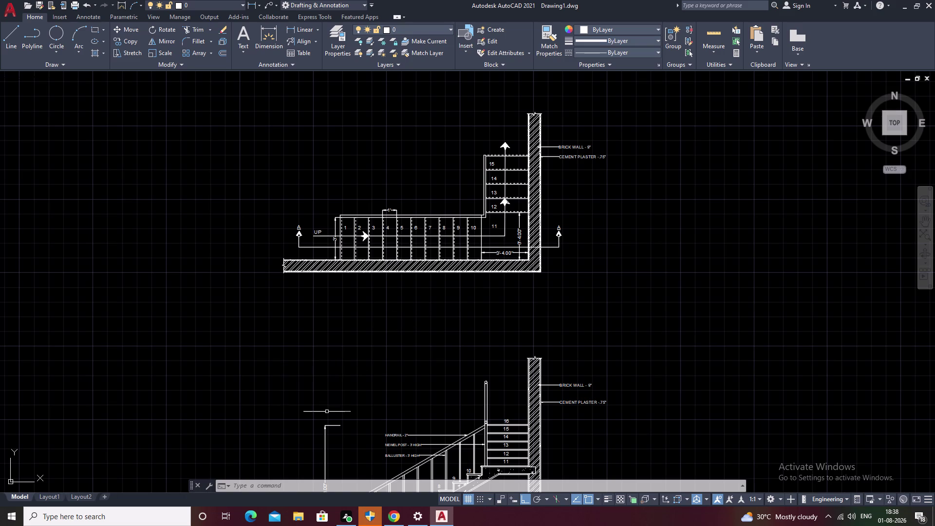
scroll(up, 3)
middle_drag(415, 427, 468, 322)
middle_drag(422, 407, 492, 315)
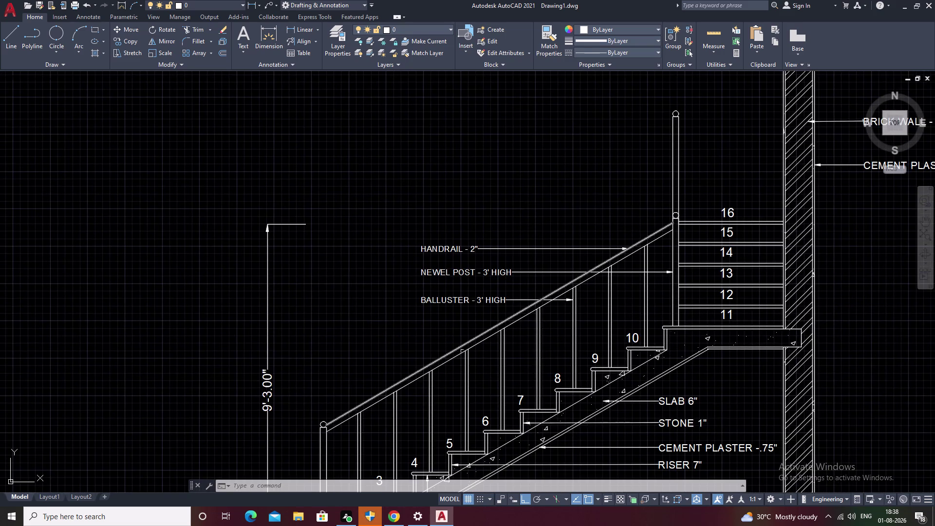
middle_drag(378, 430, 446, 363)
scroll(up, 3)
scroll(down, 3)
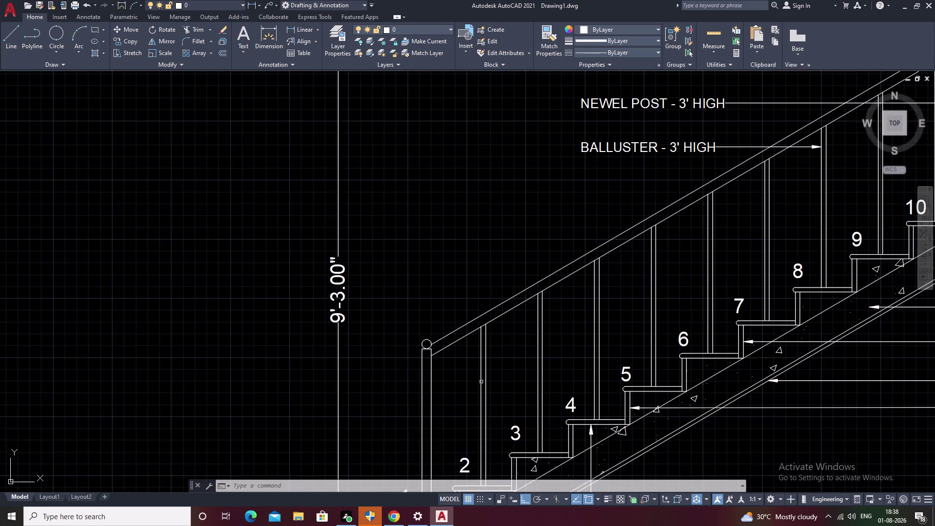
middle_drag(481, 382, 391, 421)
scroll(down, 3)
middle_drag(504, 391, 417, 429)
scroll(down, 3)
middle_drag(528, 349, 503, 382)
middle_drag(547, 253, 492, 308)
middle_drag(459, 265, 512, 239)
scroll(down, 3)
scroll(up, 3)
scroll(up, 3)
middle_drag(496, 263, 536, 241)
scroll(down, 3)
middle_drag(304, 233, 656, 248)
middle_drag(251, 208, 476, 215)
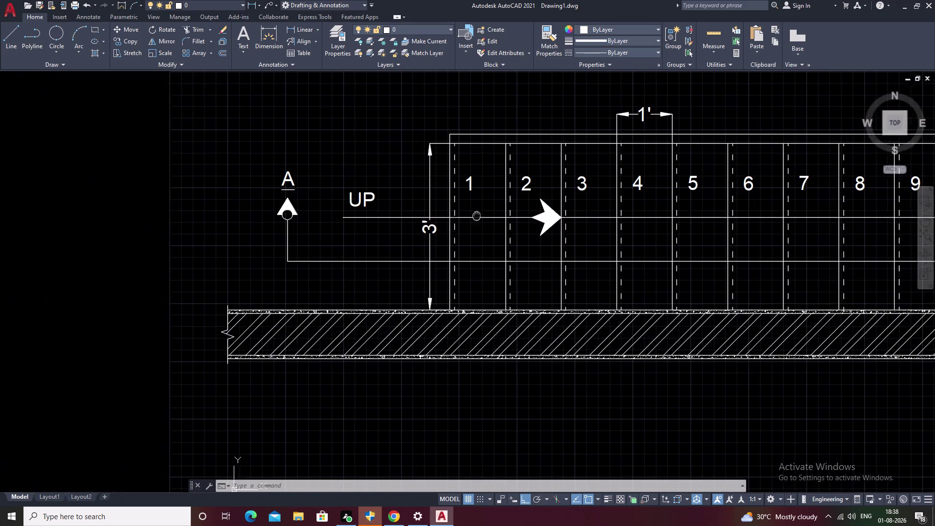
middle_drag(476, 215, 477, 216)
scroll(down, 3)
middle_drag(489, 223, 360, 340)
scroll(down, 3)
middle_drag(590, 246, 586, 209)
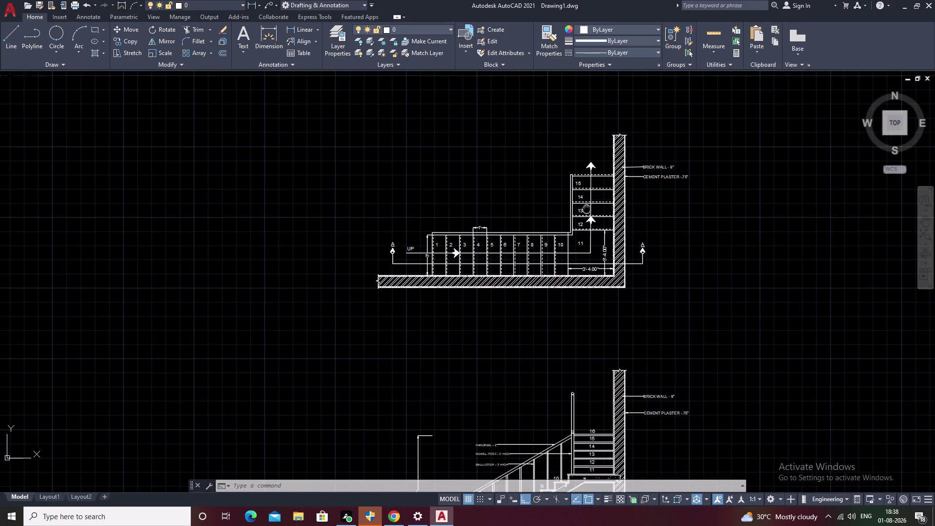
middle_drag(586, 209, 579, 124)
middle_drag(577, 211, 558, 285)
scroll(down, 3)
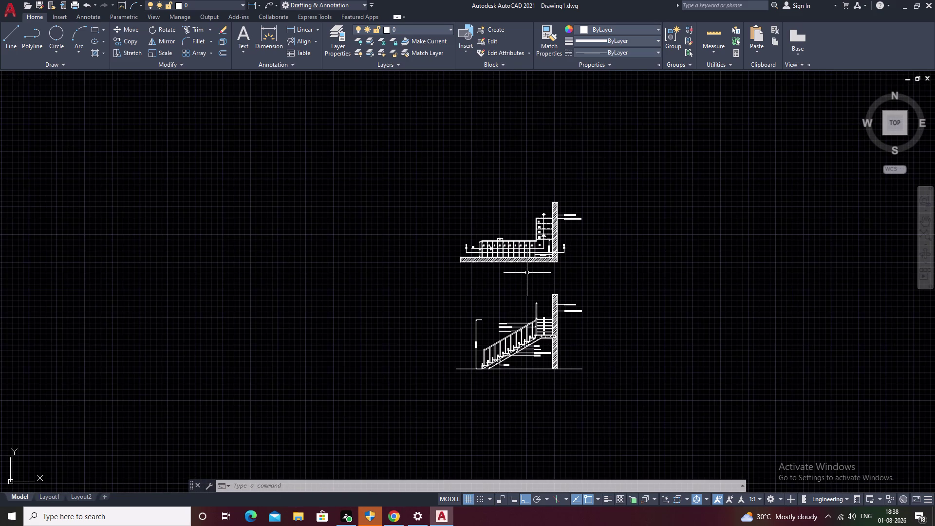
key(ctrl+s)
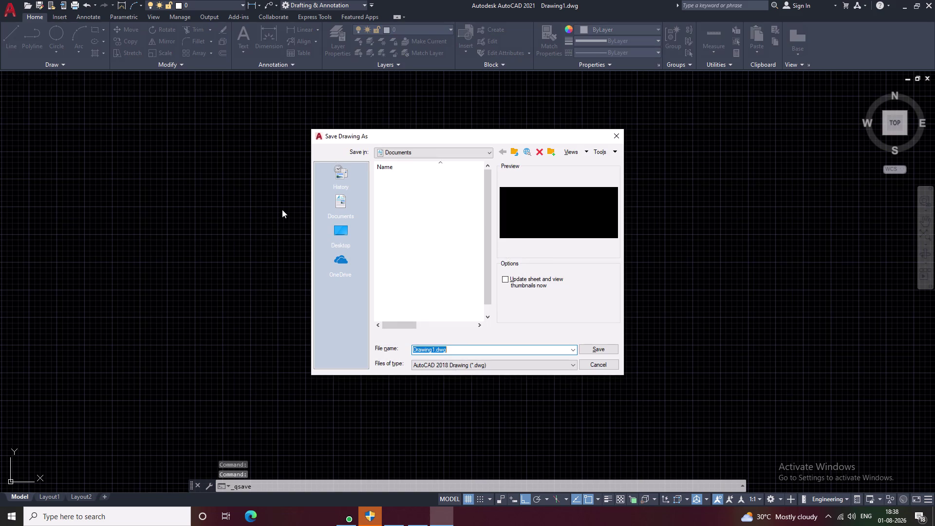
Choose Desktop as the location and enter the file name 'L- SHAPE STAIRCASE'.
click(339, 228)
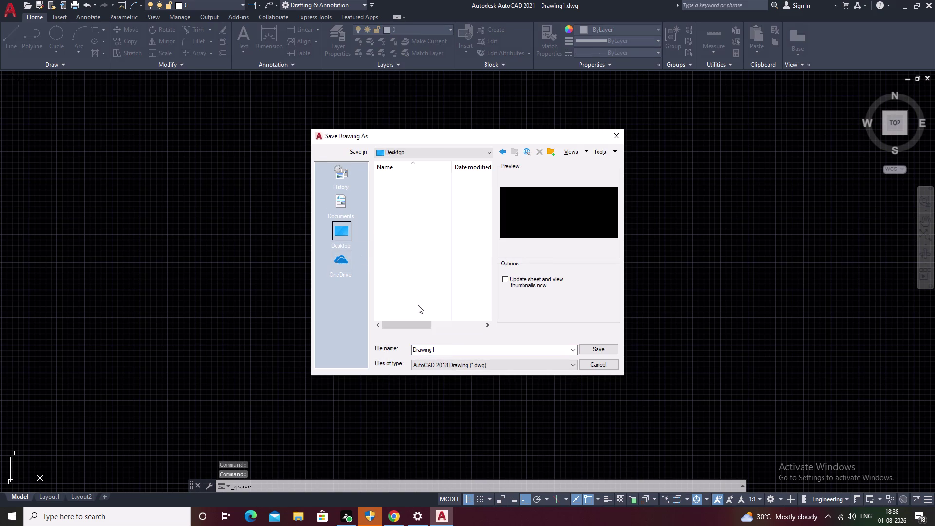
click(445, 348)
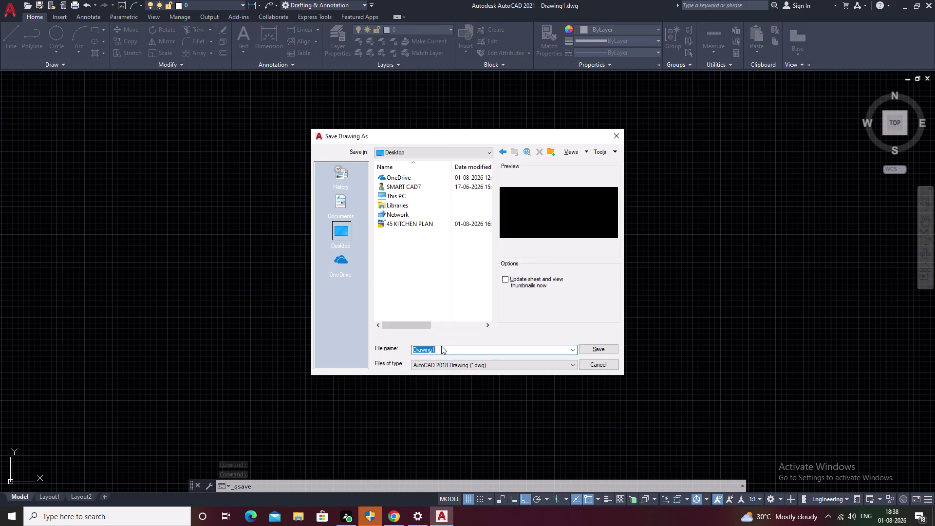
key(BackSpace)
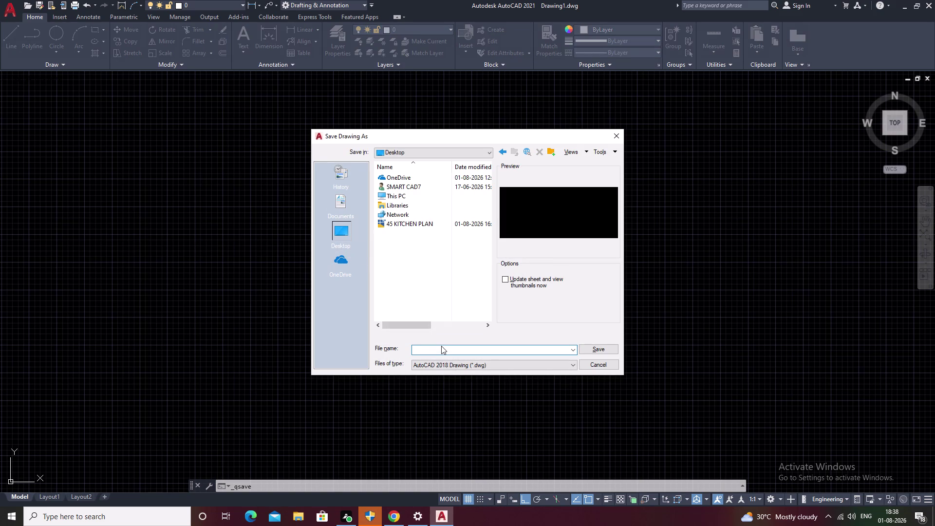
key(o)
key(BackSpace)
key(l)
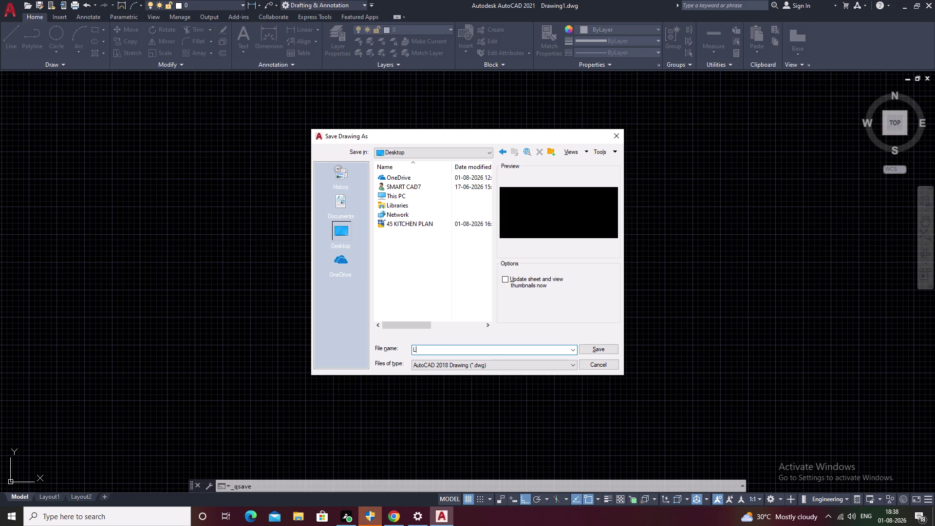
text(-)
key(space)
text(SJAP)
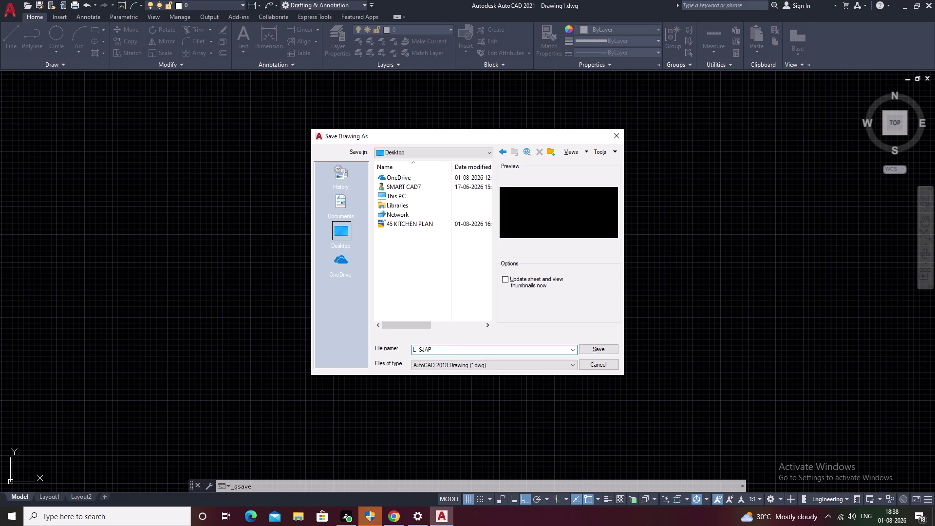
key(BackSpace)
key(BackSpace)
key(BackSpace)
text(HAP)
key(e)
key(space)
text(S)
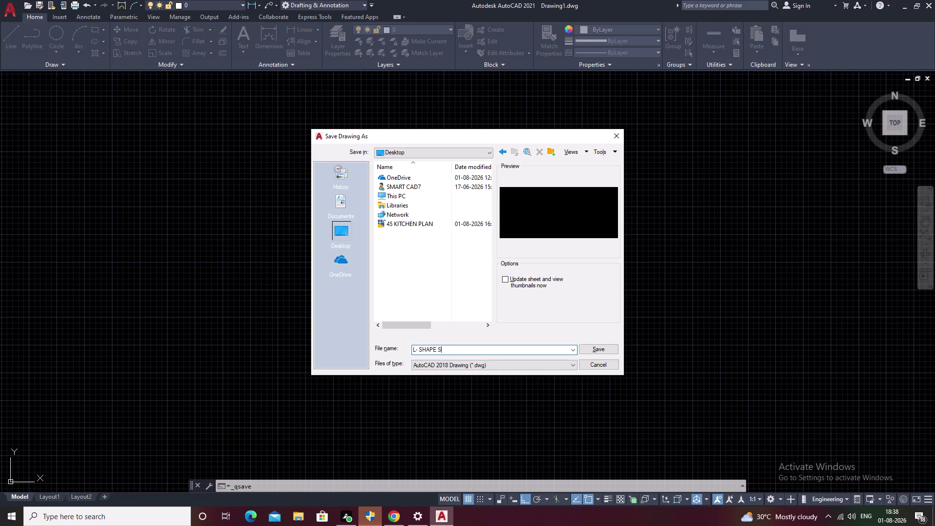
text(TA)
text(I)
text(R)
text(CA)
text(SE)
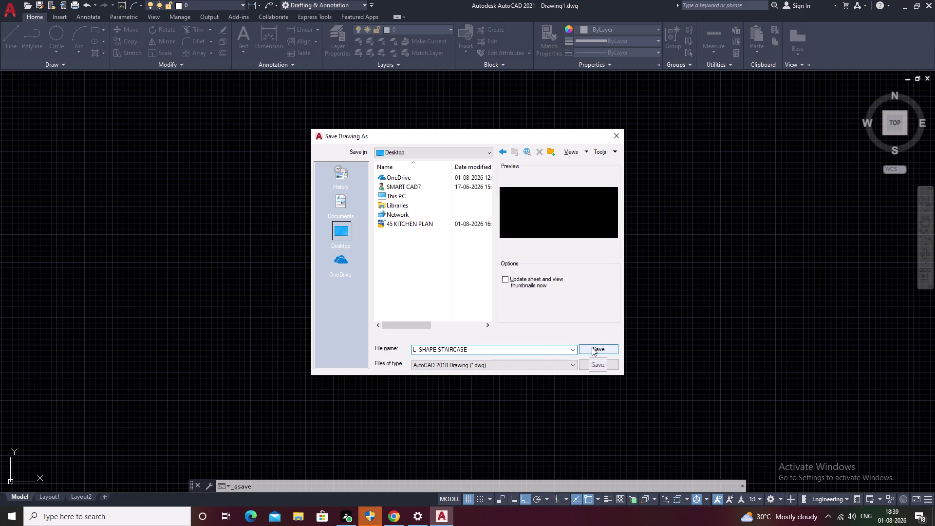
Confirm the save, writing L- SHAPE STAIRCASE.dwg to the Desktop.
click(332, 228)
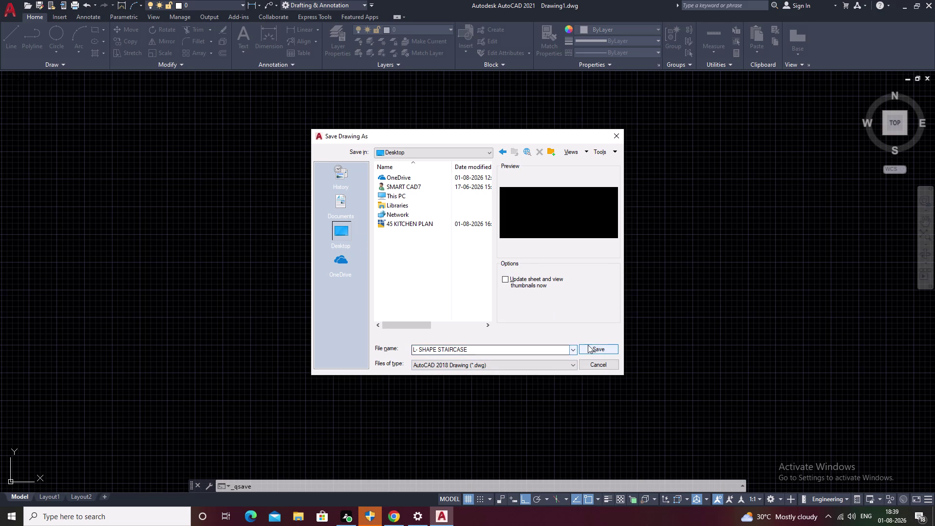
click(591, 344)
scroll(up, 3)
Pan over the section's wall labels up to the top of the brick wall.
scroll(down, 3)
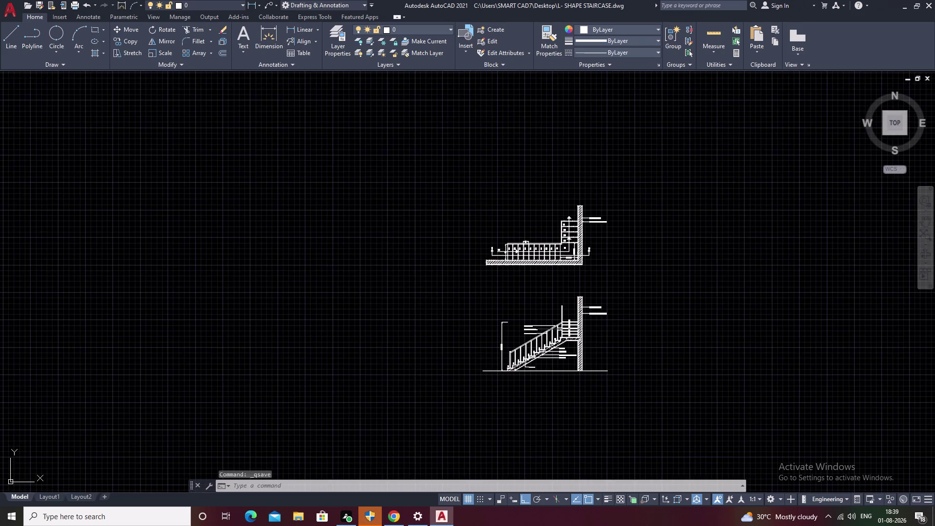
middle_drag(594, 332, 538, 335)
scroll(up, 3)
scroll(down, 3)
middle_drag(494, 341, 501, 319)
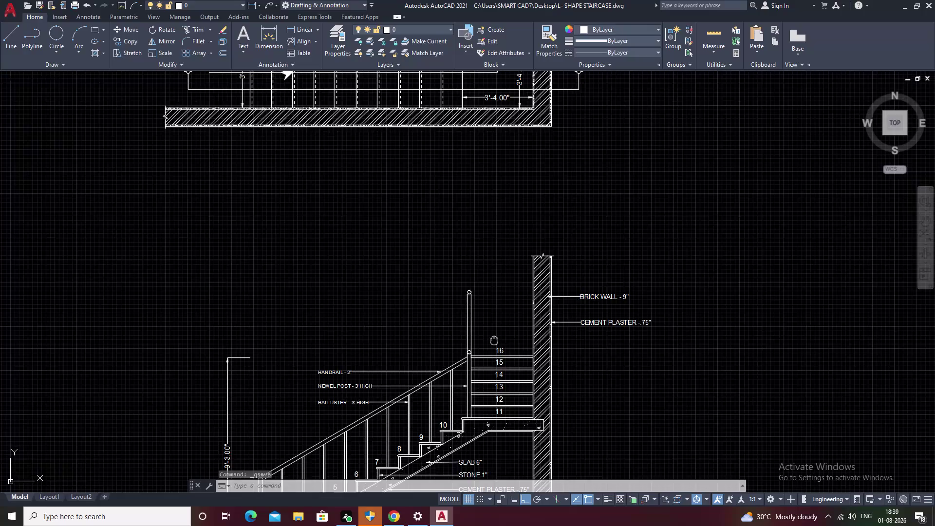
middle_drag(501, 319, 510, 272)
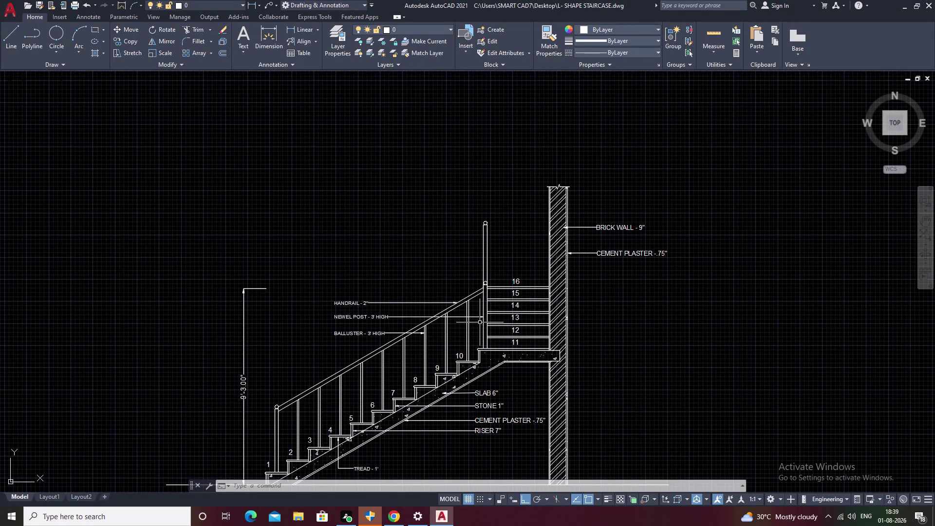
scroll(up, 3)
scroll(up, 3)
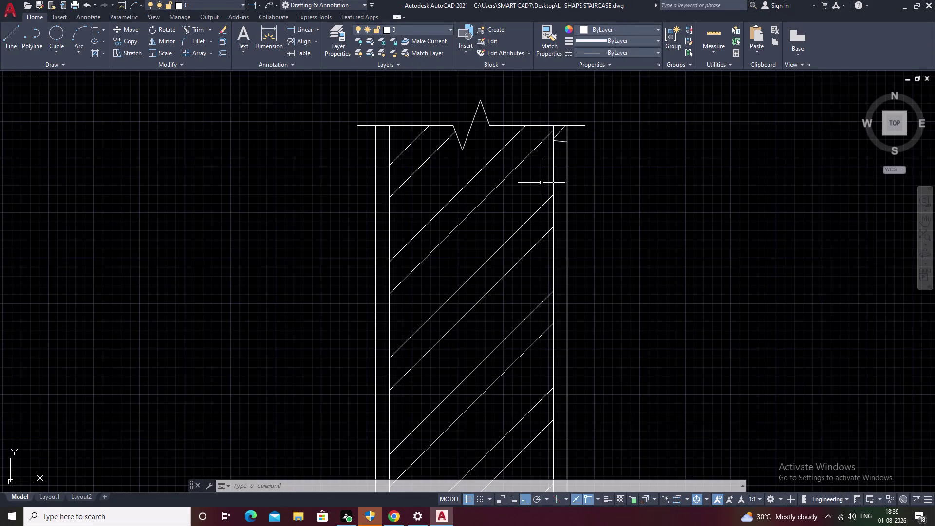
middle_drag(493, 178, 514, 168)
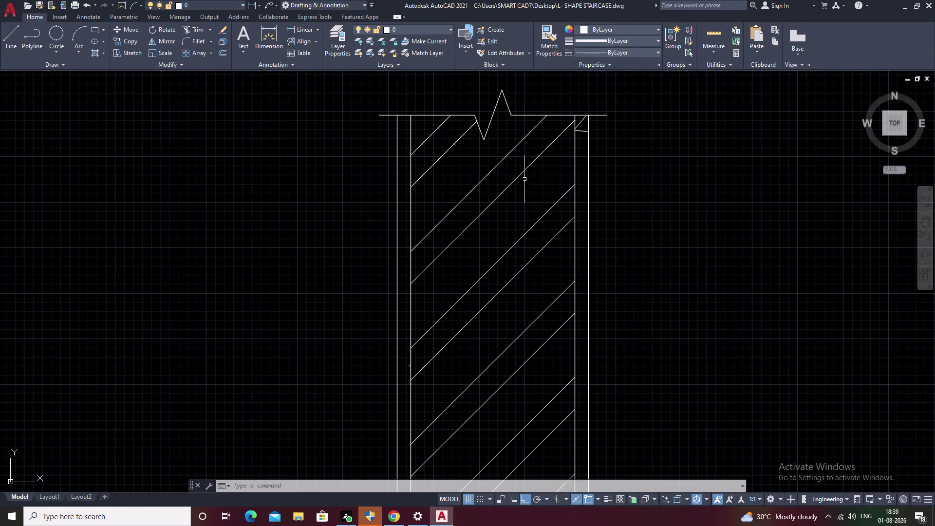
Start a Trim with TR and cancel it without cutting anything.
text(TR)
key(space)
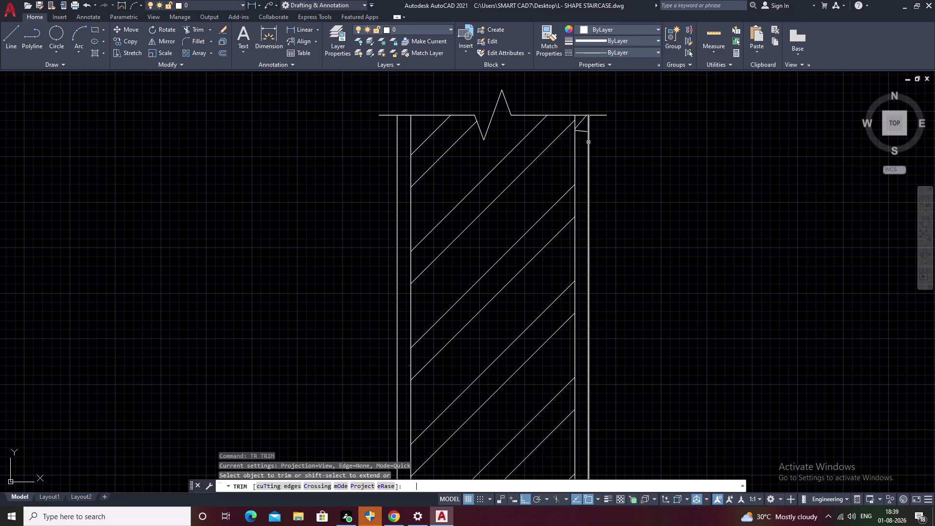
scroll(up, 3)
drag(316, 401, 308, 330)
key(Escape)
Pan down the stair flight past slab, stone and TREAD labels, then zoom out to both views.
scroll(down, 3)
scroll(down, 3)
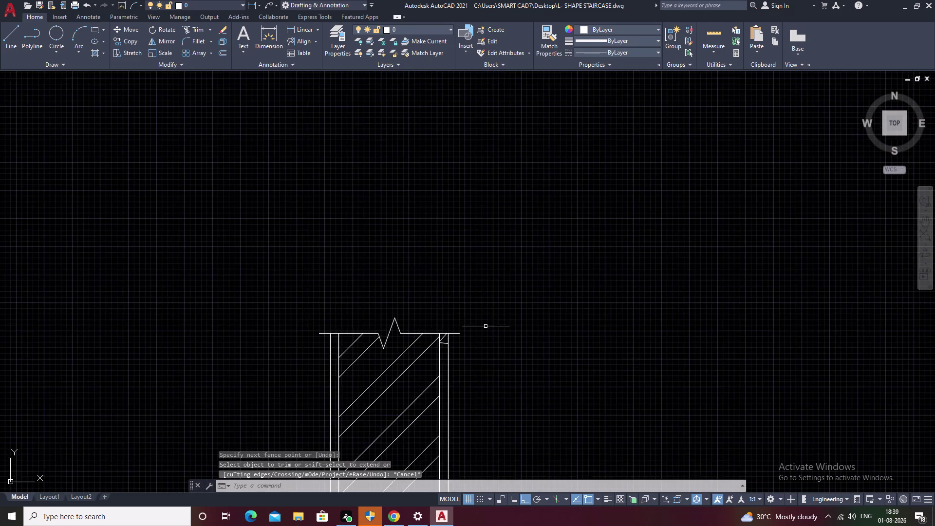
middle_drag(492, 348, 571, 105)
middle_drag(539, 214, 564, 149)
middle_drag(379, 336, 414, 179)
scroll(down, 3)
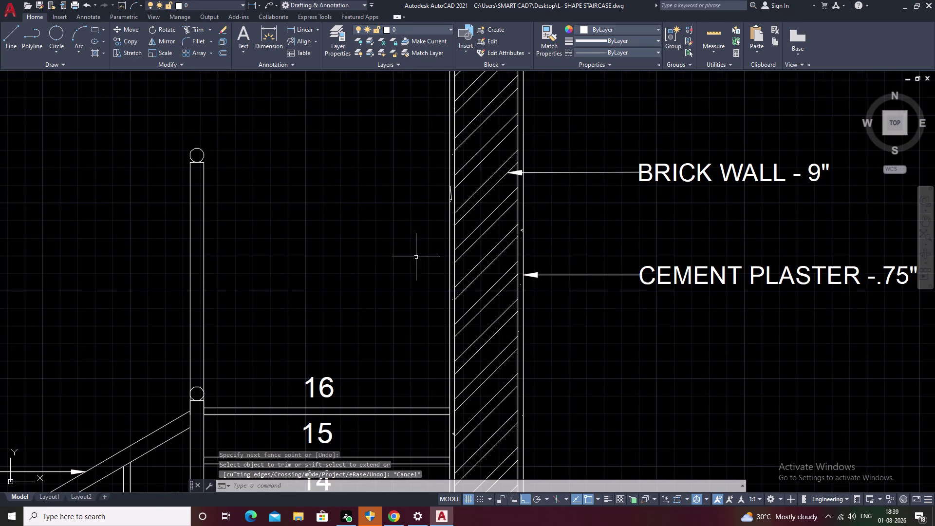
middle_drag(389, 295, 486, 125)
middle_drag(419, 224, 493, 91)
middle_drag(306, 311, 450, 136)
middle_drag(391, 302, 454, 225)
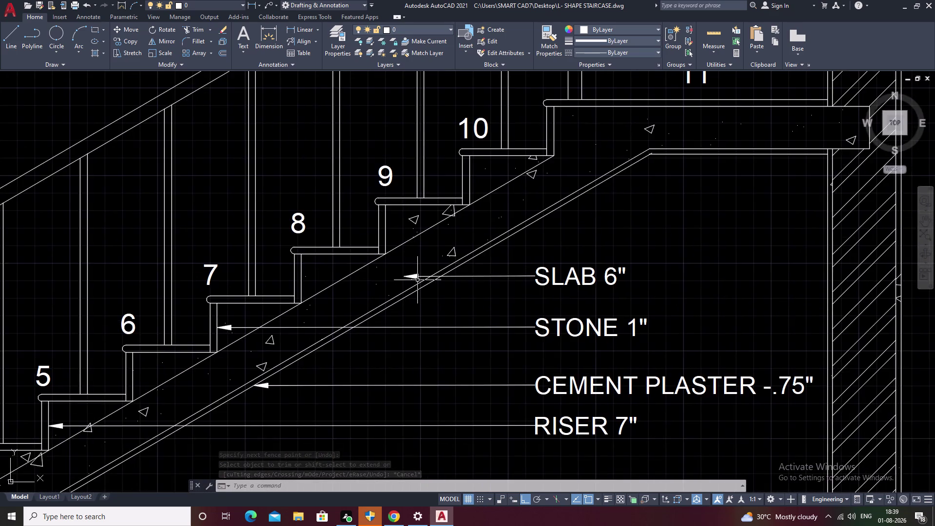
scroll(up, 3)
middle_drag(335, 278, 511, 135)
scroll(down, 3)
middle_drag(356, 237, 565, 66)
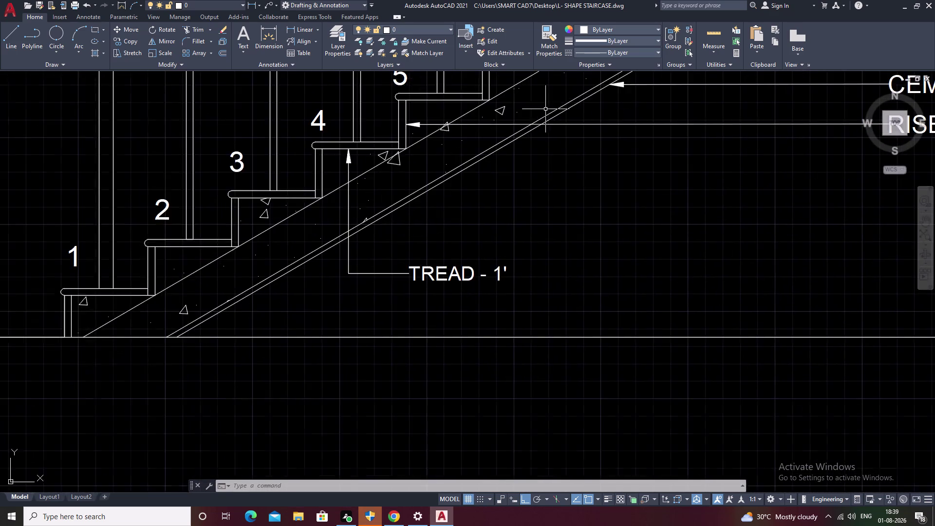
scroll(down, 3)
middle_drag(542, 154, 428, 270)
scroll(down, 3)
middle_drag(515, 221, 454, 274)
scroll(up, 3)
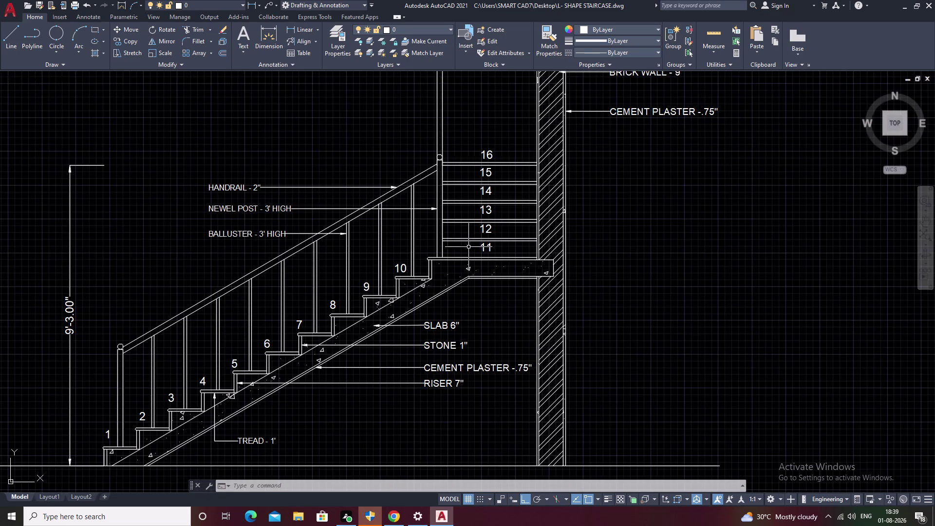
middle_drag(466, 234, 446, 297)
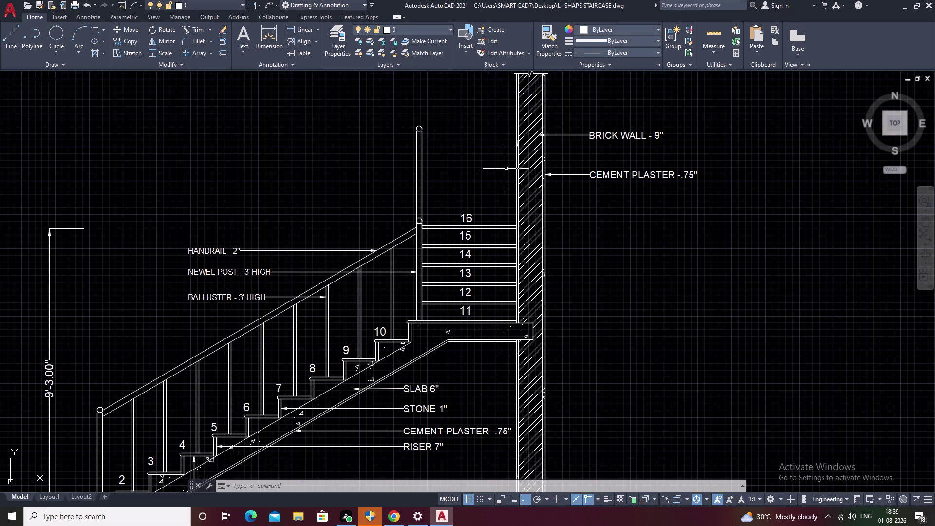
scroll(down, 3)
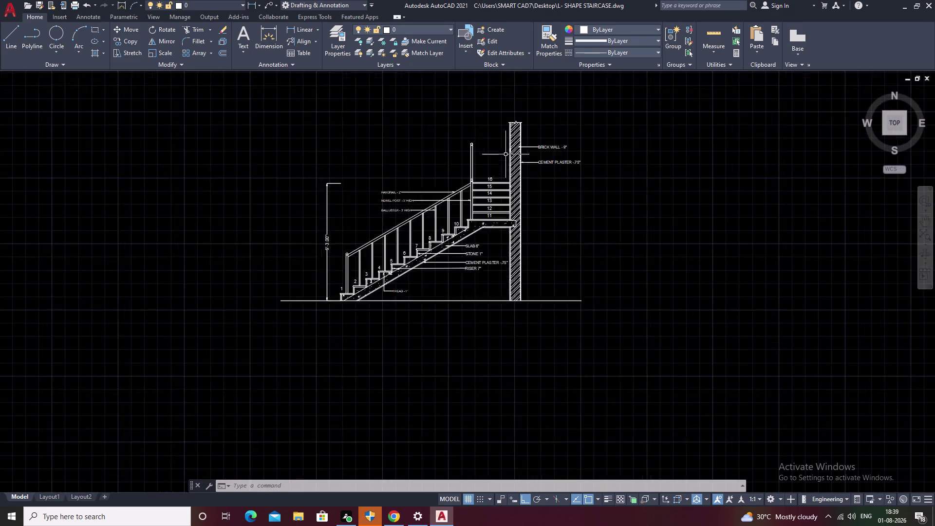
middle_drag(451, 142, 444, 176)
key(Escape)
Start a multiline text box below the plan, then abandon it.
text(T)
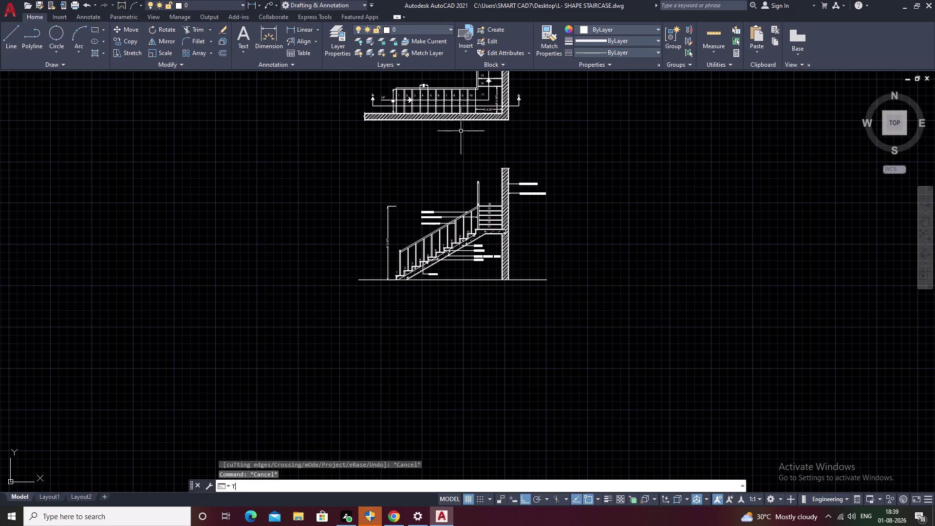
key(space)
drag(414, 134, 438, 135)
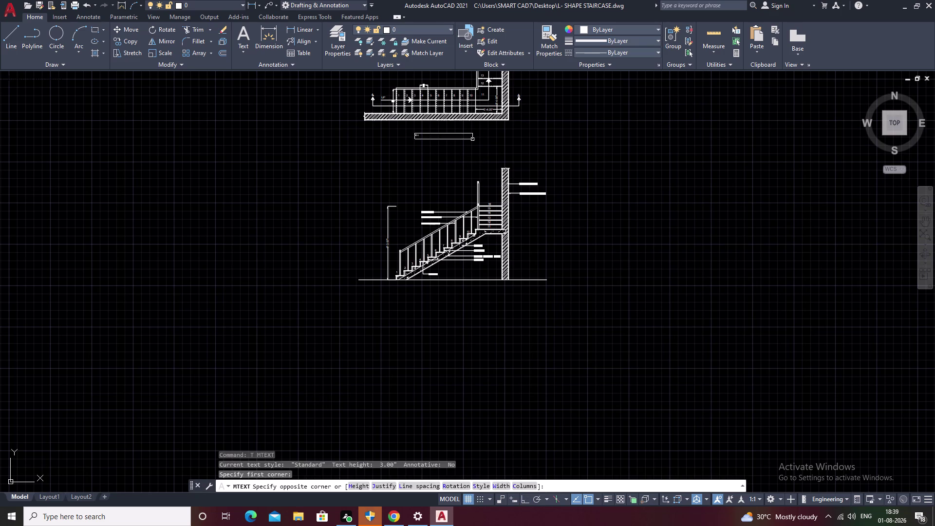
click(485, 140)
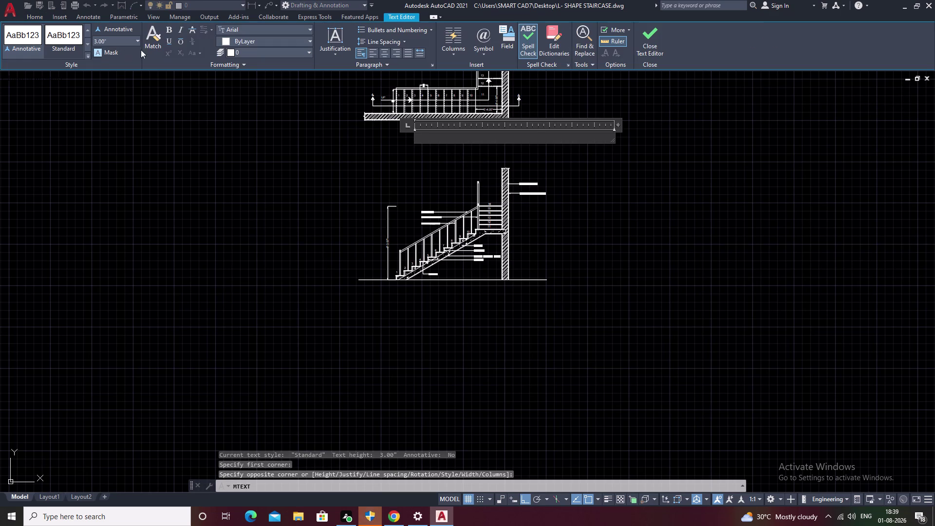
key(Escape)
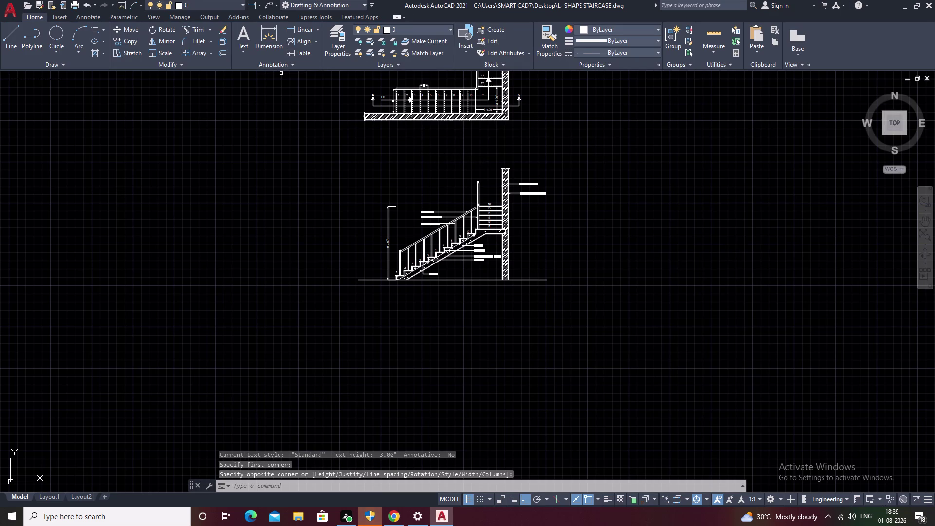
Create text style style1 with a 5-inch height and make it current.
text(STY)
key(space)
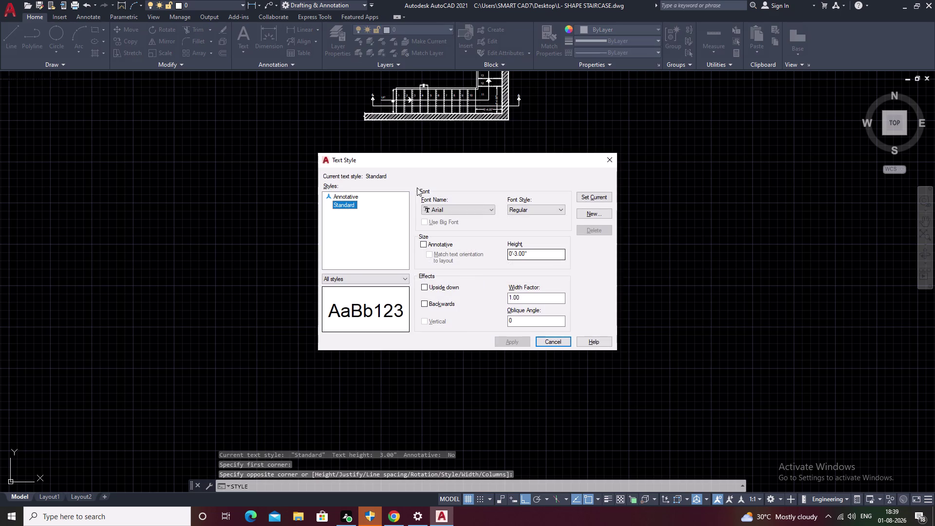
click(582, 211)
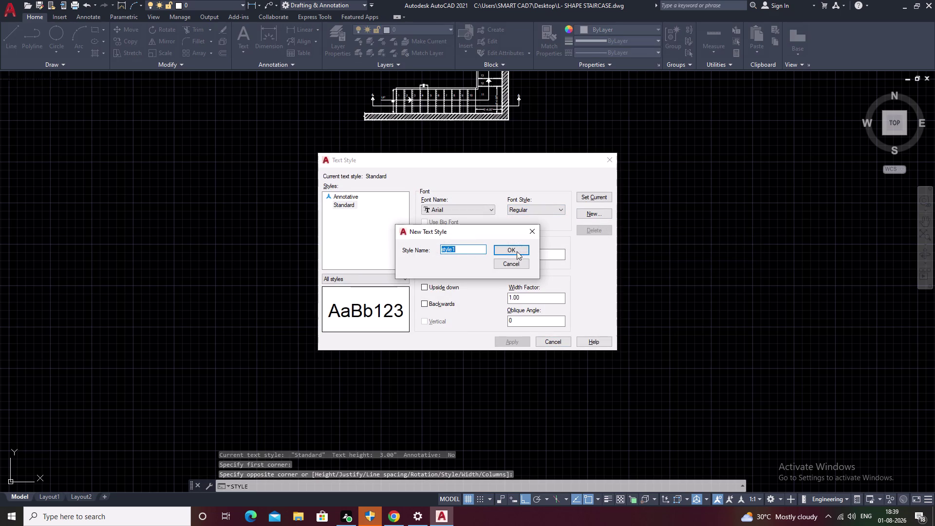
click(517, 250)
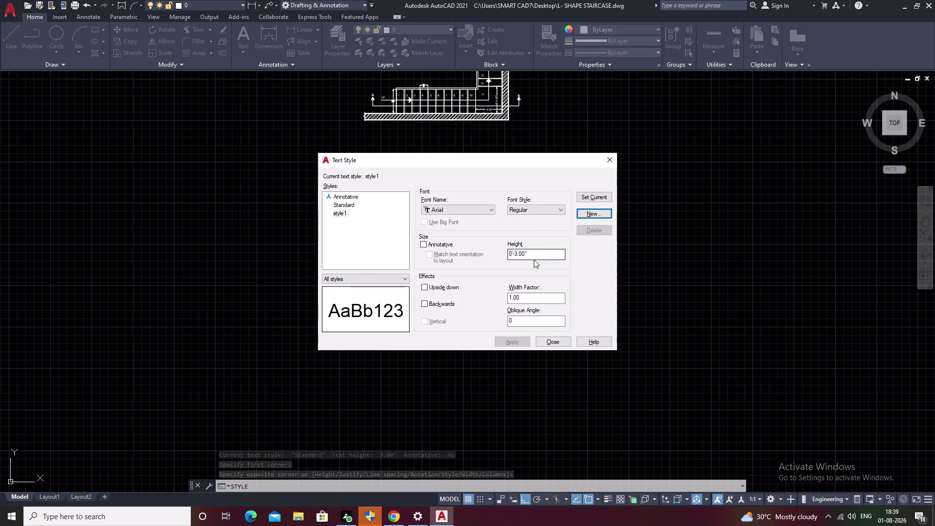
triple_click(530, 248)
drag(534, 254, 475, 258)
key(BackSpace)
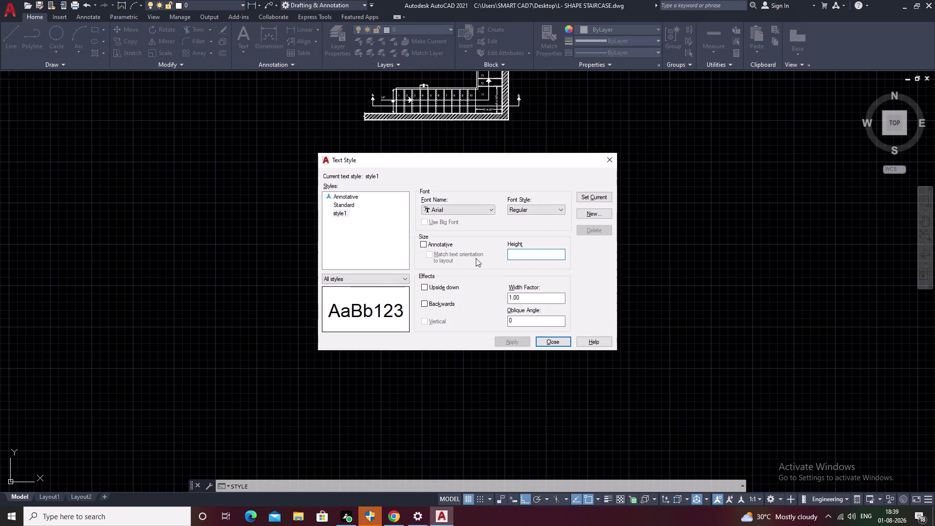
key(5)
click(525, 345)
click(590, 199)
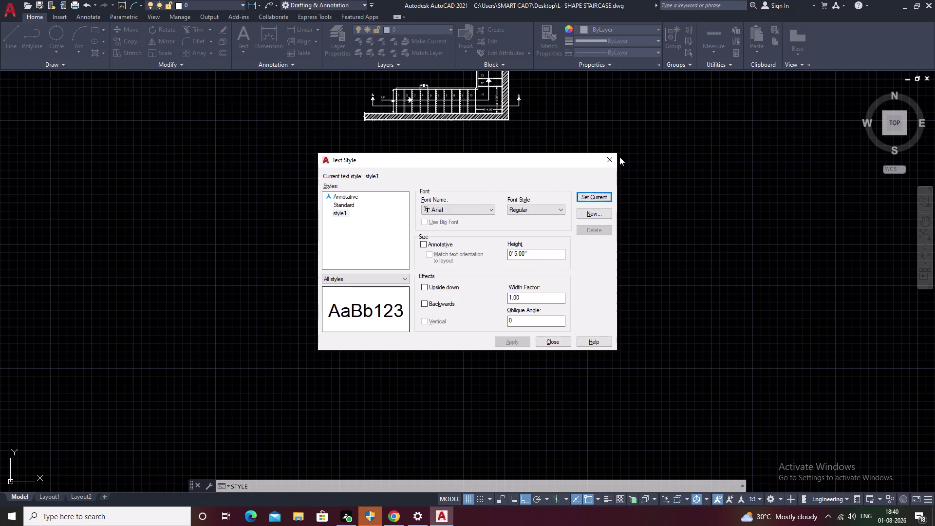
double_click(608, 158)
middle_drag(433, 155, 424, 191)
key(Escape)
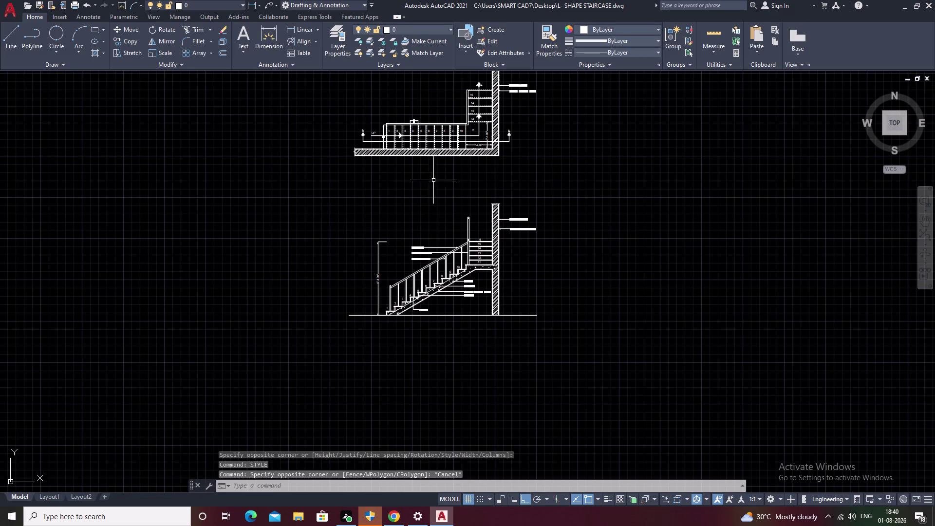
Draw a text box below the plan and type the title PLAN.
text(T)
key(space)
scroll(up, 3)
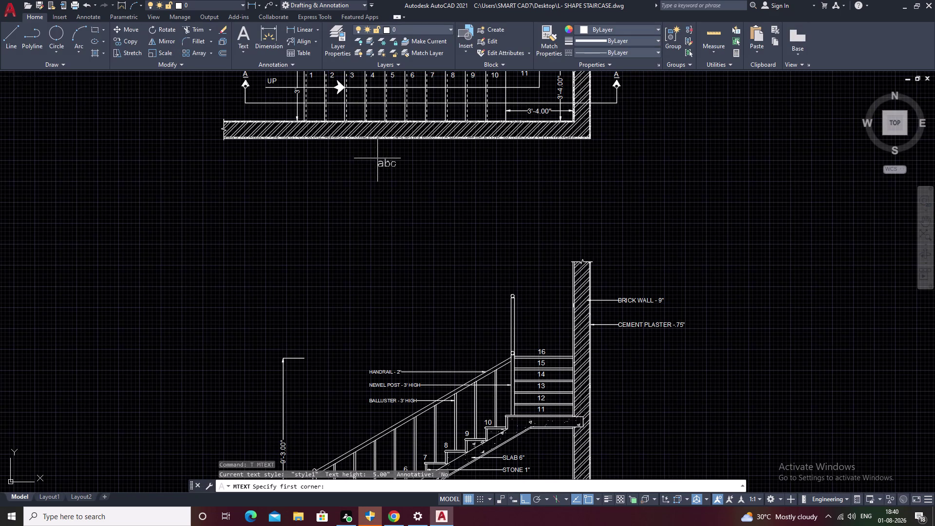
click(377, 158)
drag(377, 159, 456, 164)
drag(490, 165, 497, 167)
right_drag(490, 165, 495, 166)
key(p)
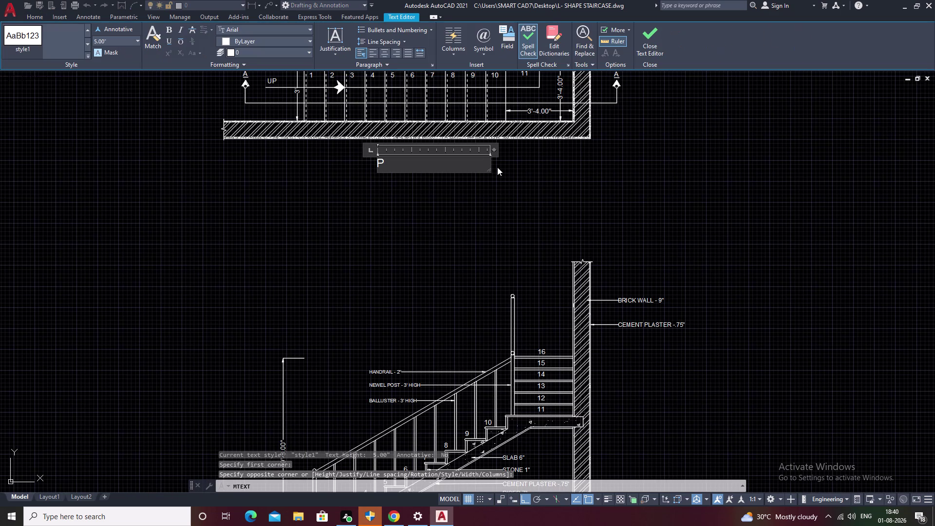
text(LA)
key(space)
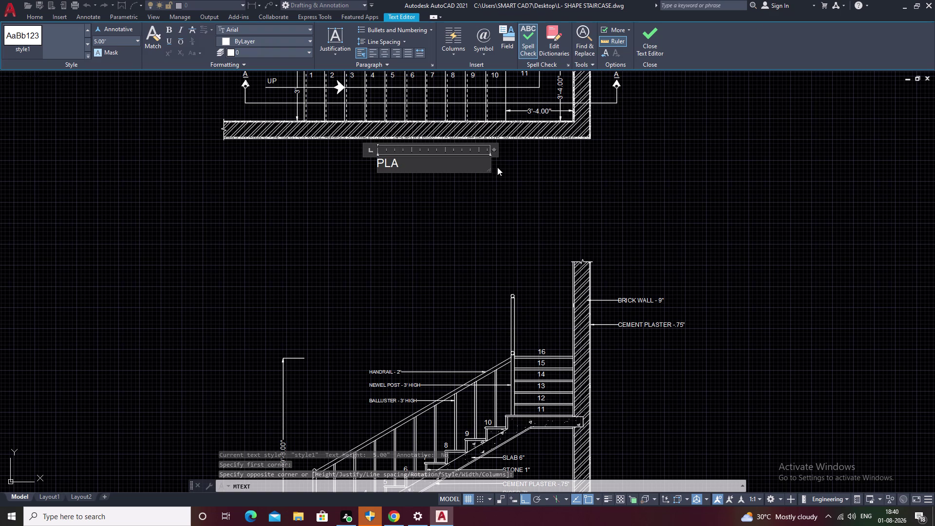
key(BackSpace)
key(n)
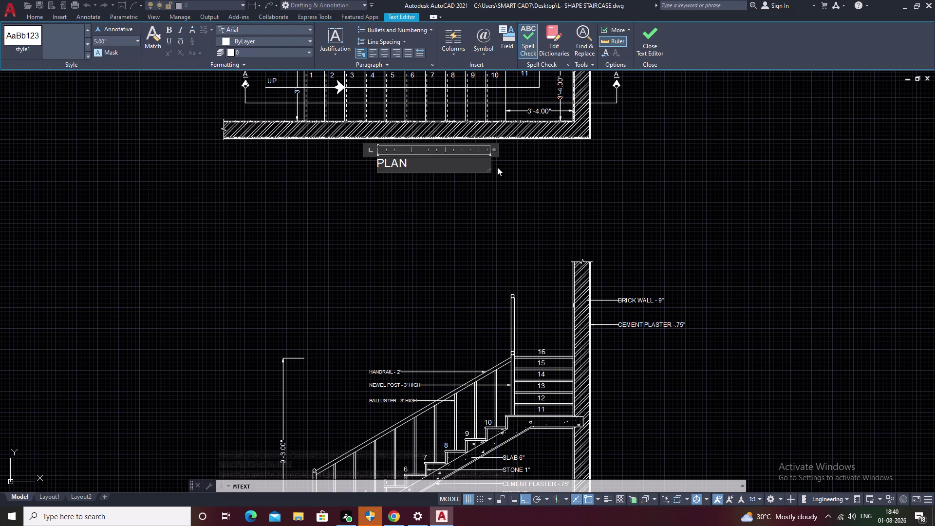
Centre the PLAN title and change its text height to 10.
double_click(385, 53)
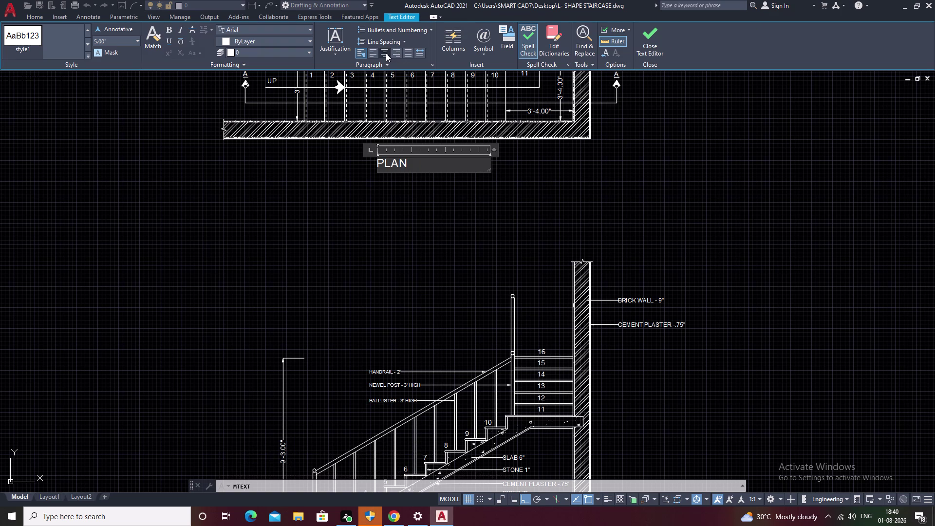
click(385, 52)
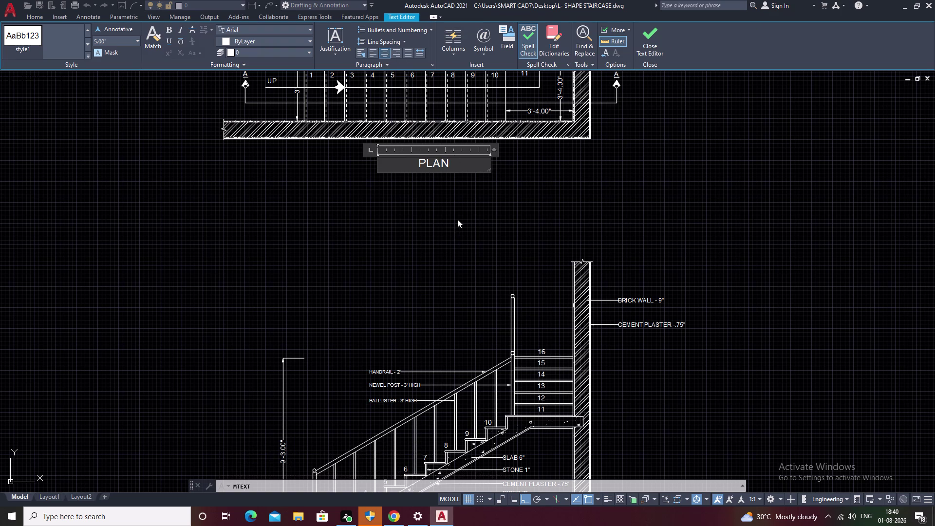
drag(465, 165, 366, 156)
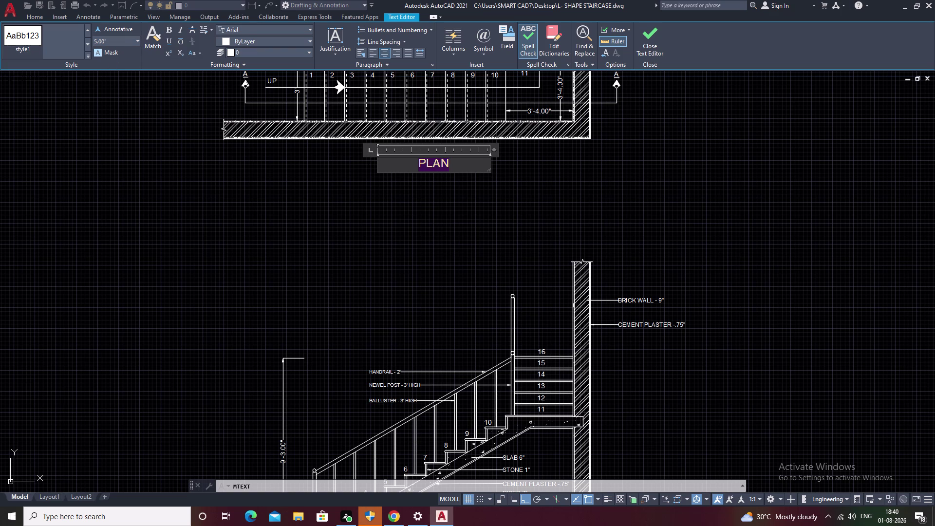
click(136, 41)
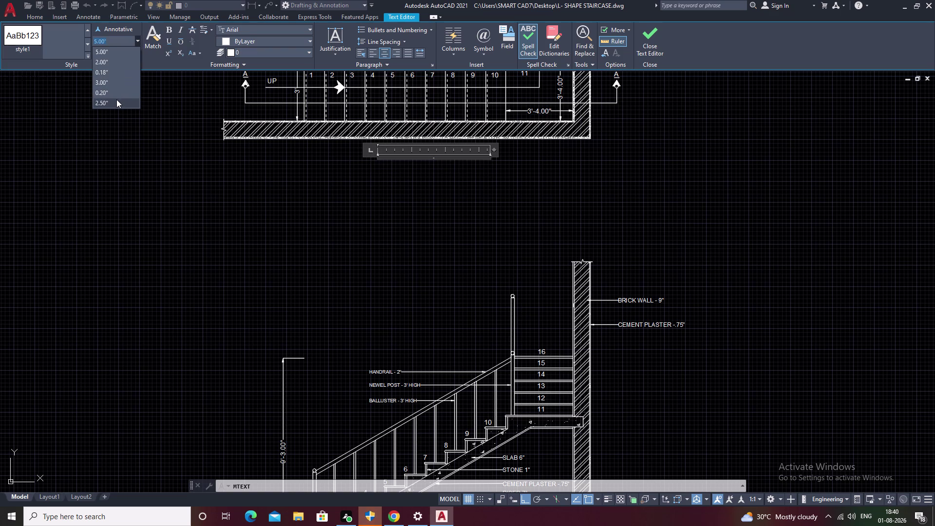
click(117, 43)
key(BackSpace)
key(BackSpace)
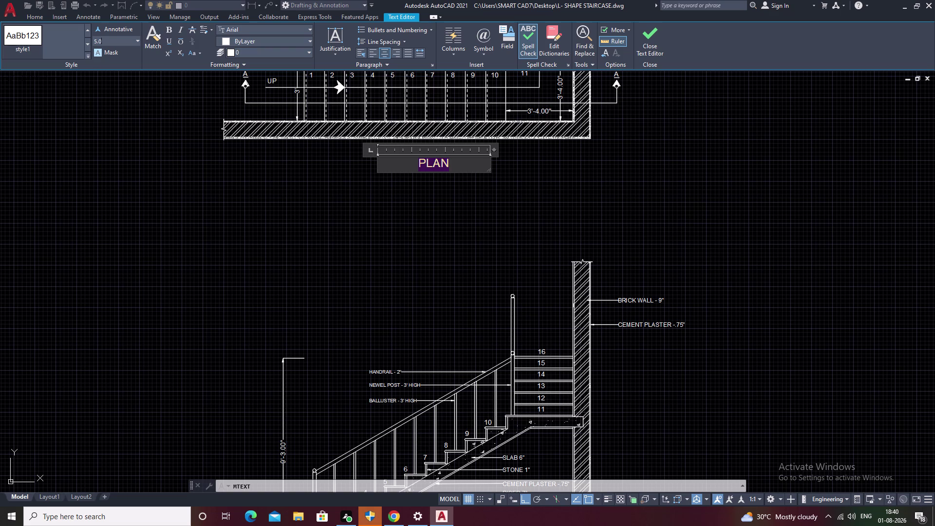
key(BackSpace)
key(BackSpace)
key(1)
key(0)
Leave text editing and select the PLAN title.
click(95, 41)
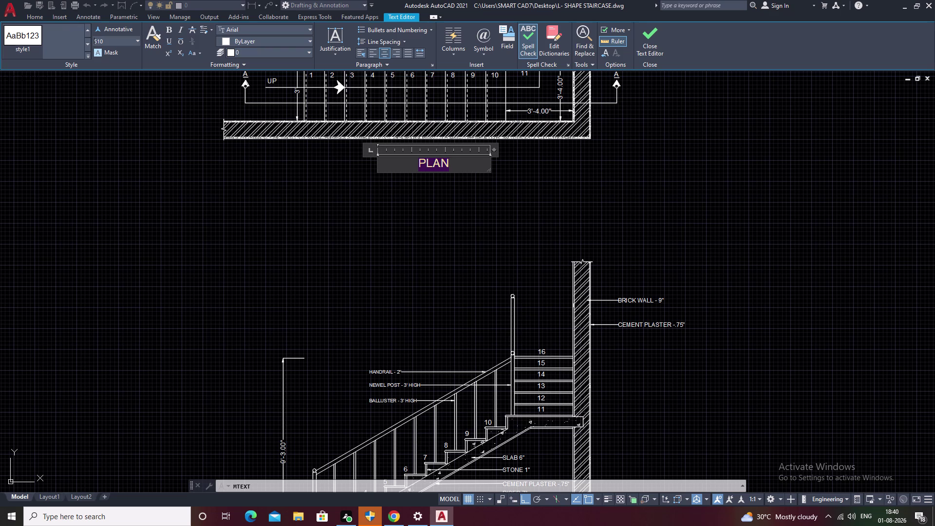
click(96, 40)
key(BackSpace)
click(132, 183)
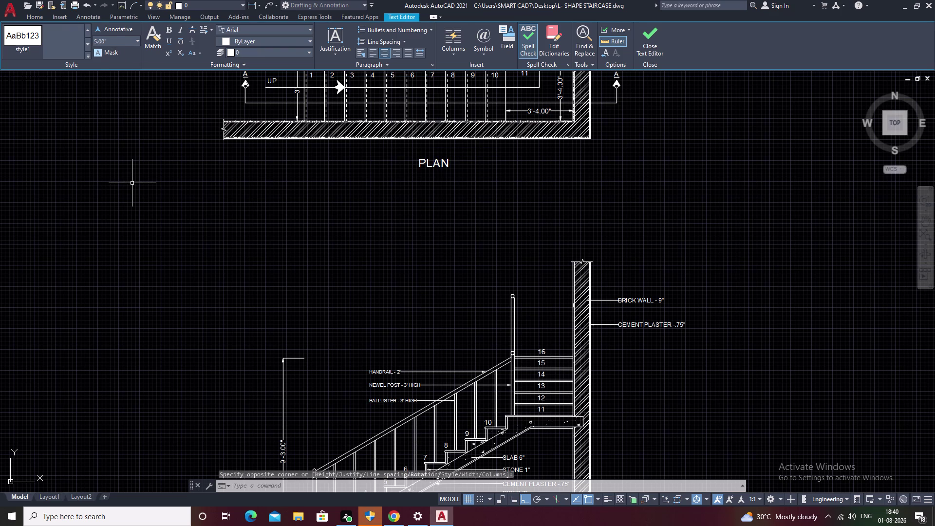
drag(479, 163, 411, 168)
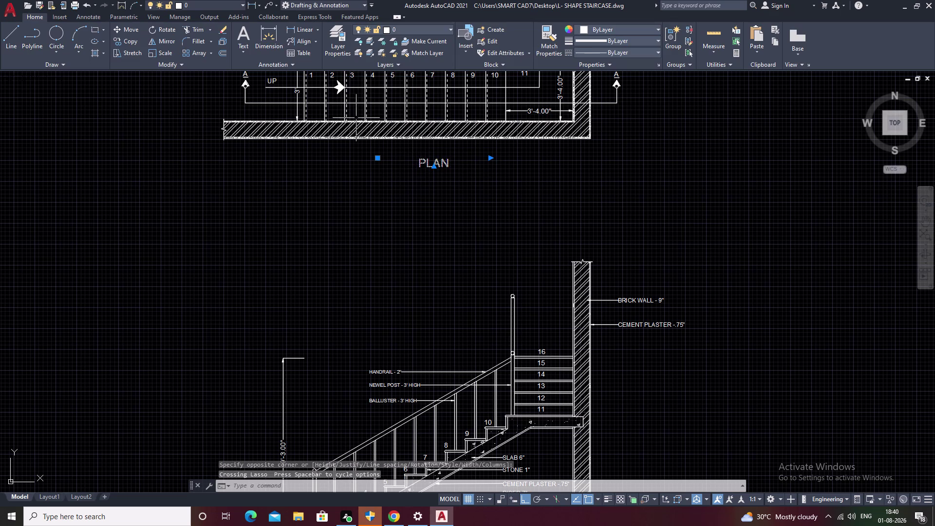
Erase the PLAN title and raise style1's text height to 10 inches.
text(E)
key(space)
text(ST)
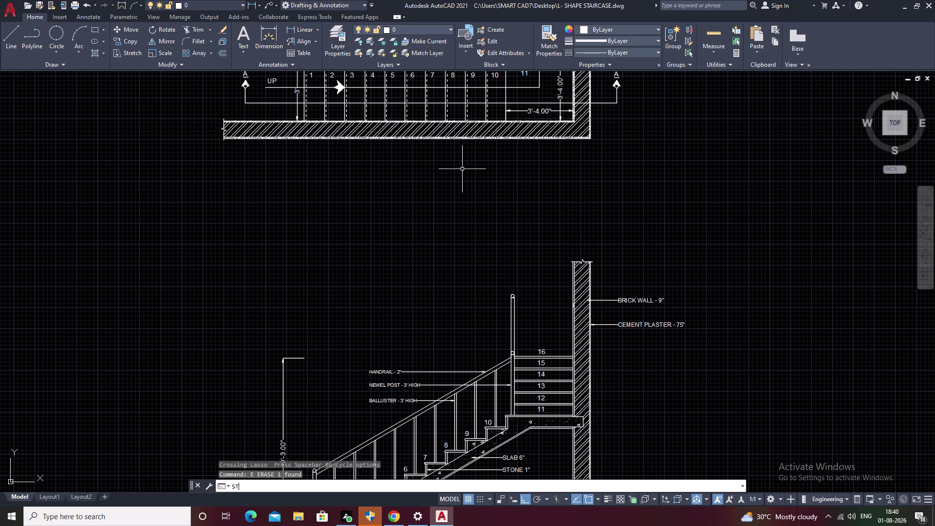
text(Y)
key(space)
drag(533, 256, 527, 257)
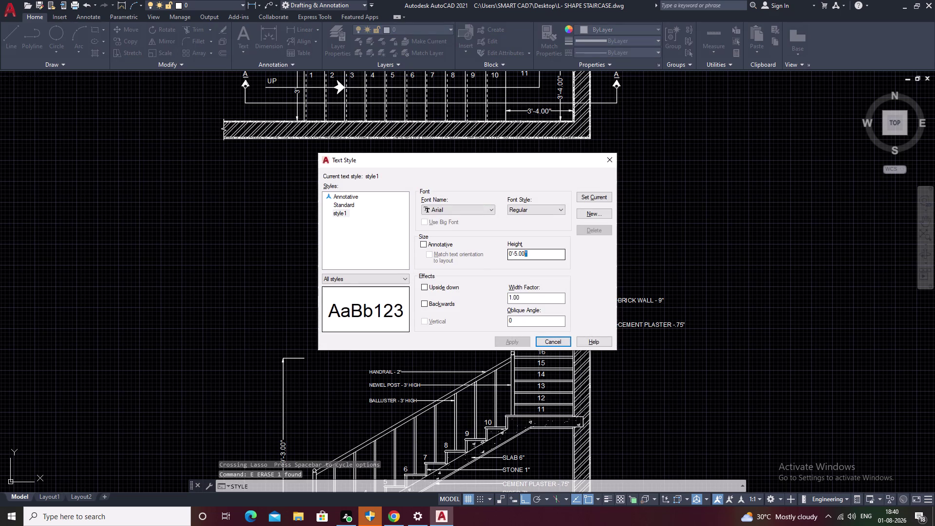
drag(527, 256, 478, 257)
key(BackSpace)
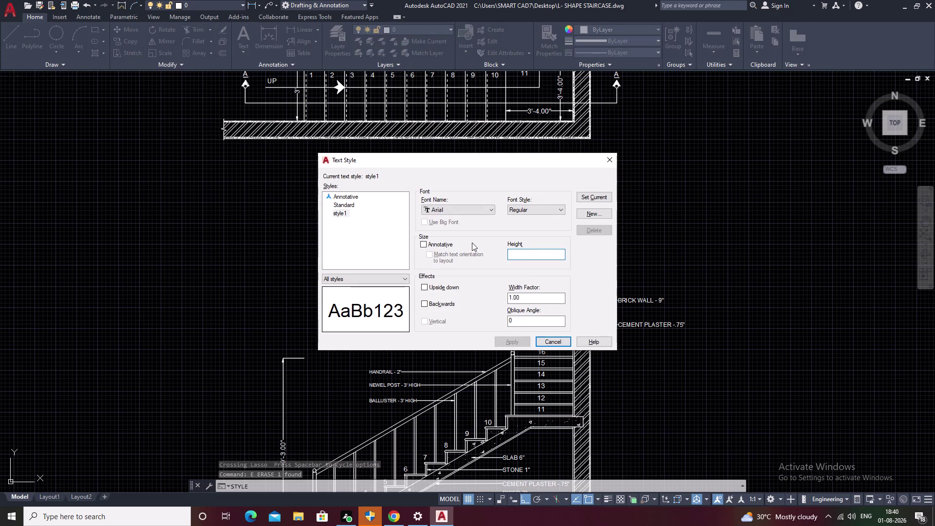
key(1)
key(0)
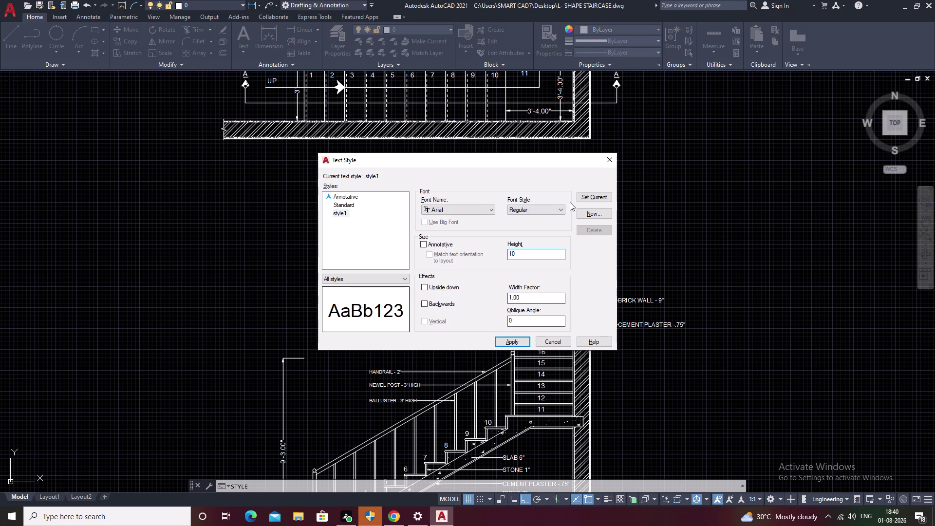
click(612, 198)
click(478, 280)
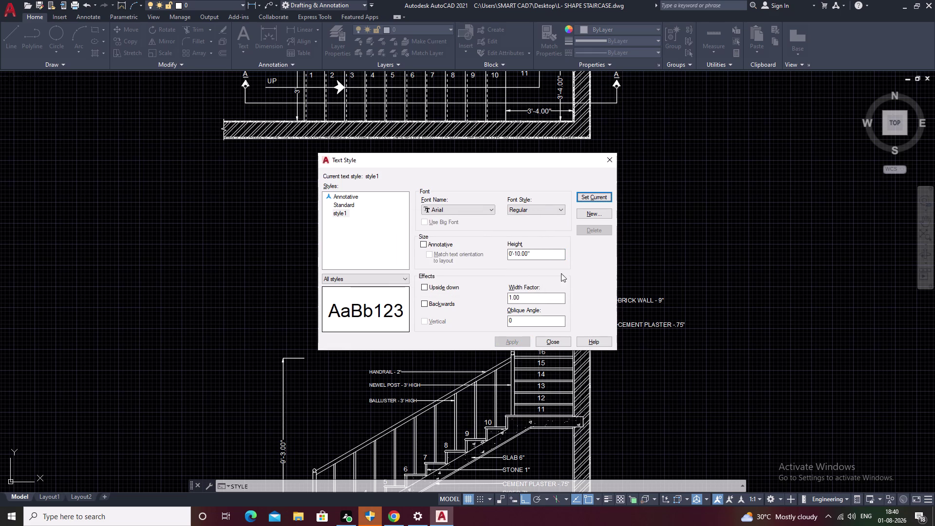
click(608, 159)
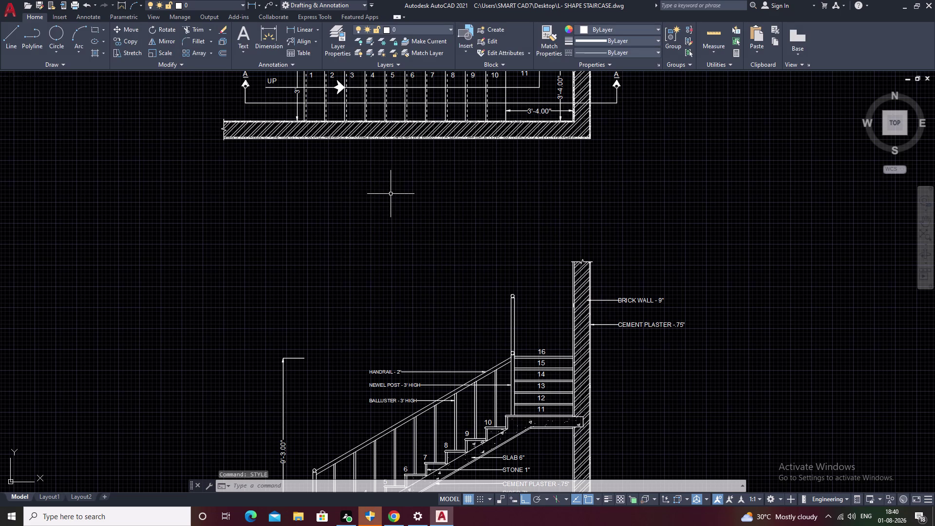
Type the title PLAN in a new centred text box below the plan.
text(T)
key(space)
click(360, 159)
drag(361, 159, 417, 165)
drag(430, 165, 470, 169)
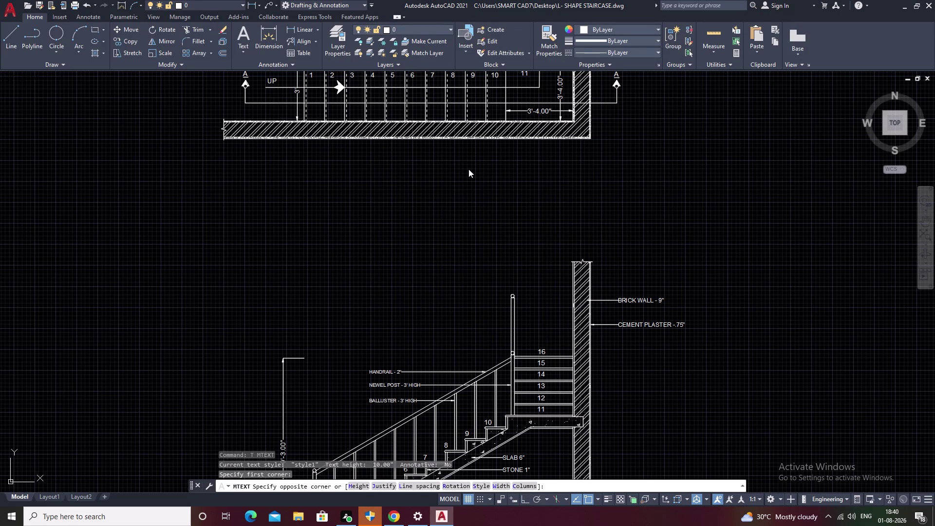
text(PLA)
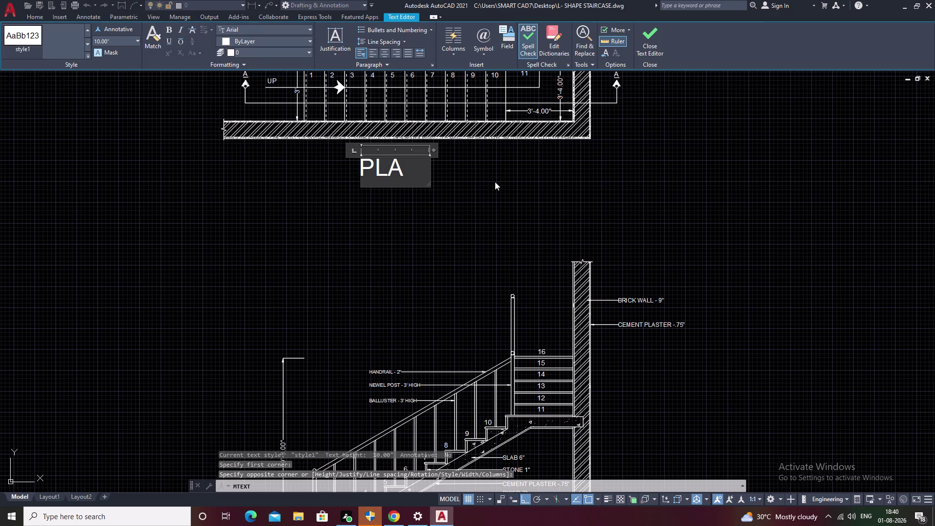
text(N)
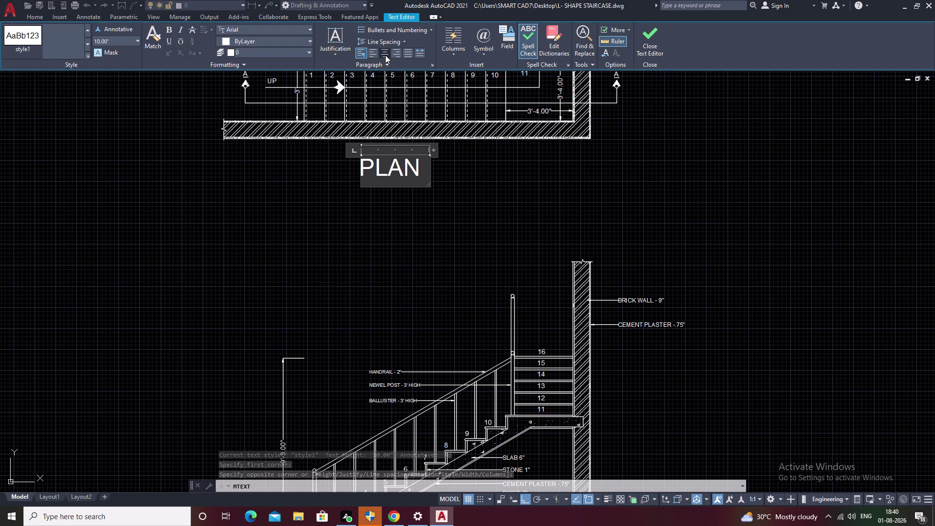
click(385, 55)
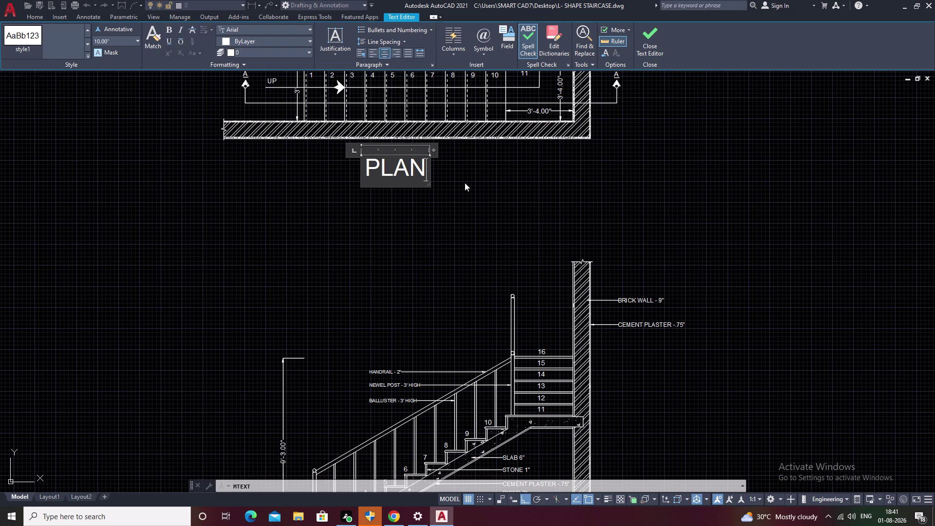
click(465, 182)
Move the PLAN title down beneath the plan with ortho turned off.
middle_drag(442, 208, 462, 140)
scroll(down, 3)
middle_drag(472, 183, 432, 219)
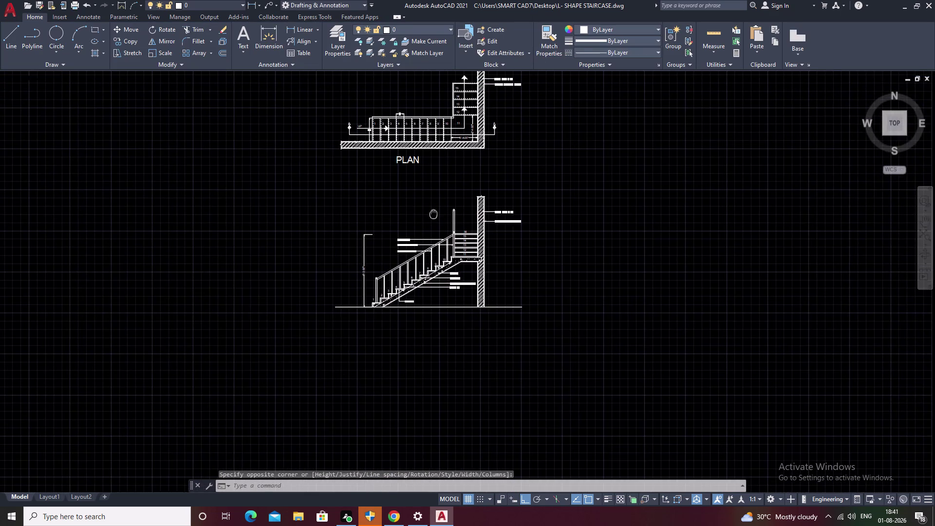
click(413, 174)
text(M)
key(space)
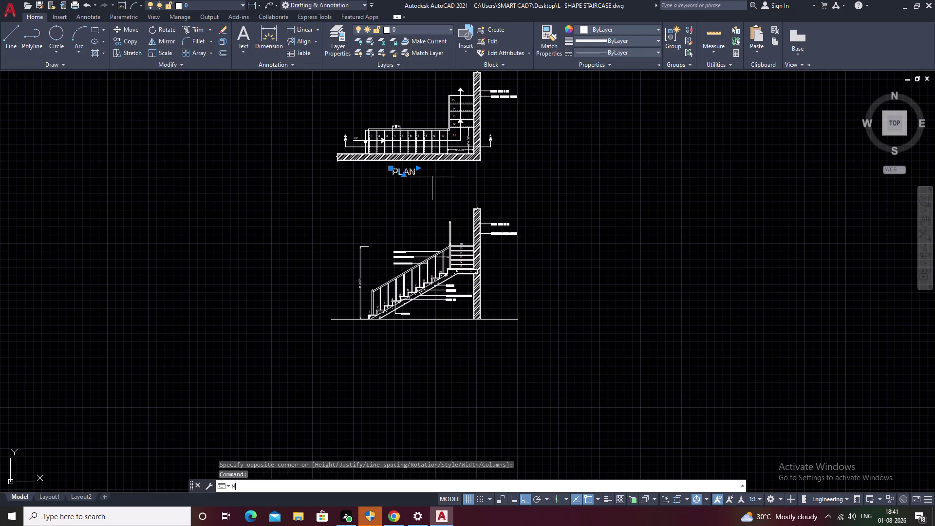
click(402, 171)
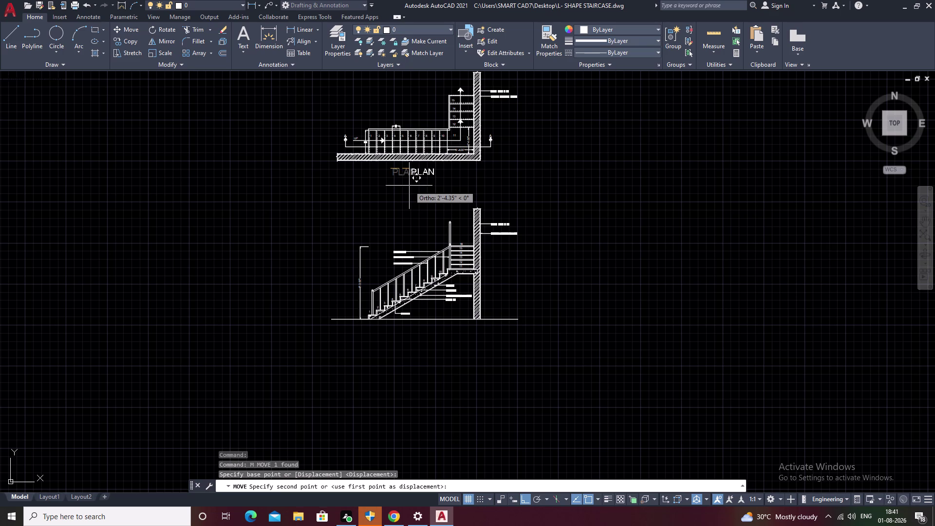
key(F8)
scroll(up, 3)
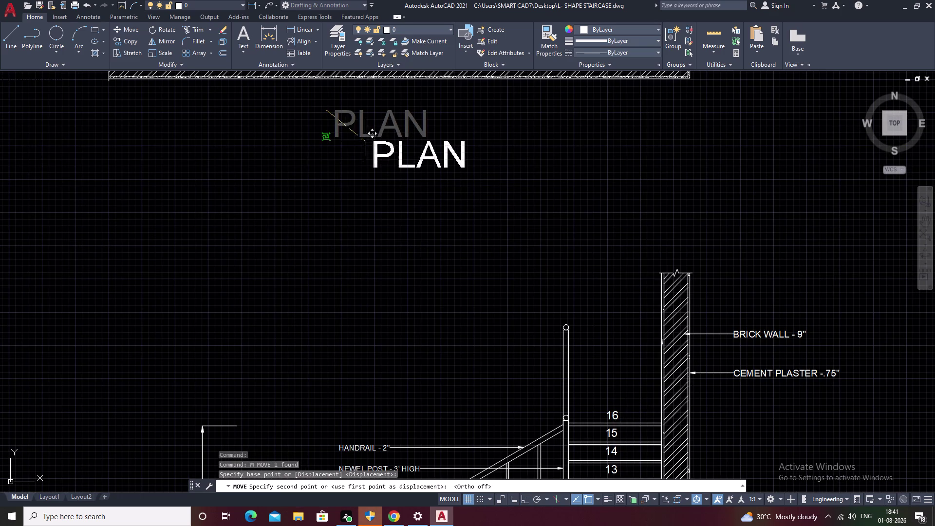
click(358, 142)
scroll(down, 3)
middle_drag(461, 208, 483, 165)
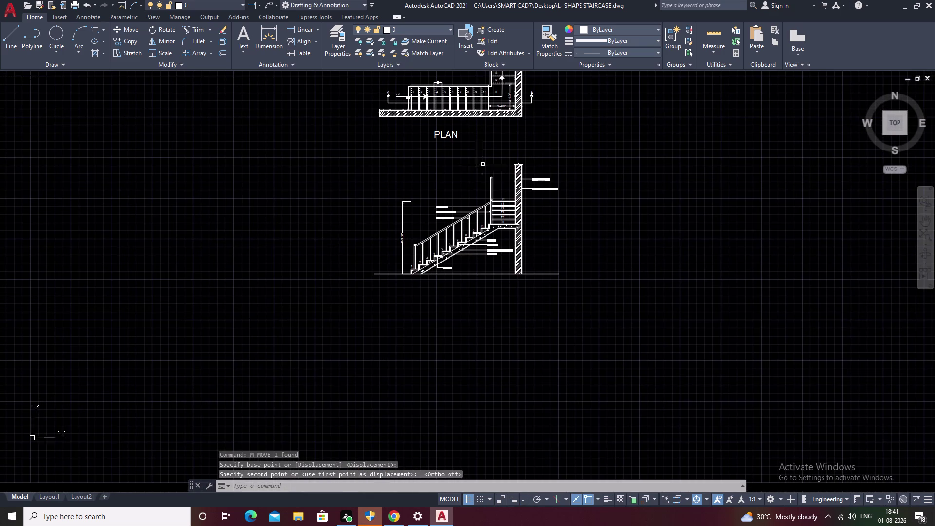
Nudge the PLAN title again so it is centred under the plan.
click(449, 138)
text(M)
key(space)
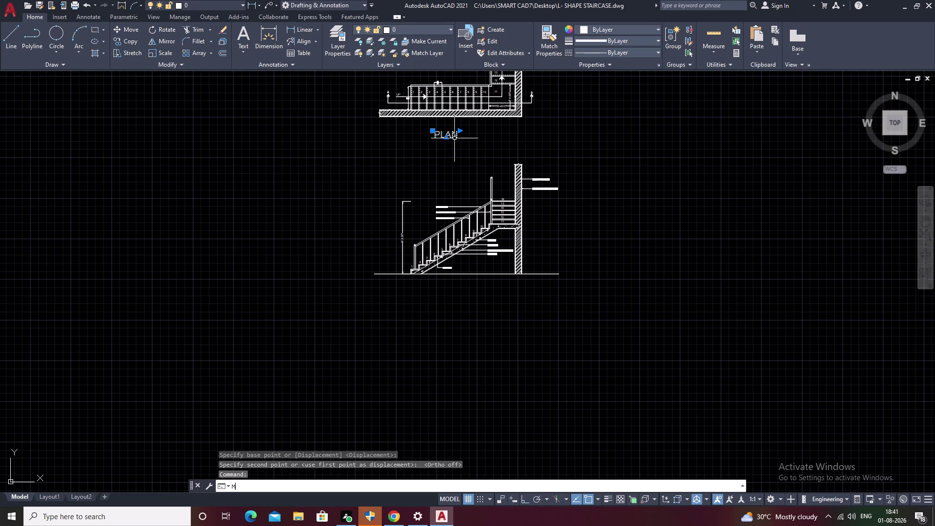
click(445, 134)
click(450, 133)
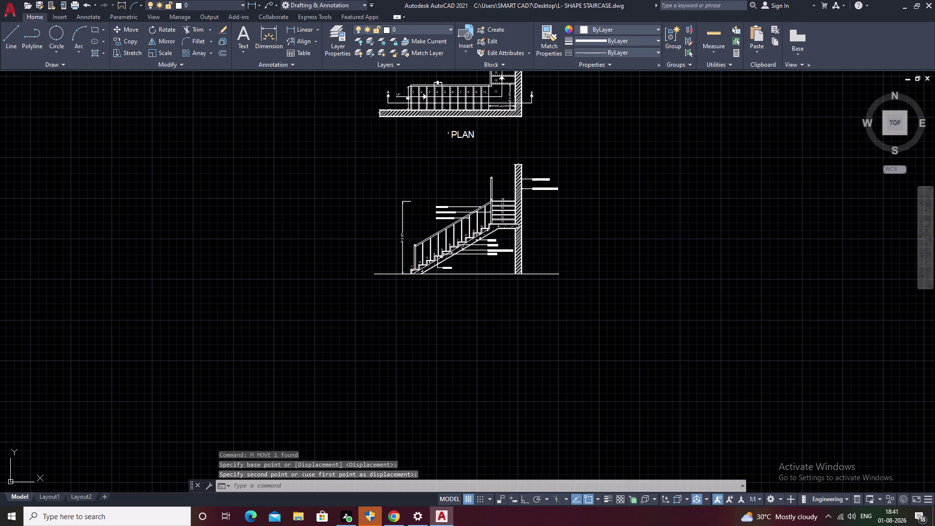
middle_drag(456, 175, 468, 154)
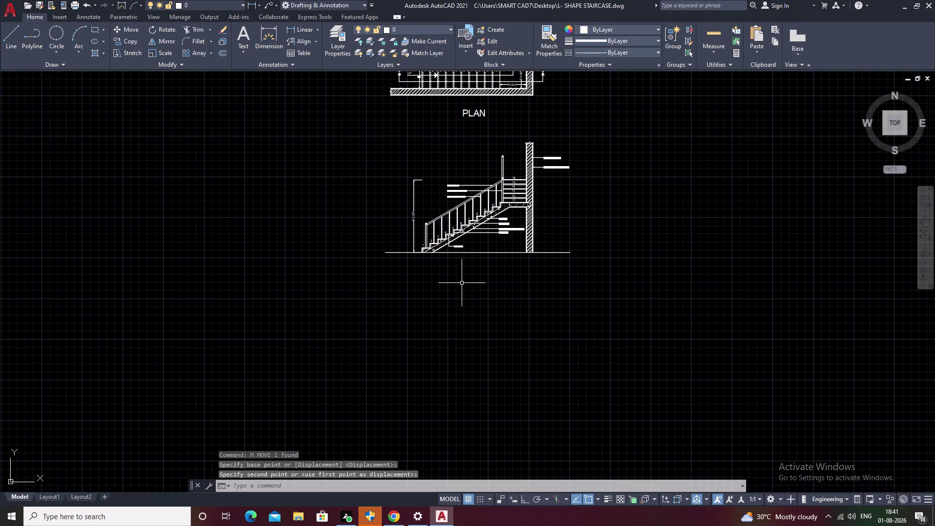
middle_drag(461, 282, 438, 241)
text(T)
key(space)
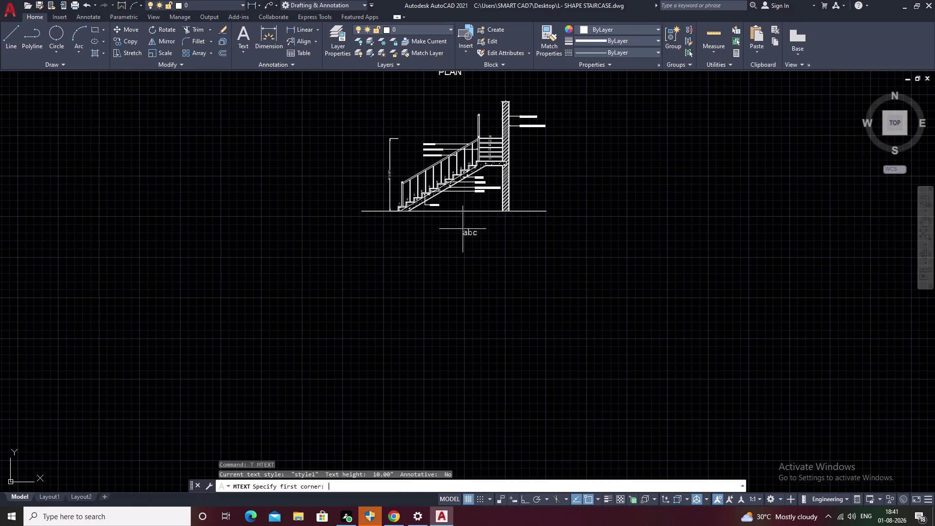
Draw a text box under the section and type 'SECTION - AT'.
middle_drag(506, 241, 448, 249)
scroll(up, 3)
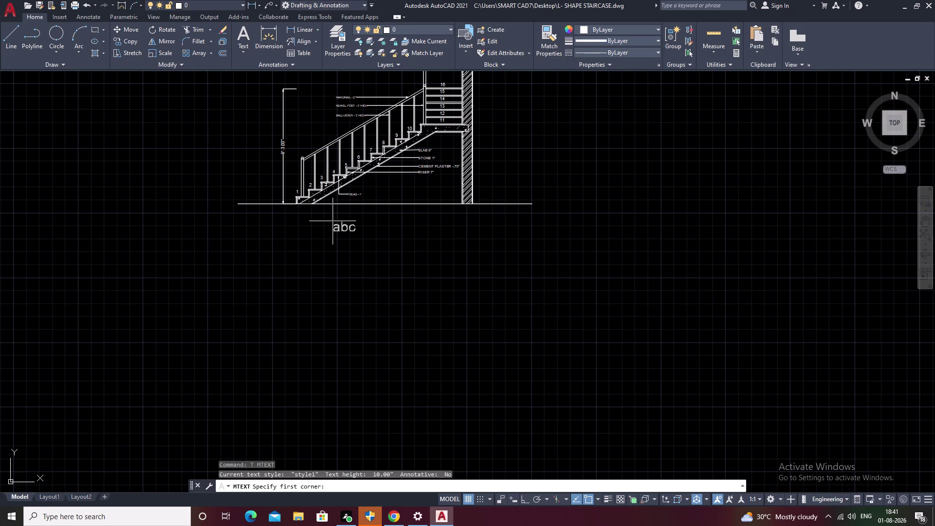
drag(332, 221, 408, 226)
click(450, 231)
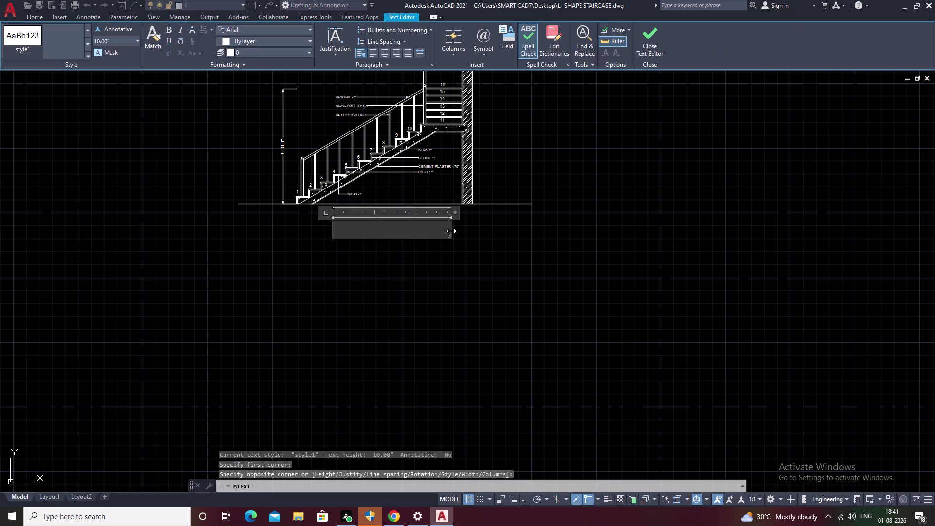
text(SECTIO)
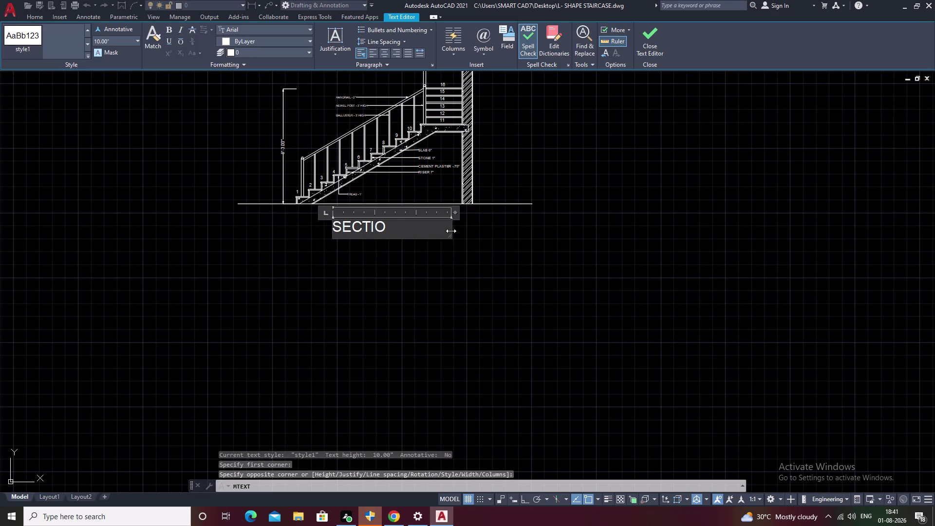
text(N)
key(space)
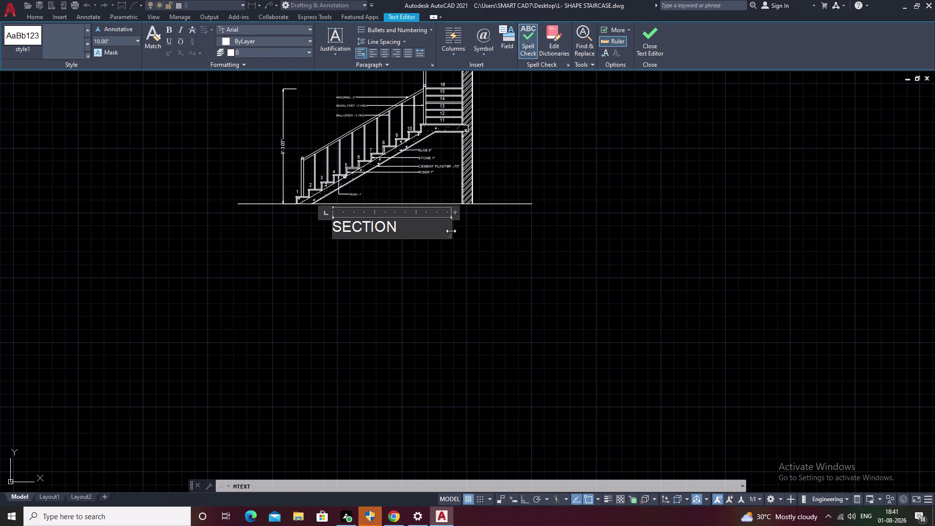
key(space)
text(-)
key(space)
text(AT)
key(space)
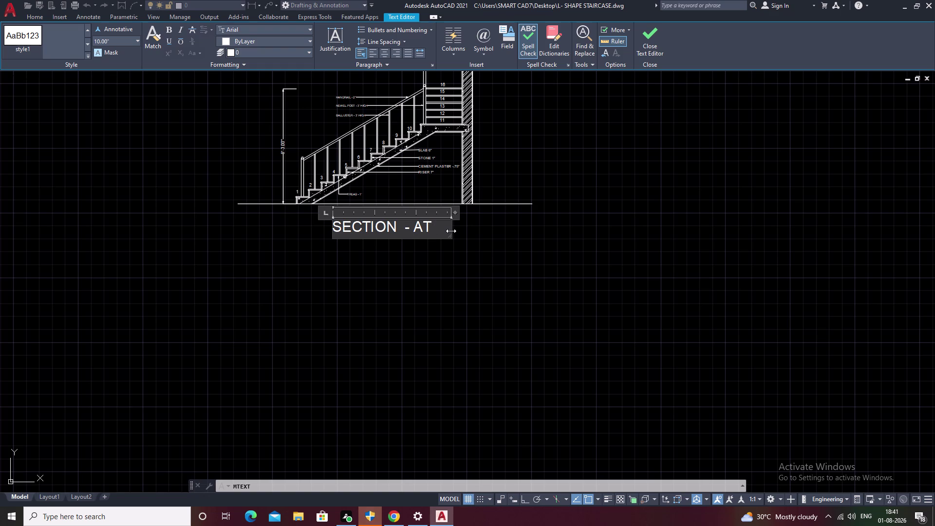
Add "AA" in quotes, widen the box to one line, centre the title, and select it.
key(semicolon)
key(BackSpace)
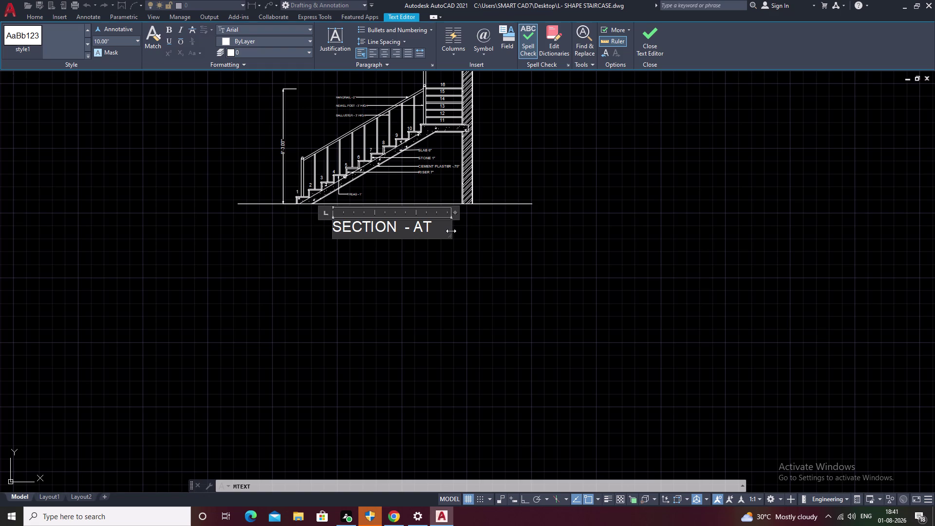
key(shift+colon)
key(BackSpace)
key(shift+quotedbl)
text(AA)
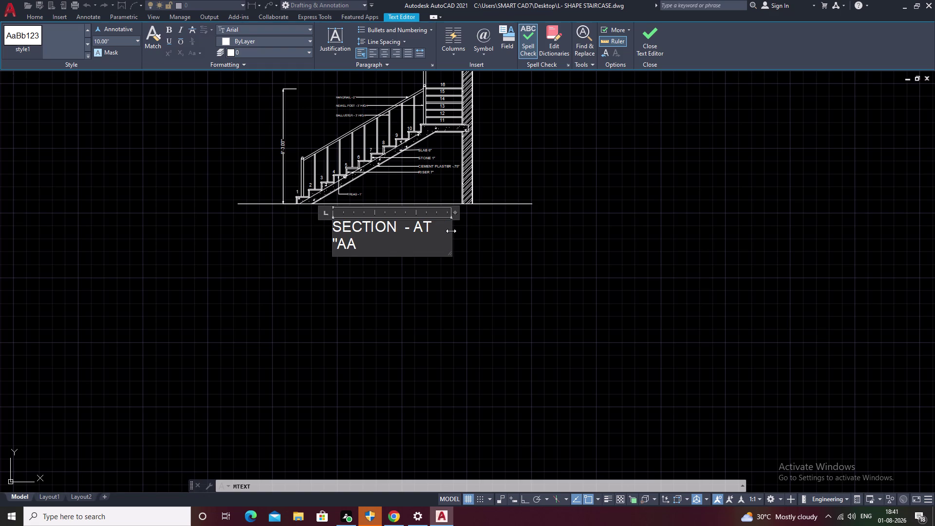
key(shift+quotedbl)
drag(451, 231, 495, 234)
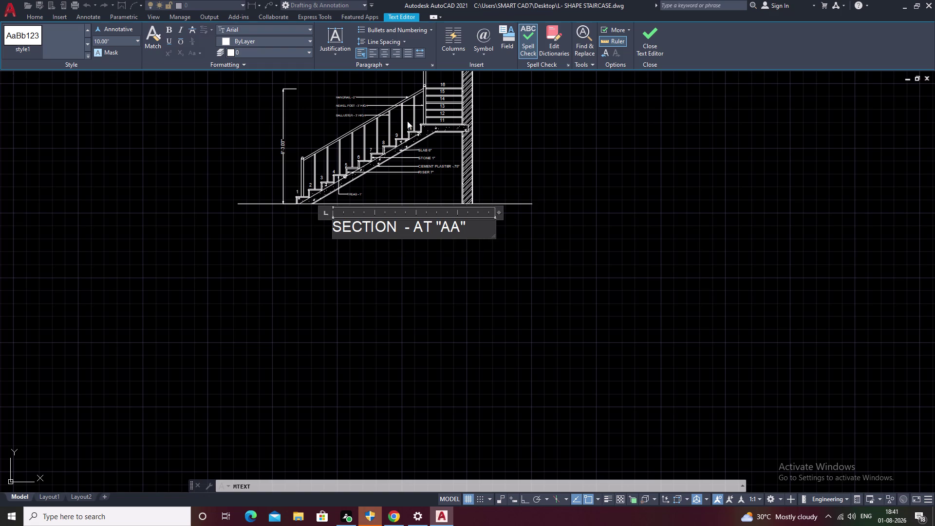
click(386, 56)
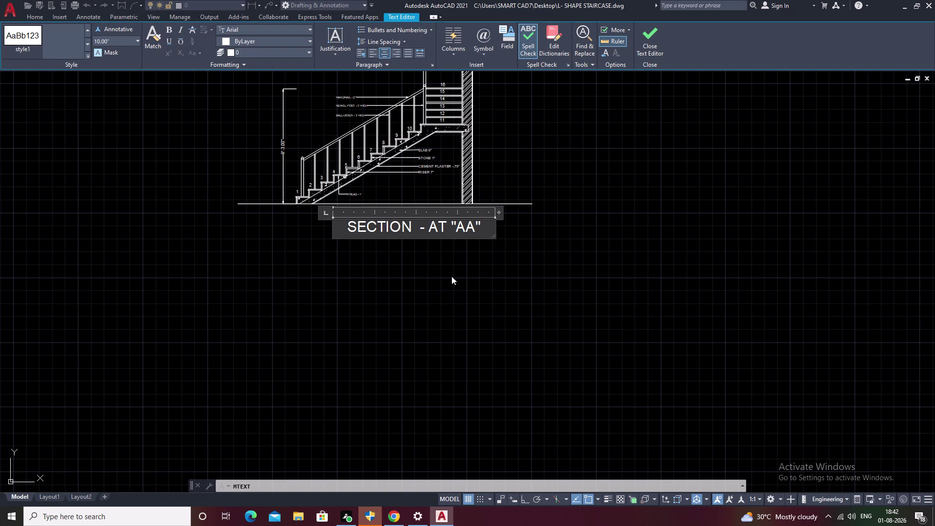
click(451, 276)
click(432, 220)
click(436, 232)
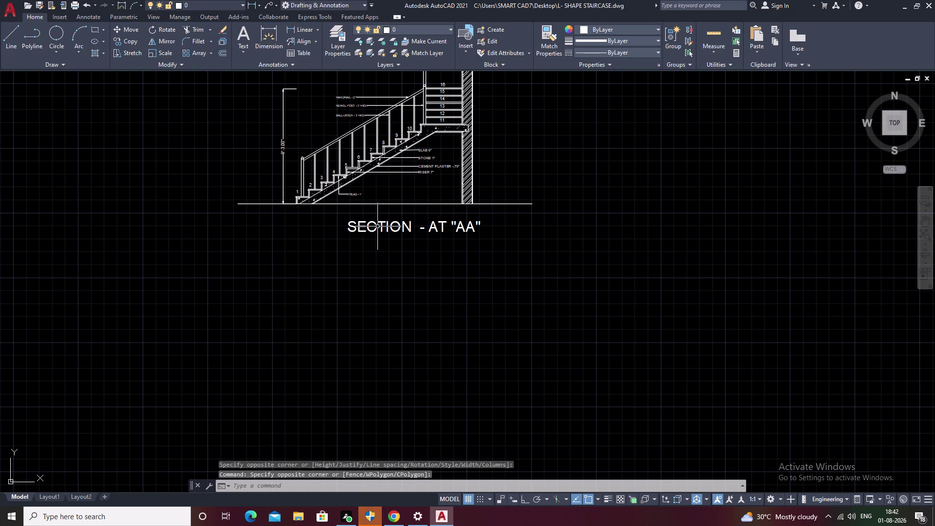
Move the section title to the left below the section.
click(377, 227)
text(M)
key(space)
click(378, 227)
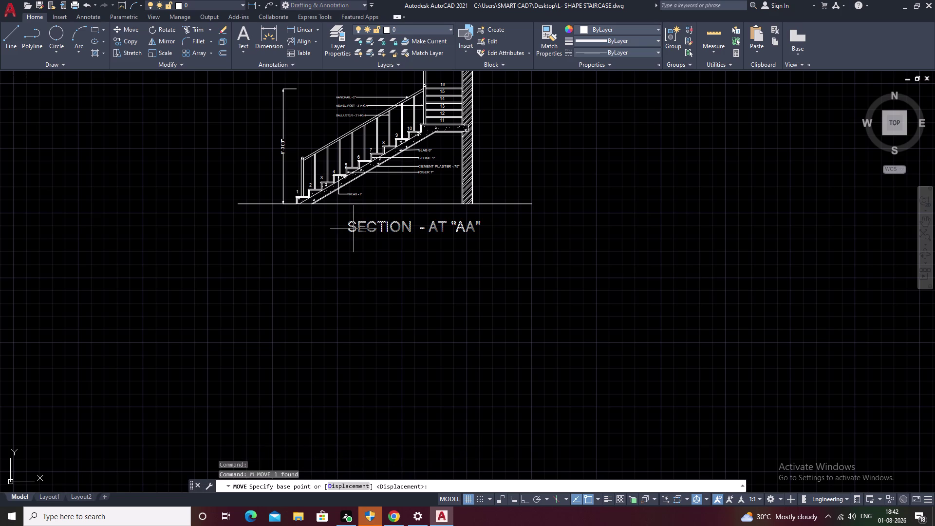
click(388, 229)
click(354, 228)
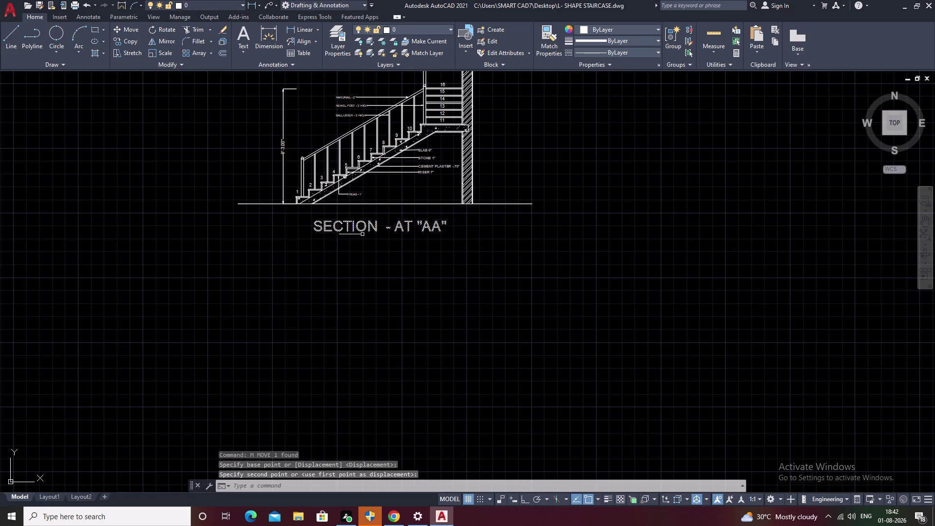
scroll(down, 3)
middle_drag(418, 272, 394, 335)
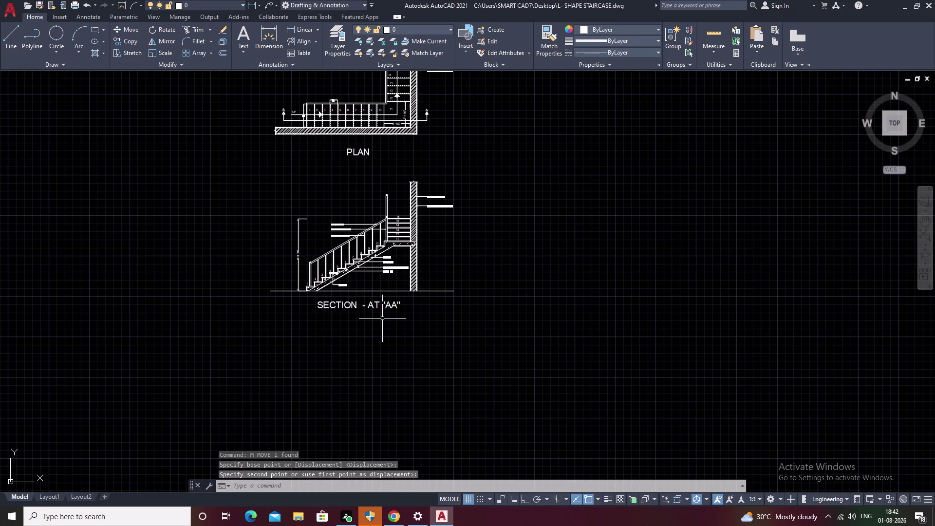
Move the section title again to centre it, then save the drawing.
click(373, 307)
text(M)
key(space)
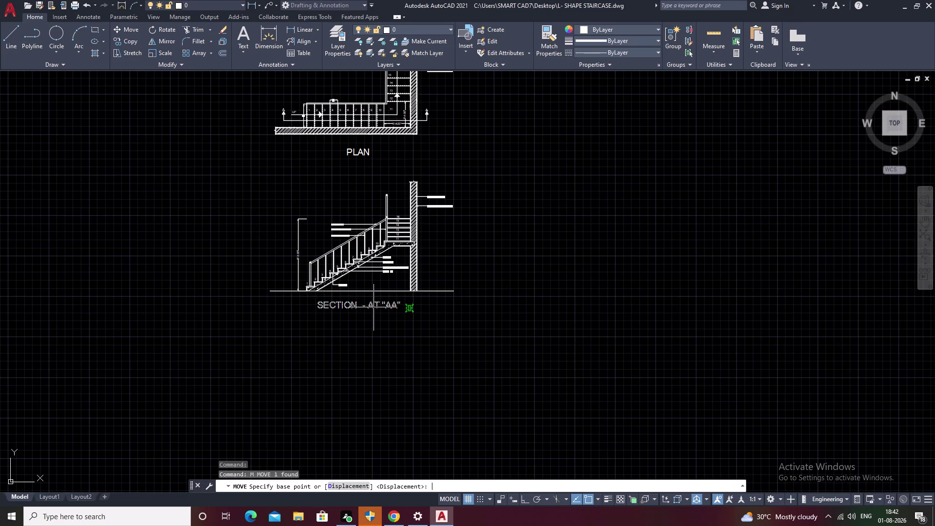
click(360, 305)
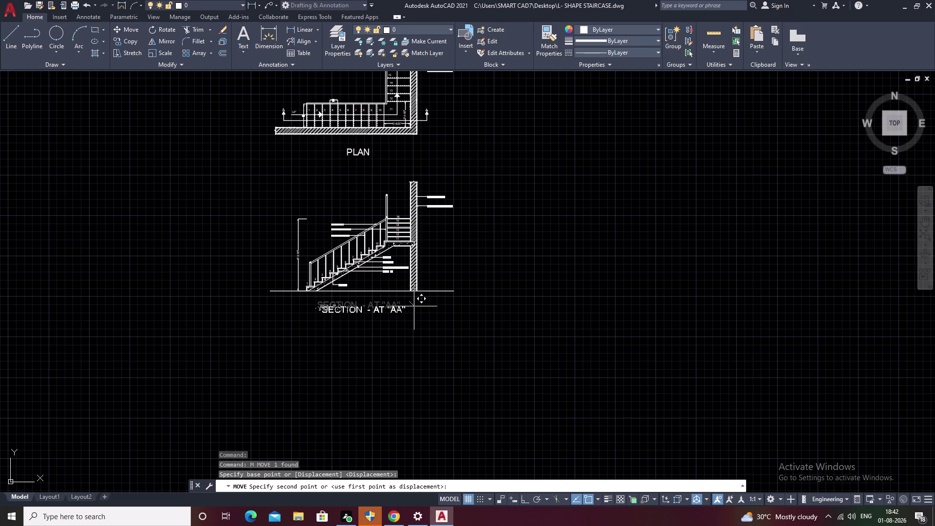
click(413, 307)
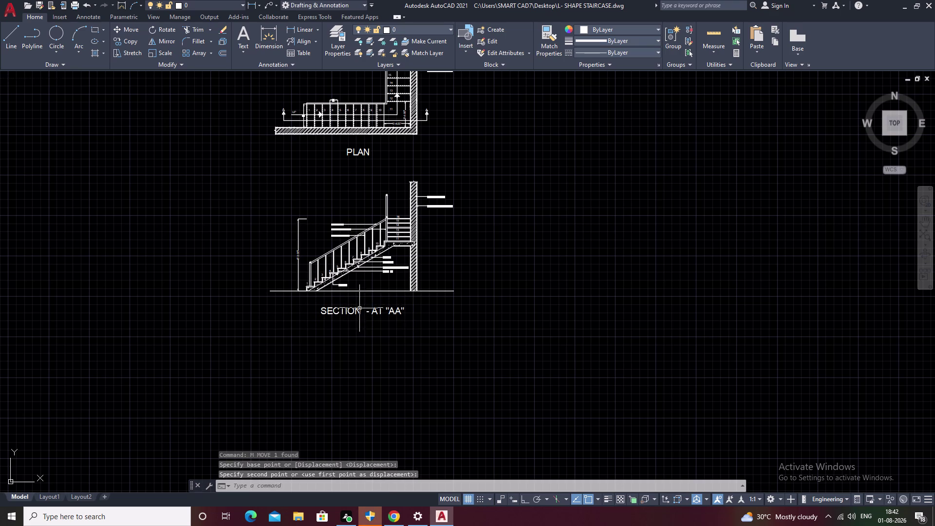
middle_drag(364, 197, 372, 225)
middle_drag(477, 197, 521, 262)
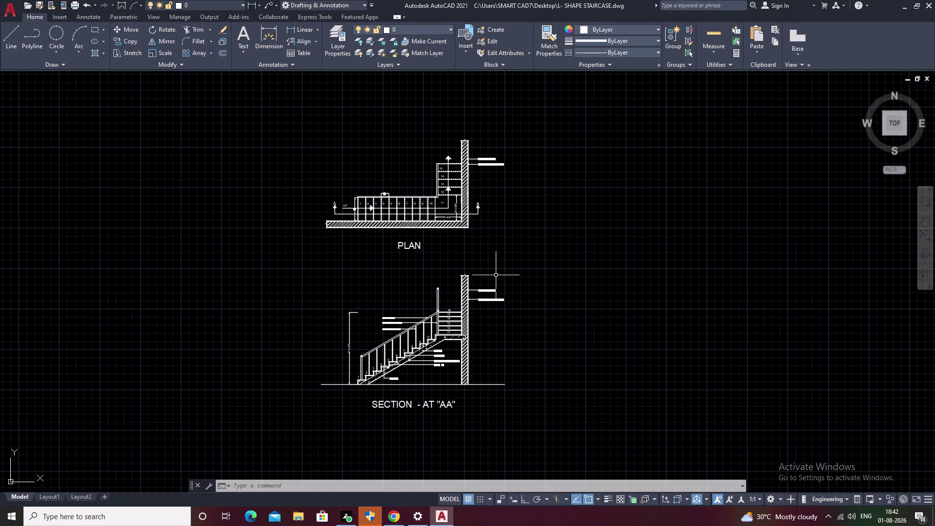
key(ctrl+s)
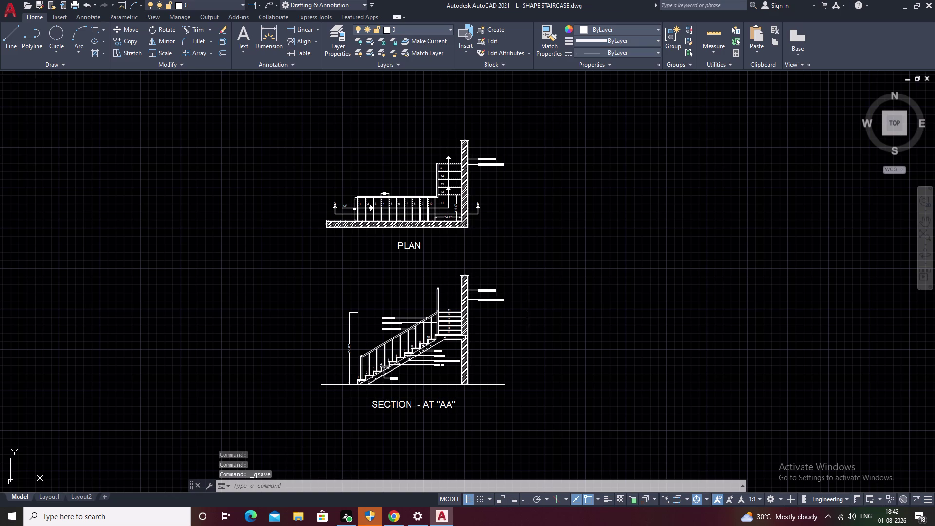